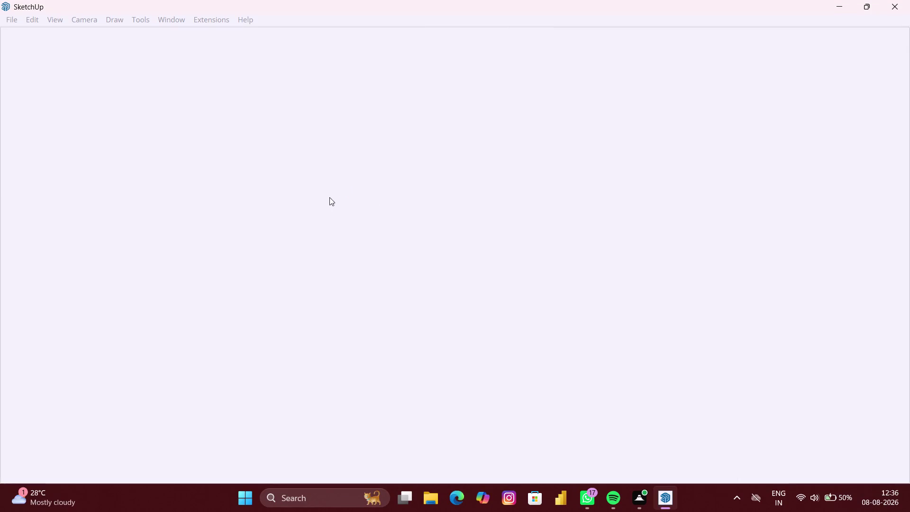
Open a blank model from the welcome screen and delete the default scale figure.
click(325, 236)
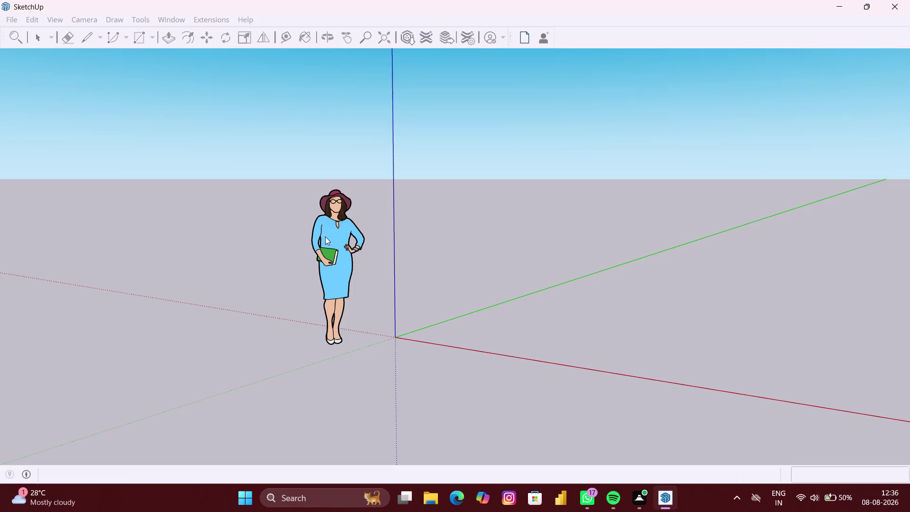
click(337, 254)
scroll(down, 3)
scroll(down, 3)
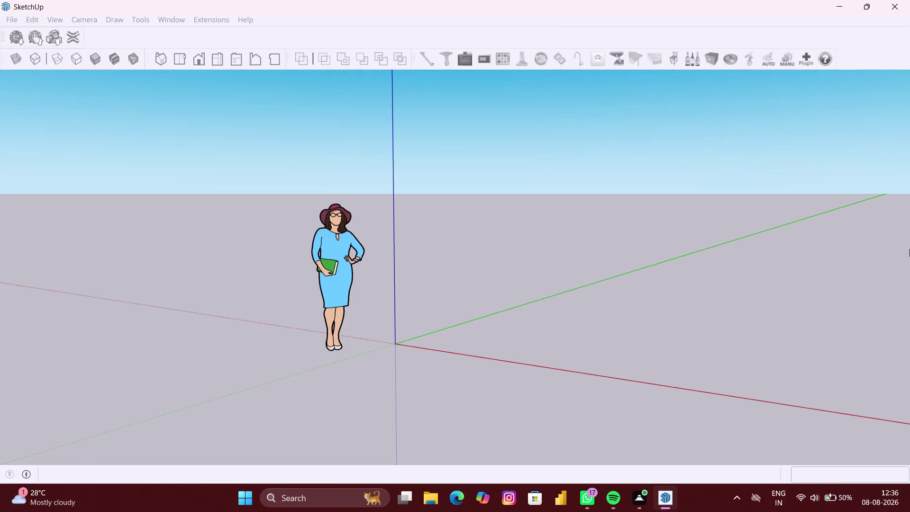
click(257, 255)
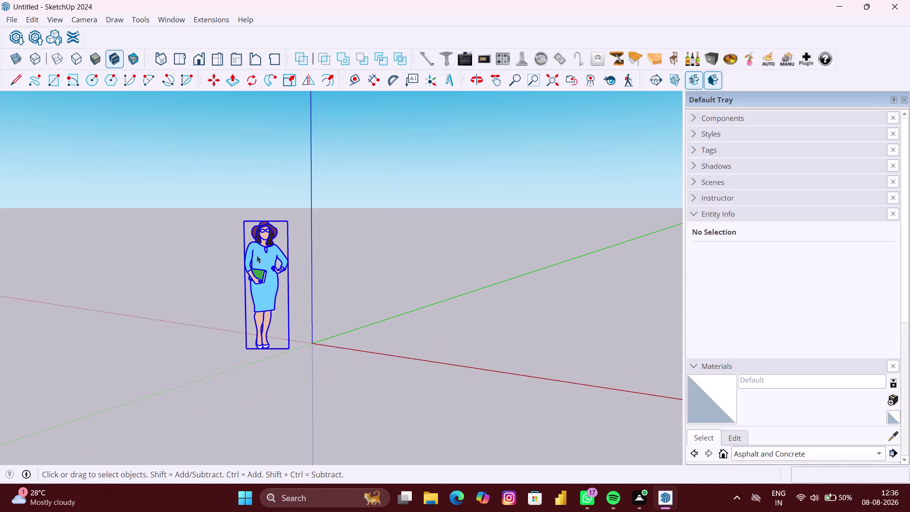
key(Delete)
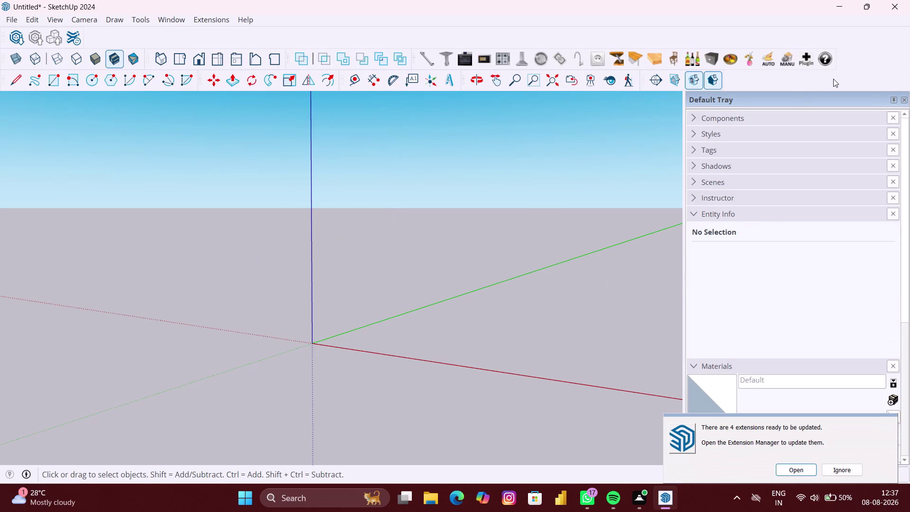
Close the Default Tray to hide the Entity Info and Materials panels.
click(904, 99)
scroll(down, 3)
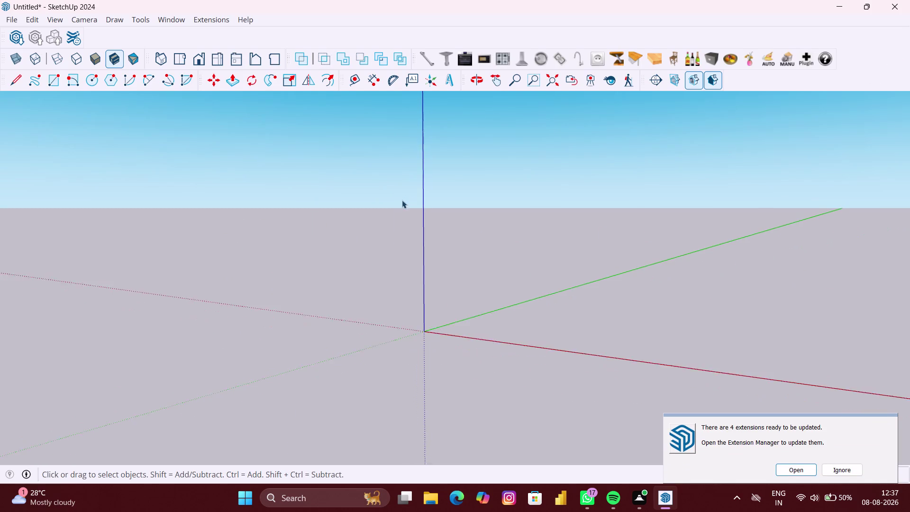
scroll(down, 3)
Orbit the view down toward the ground plane and dismiss the OneDrive backup notification.
middle_drag(469, 244, 629, 287)
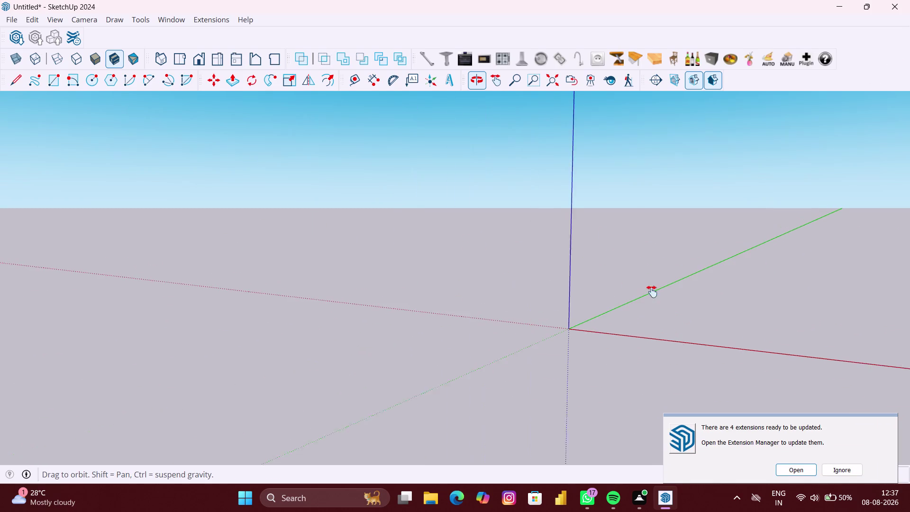
middle_drag(780, 306, 367, 284)
middle_drag(340, 280, 420, 309)
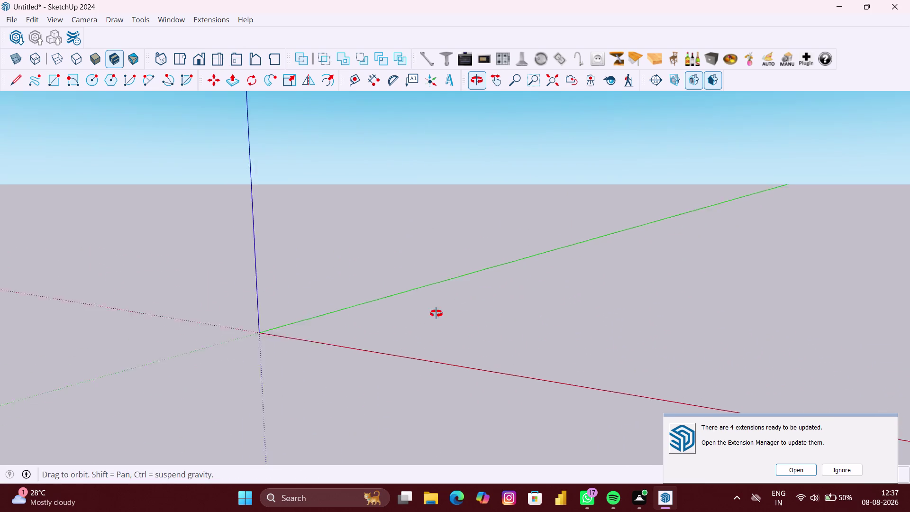
middle_drag(420, 309, 543, 325)
middle_drag(652, 309, 291, 287)
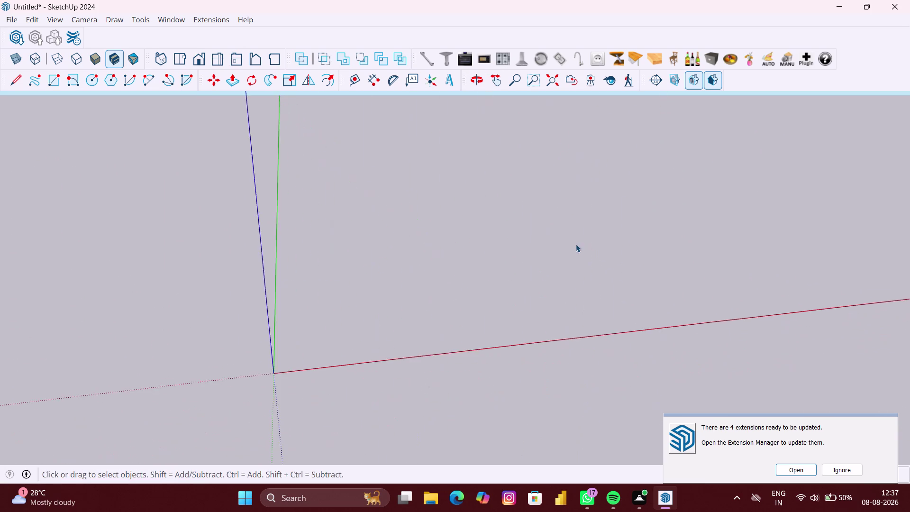
scroll(down, 3)
middle_drag(644, 248, 509, 245)
scroll(down, 3)
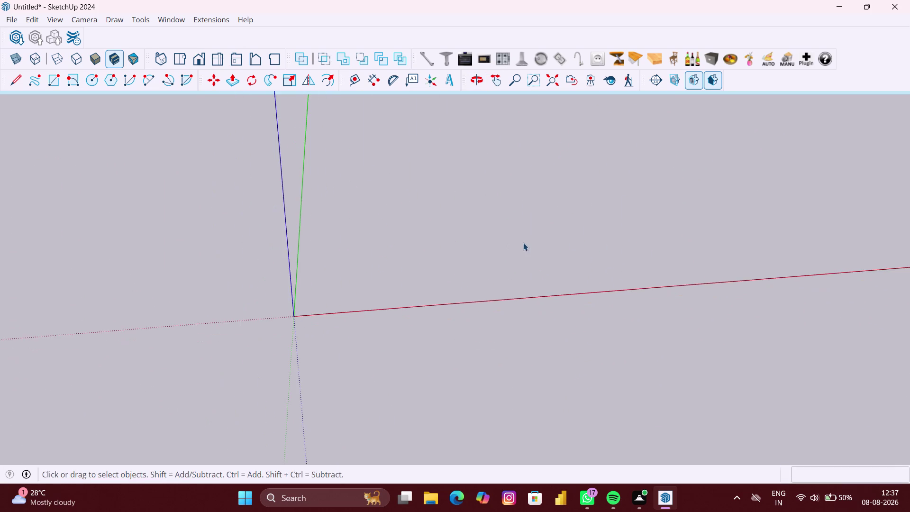
scroll(down, 3)
middle_drag(541, 241, 410, 280)
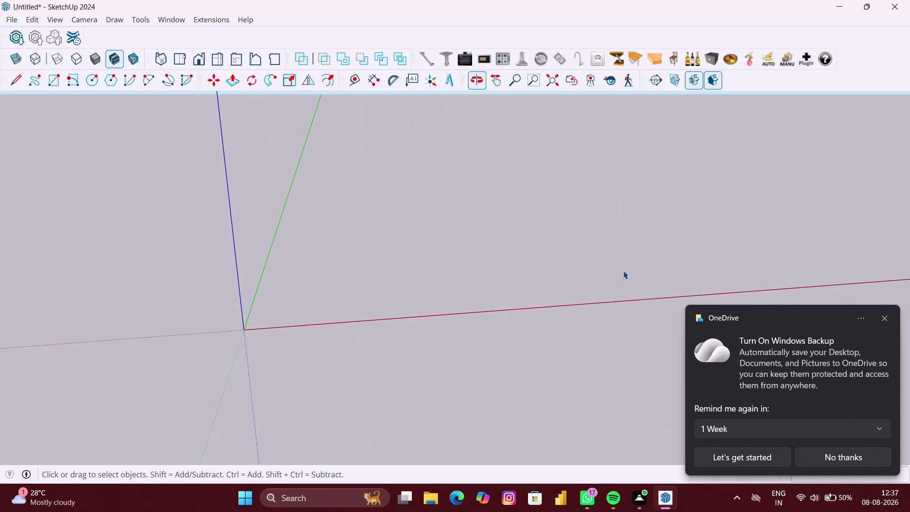
click(887, 316)
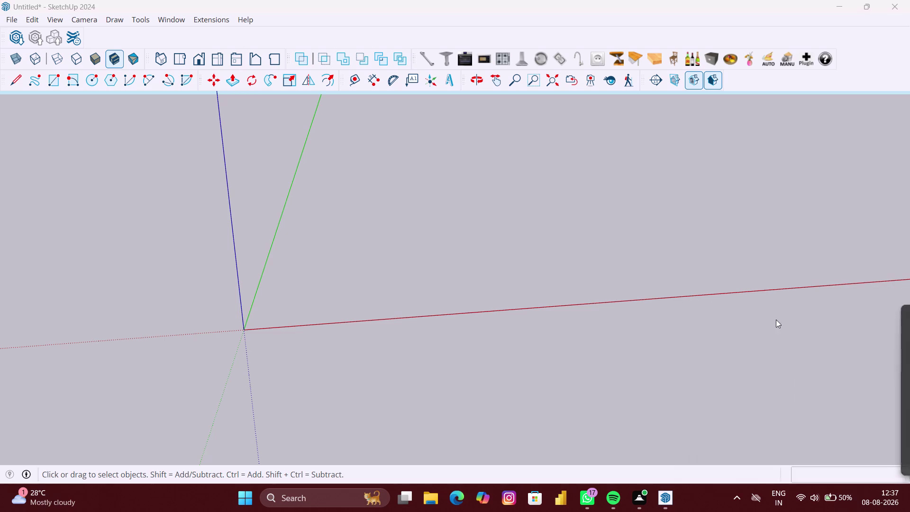
scroll(down, 3)
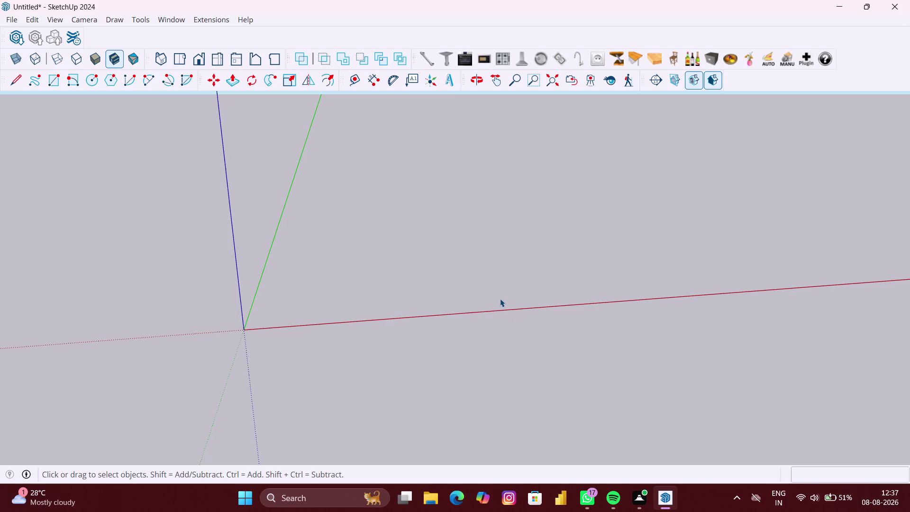
Draw a 10' x 10' rectangle on the ground with the Rectangle tool.
scroll(down, 3)
key(r)
click(423, 279)
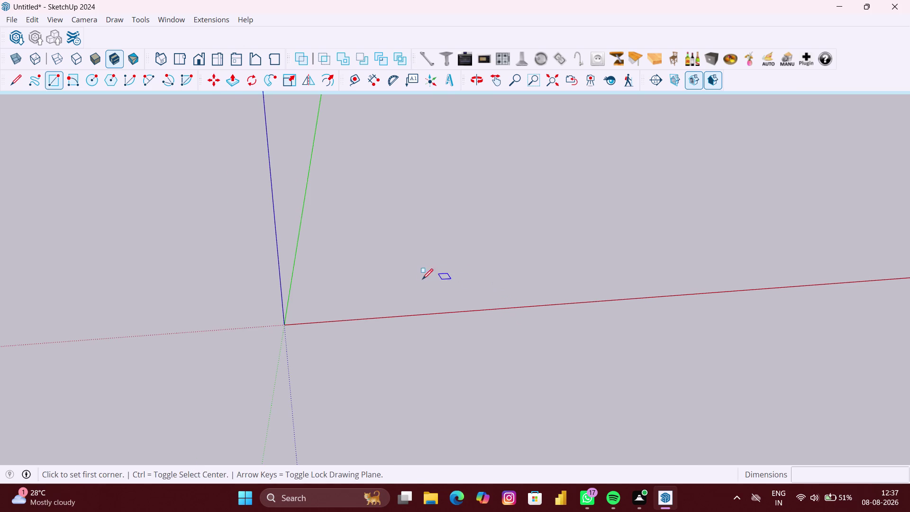
text(10)
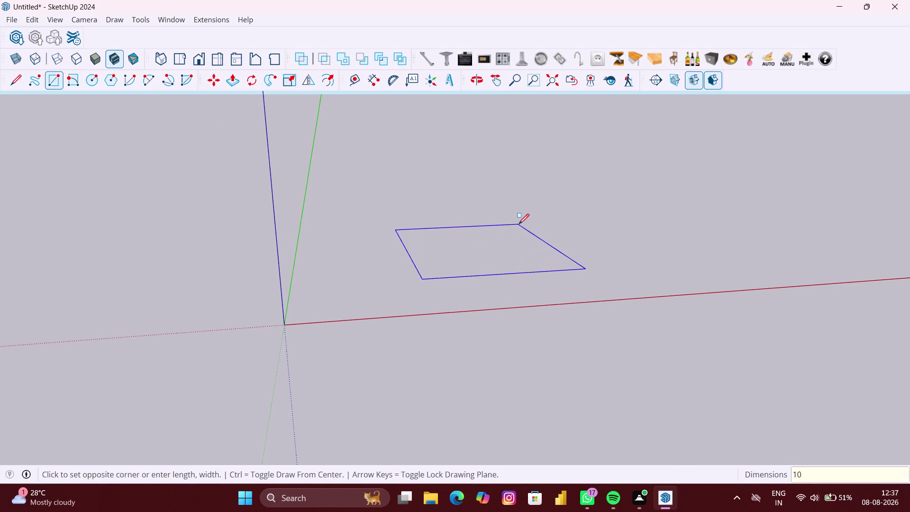
text(',1)
text(0')
key(Return)
Orbit and zoom to look down onto the new square.
scroll(up, 3)
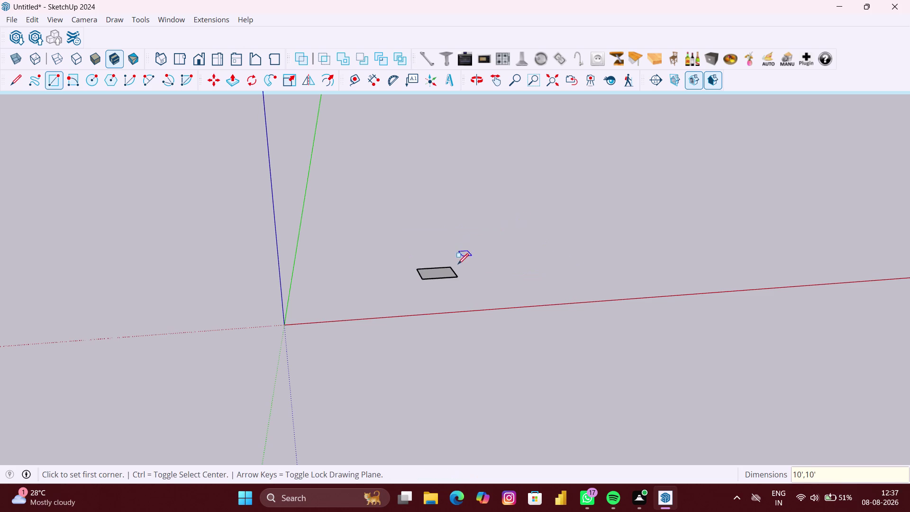
scroll(up, 3)
middle_drag(502, 286, 413, 281)
key(space)
scroll(up, 3)
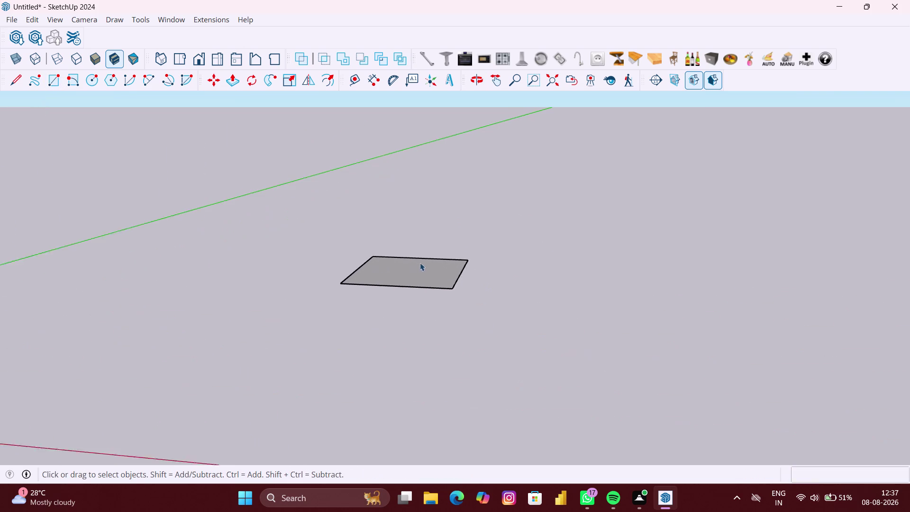
scroll(up, 3)
middle_drag(403, 261, 424, 264)
scroll(up, 3)
scroll(up, 3)
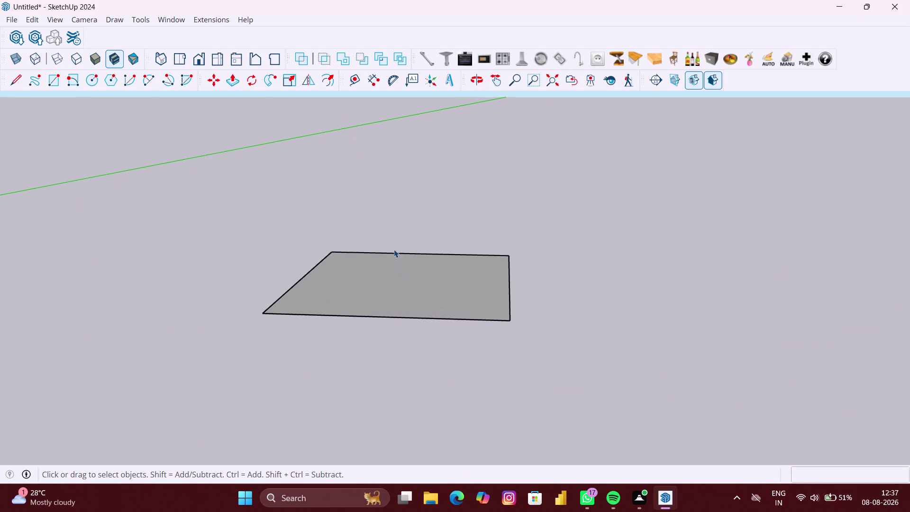
click(356, 80)
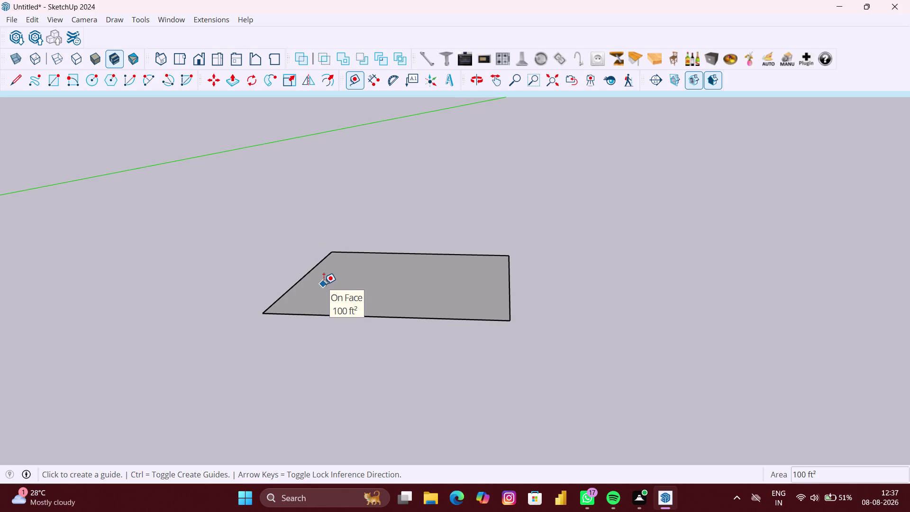
Place a guide line 9 inches in from the square's back edge.
click(325, 258)
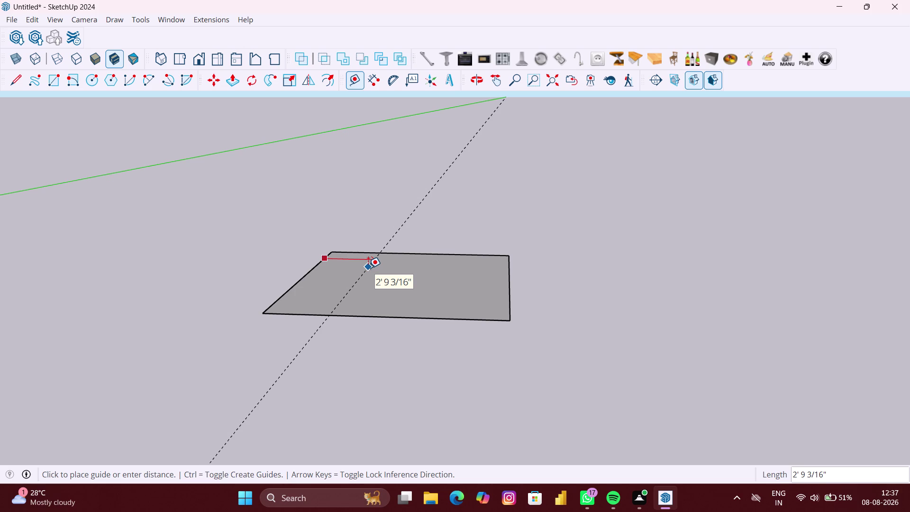
key(space)
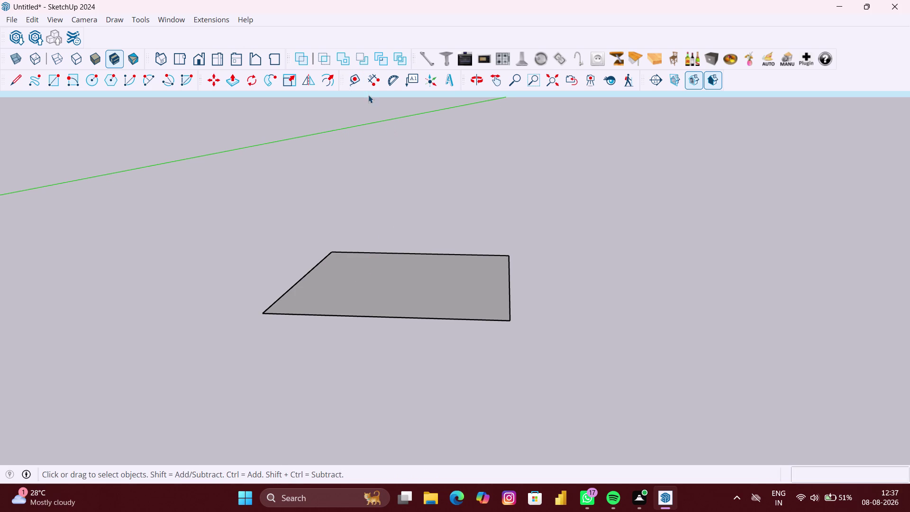
click(360, 85)
scroll(up, 3)
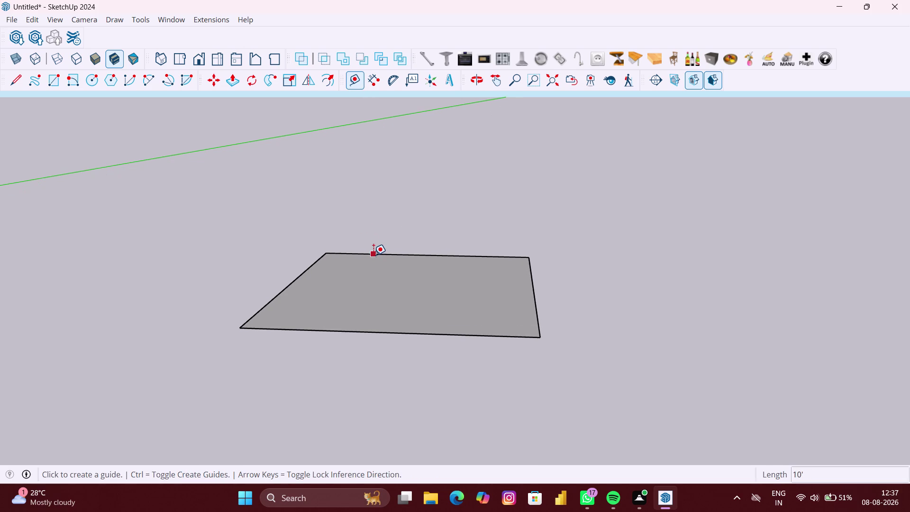
click(373, 255)
text(9)
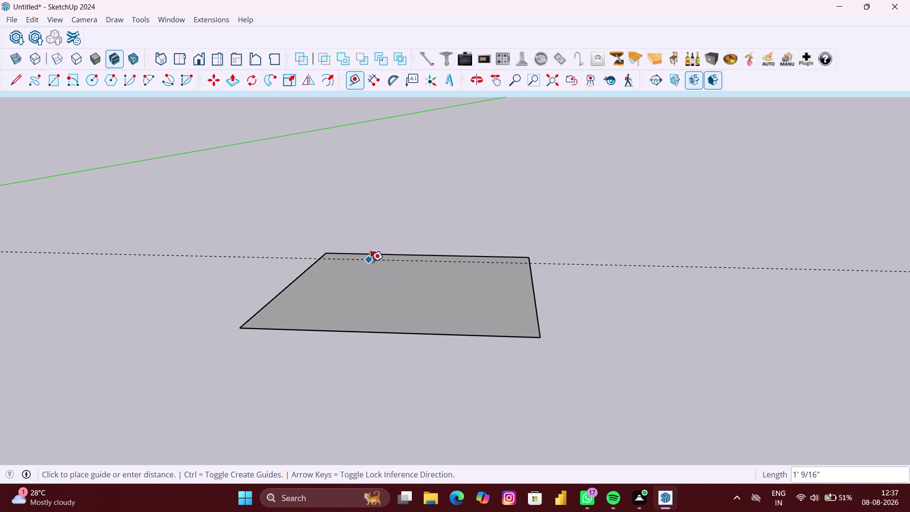
text(")
key(Return)
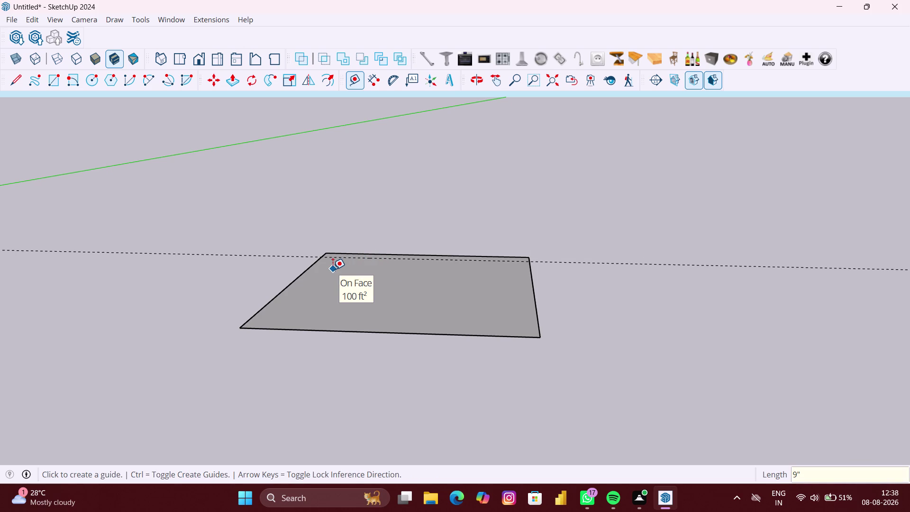
key(space)
Reverse the square face so its other side faces up.
scroll(up, 3)
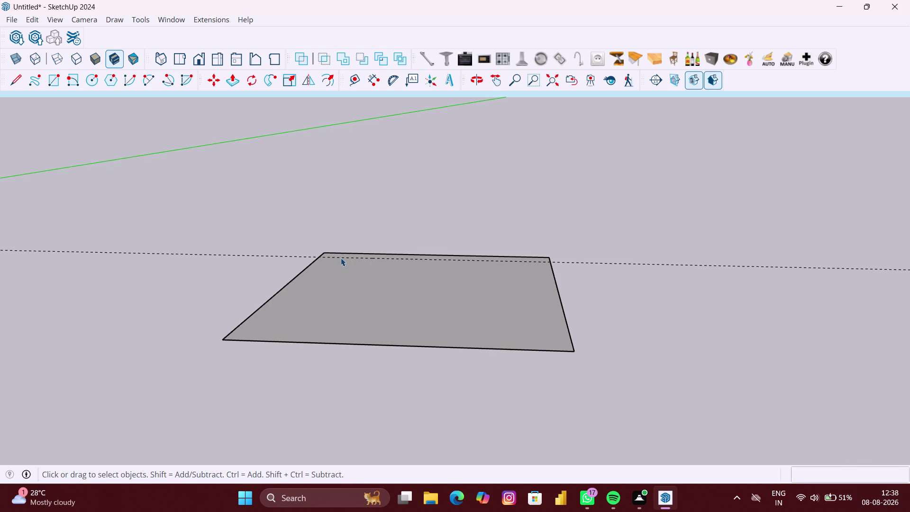
middle_drag(341, 258, 354, 298)
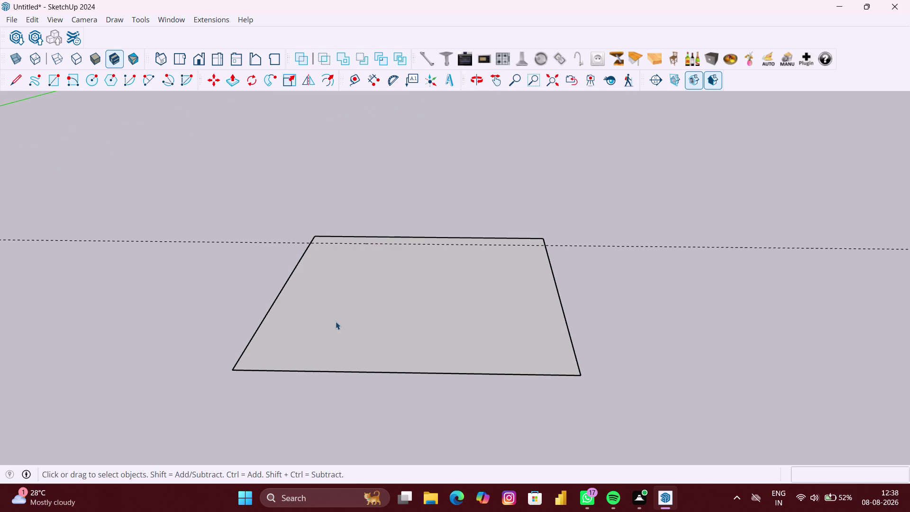
scroll(up, 3)
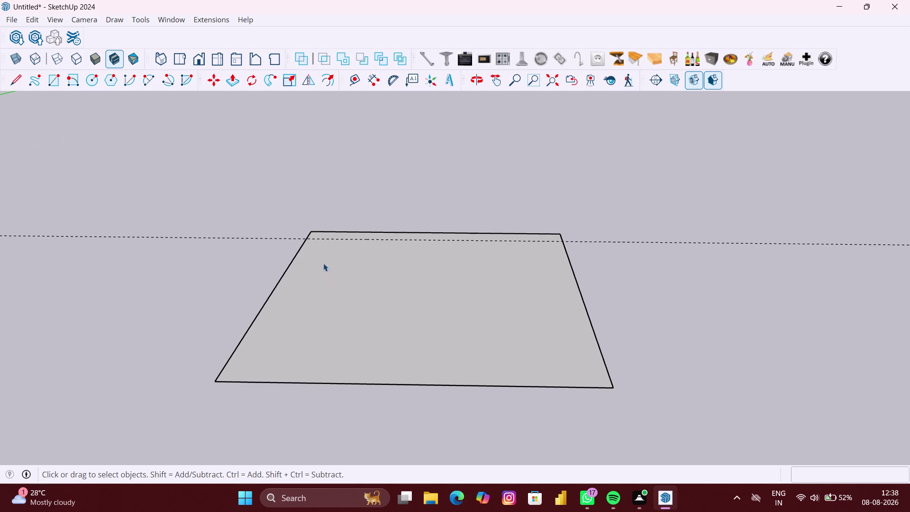
right_click(647, 229)
click(669, 270)
Start a strip rectangle at the back corner, then cancel it.
key(r)
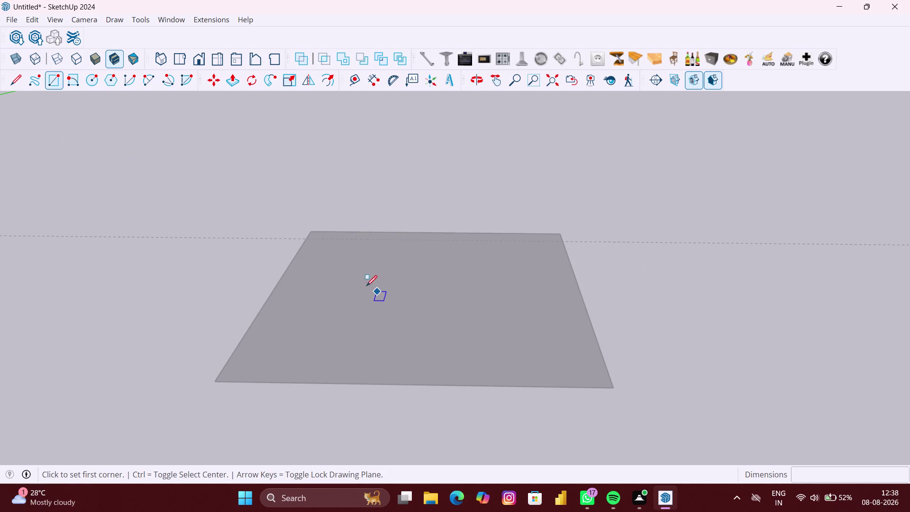
middle_drag(311, 231, 326, 296)
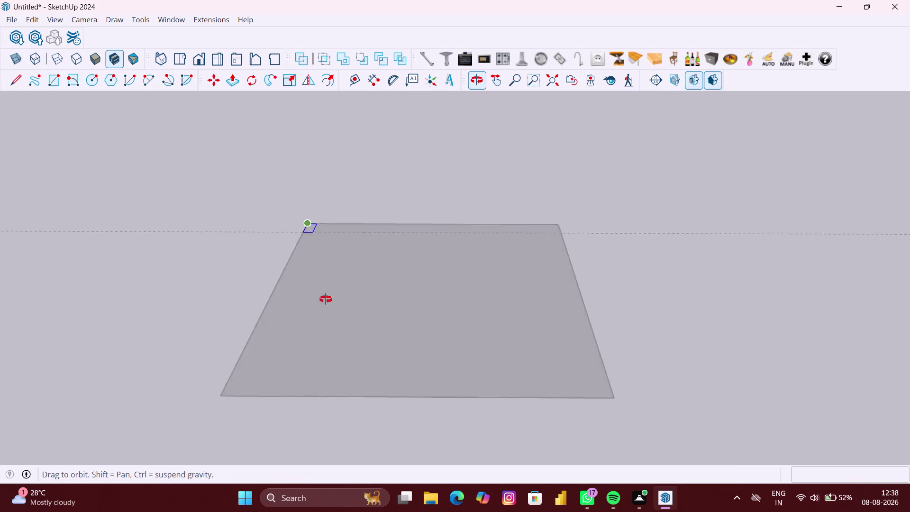
middle_drag(325, 297, 327, 307)
click(299, 203)
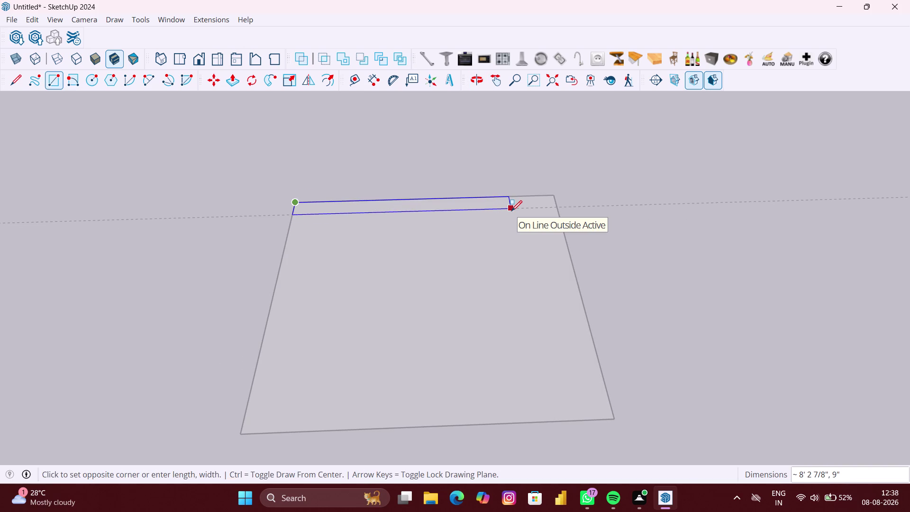
key(space)
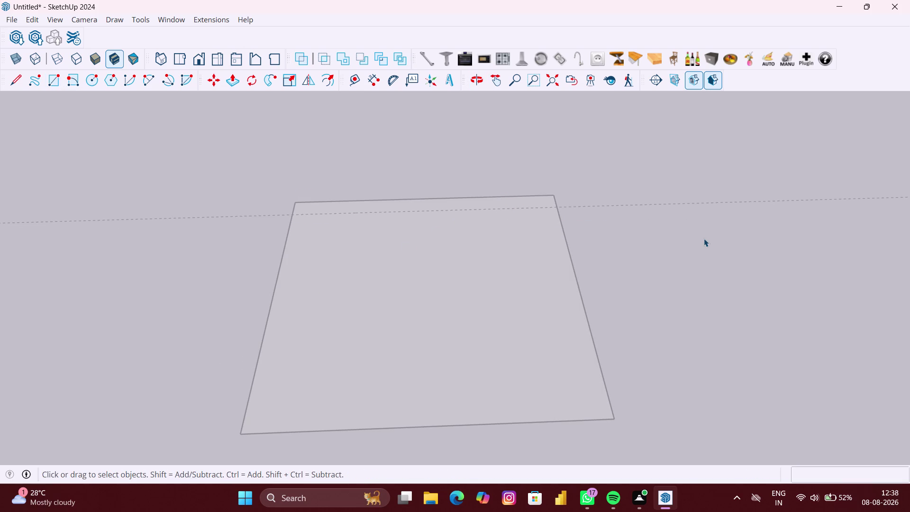
key(space)
click(704, 238)
scroll(down, 3)
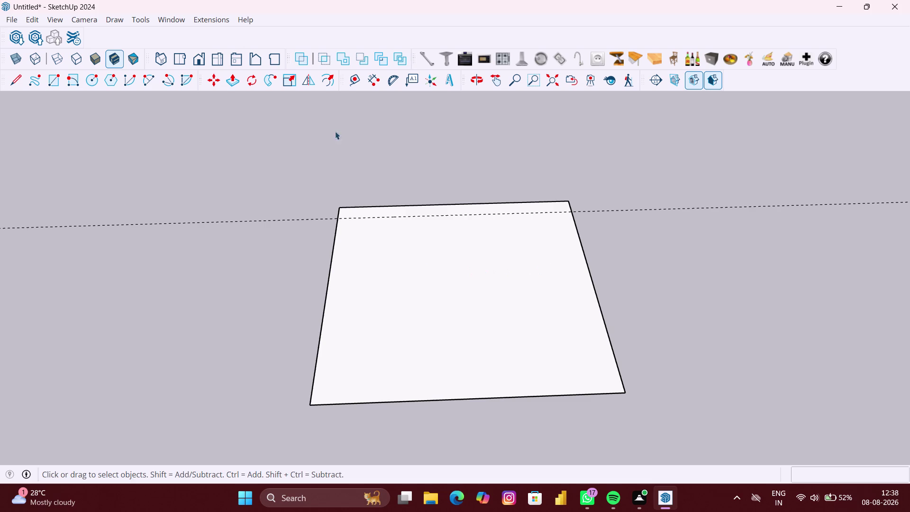
click(356, 79)
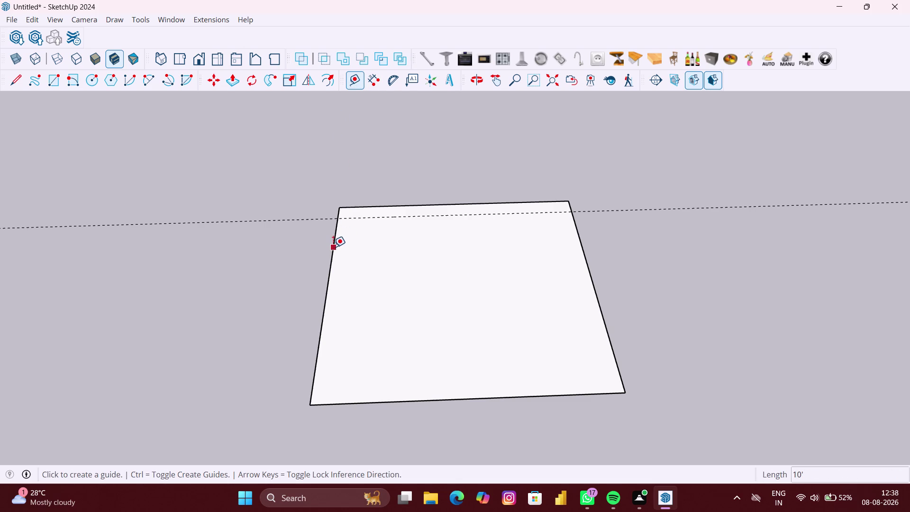
Place a vertical guide 31.41 inches from the square's left edge.
click(333, 247)
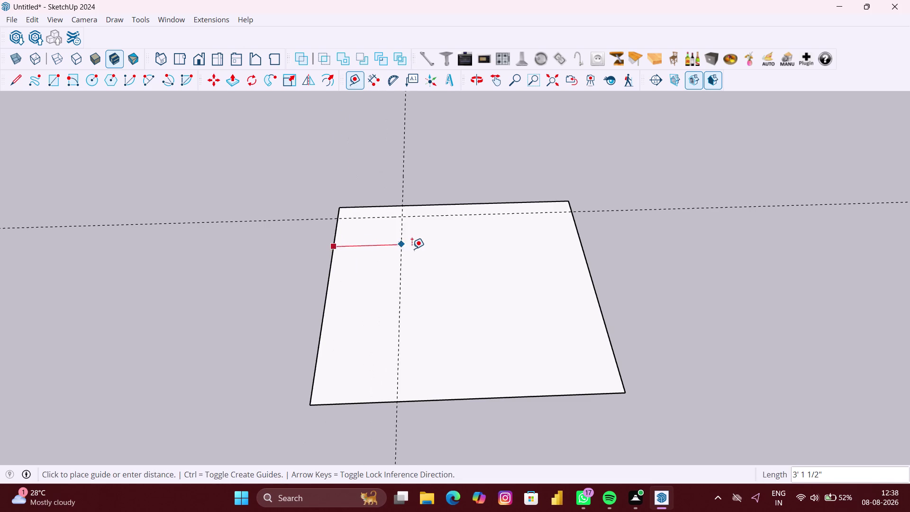
text(31)
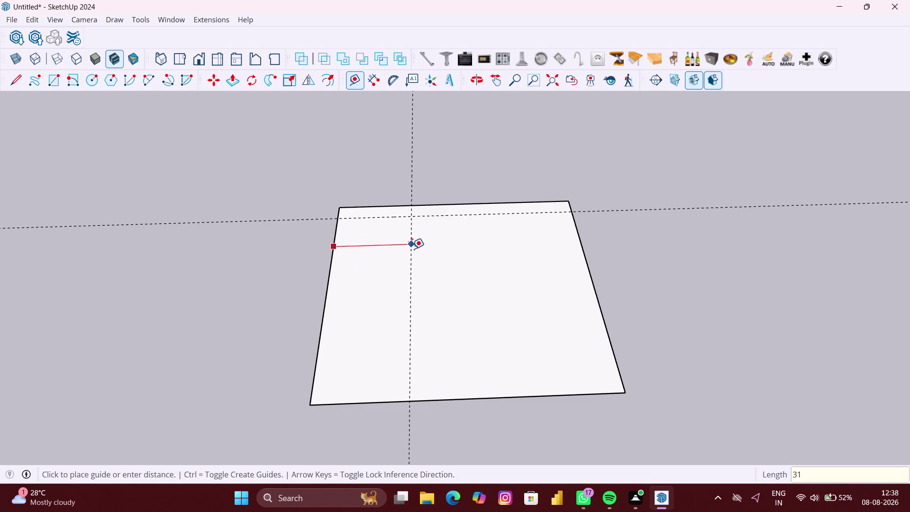
text(.)
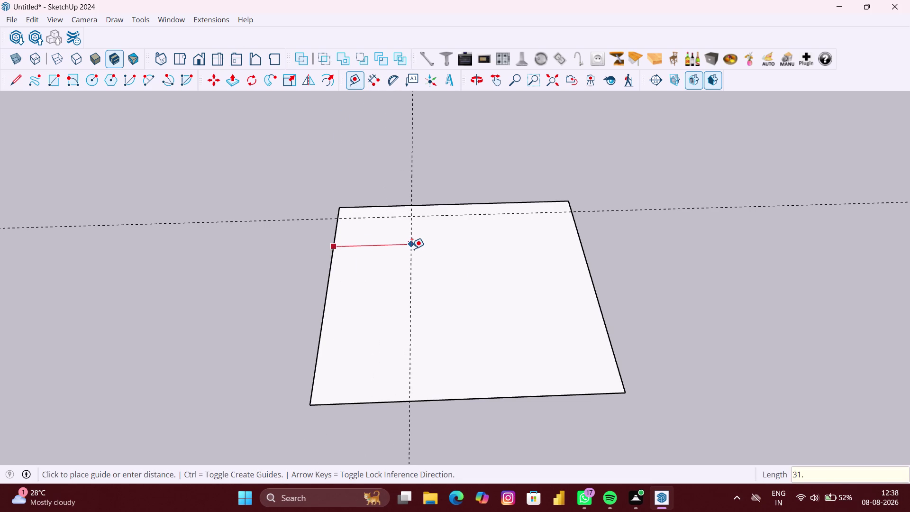
text(41)
key(shift+quotedbl)
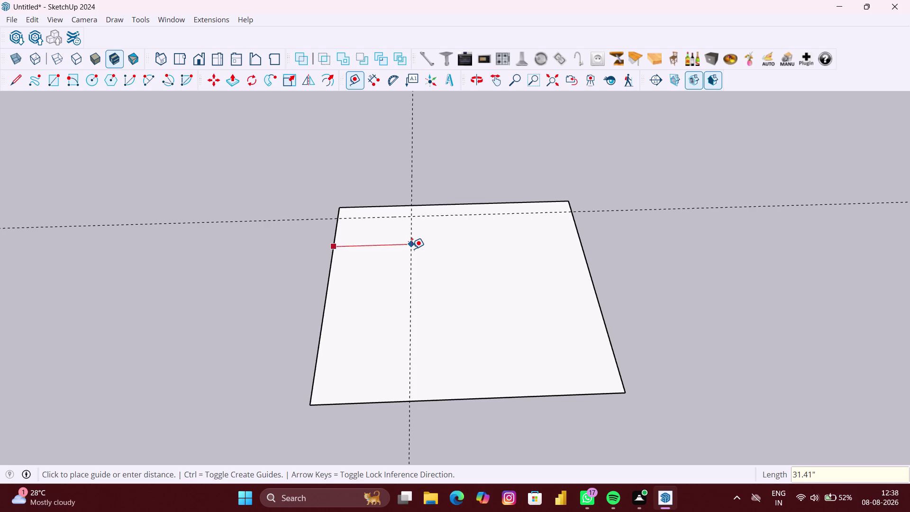
key(Return)
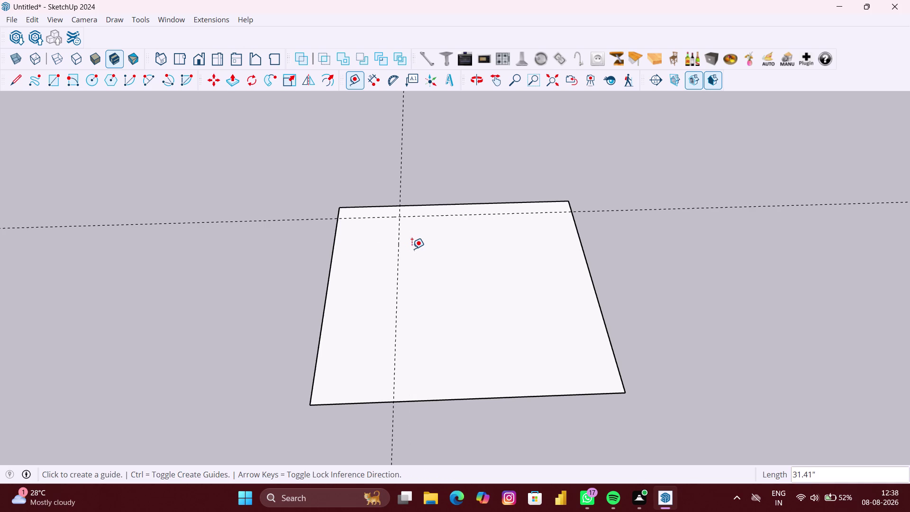
Add a second guide 3 inches beyond the first, then choose from the context menu.
click(398, 241)
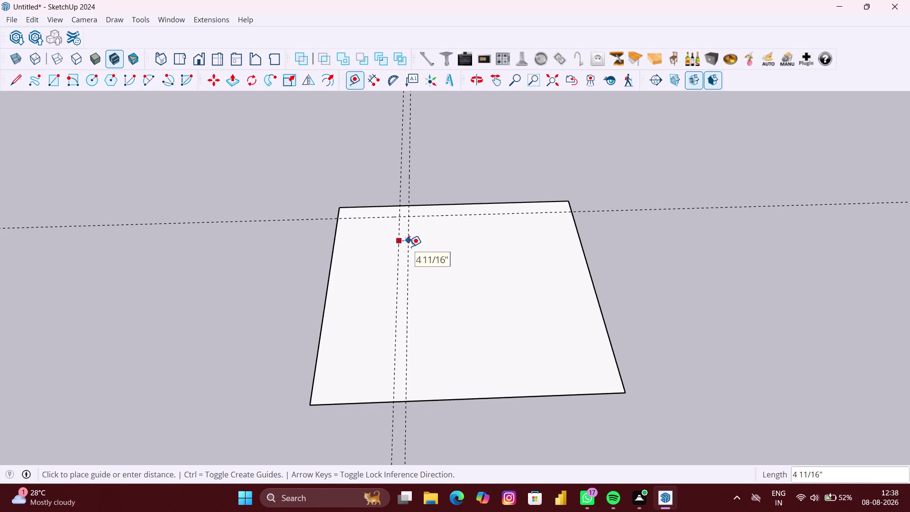
key(3)
key(shift+quotedbl)
key(Return)
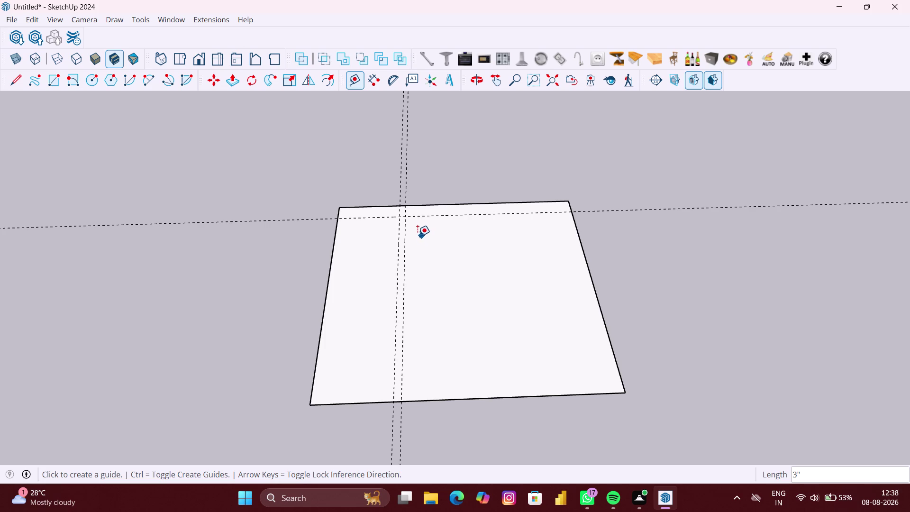
right_click(275, 230)
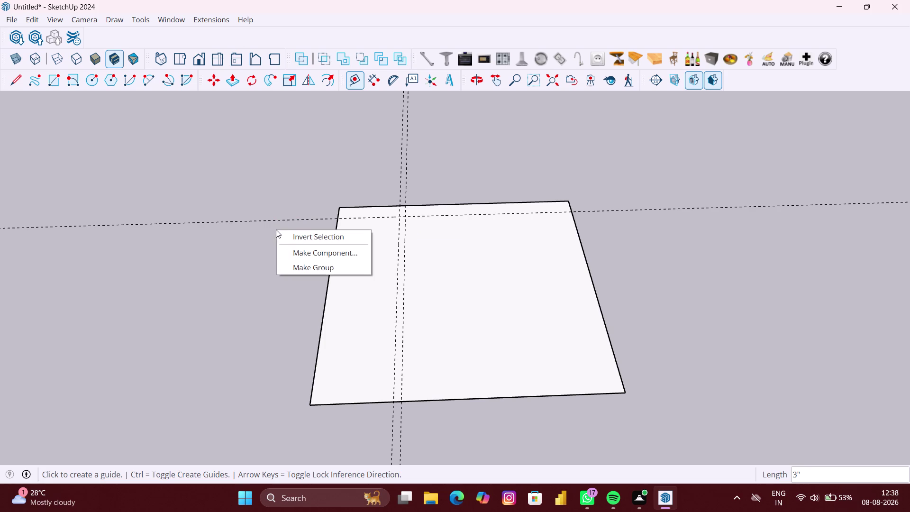
click(302, 268)
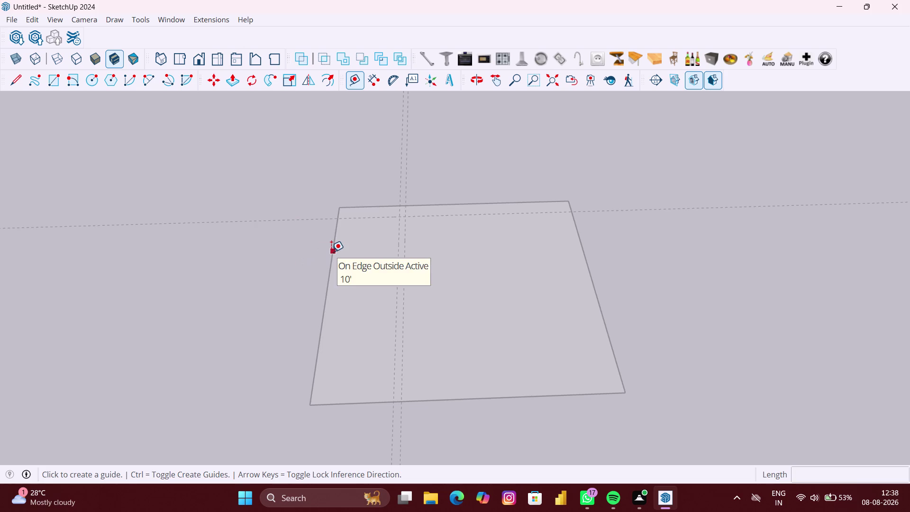
Draw the 9-inch strip from the top-left corner to the first guide.
key(r)
scroll(up, 3)
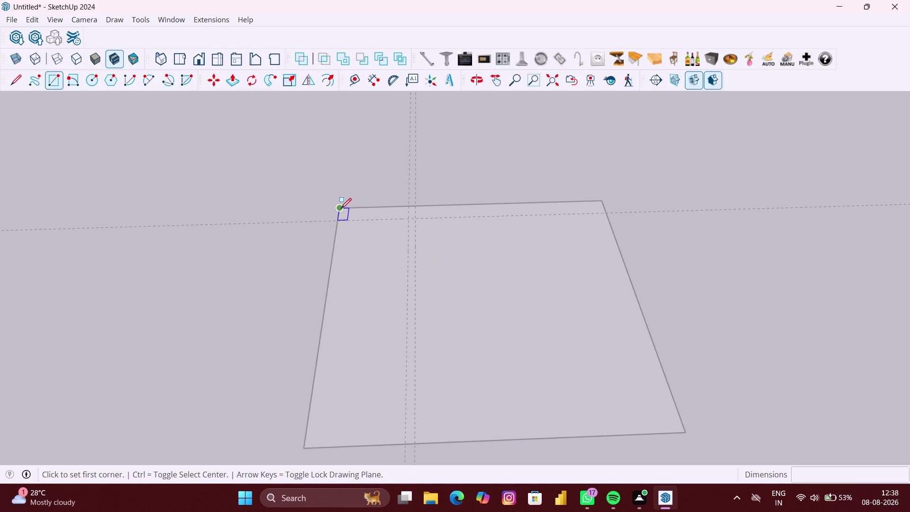
click(341, 209)
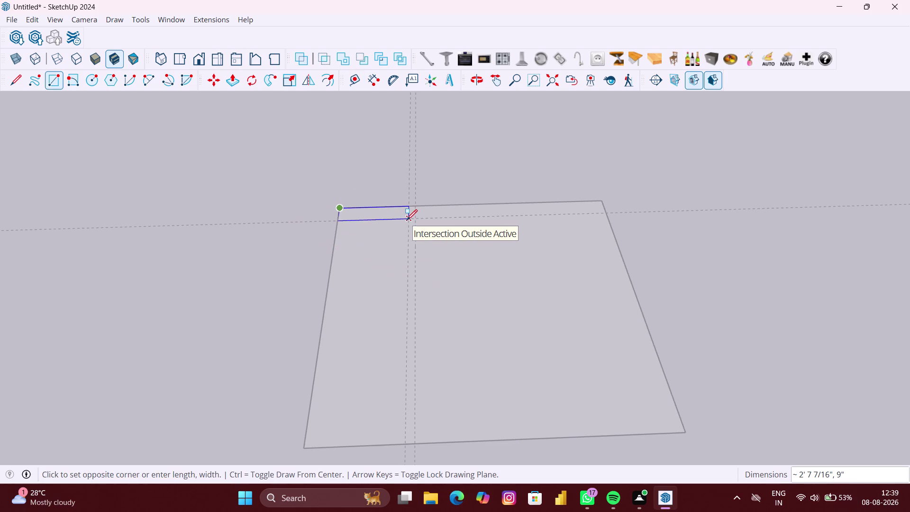
click(407, 220)
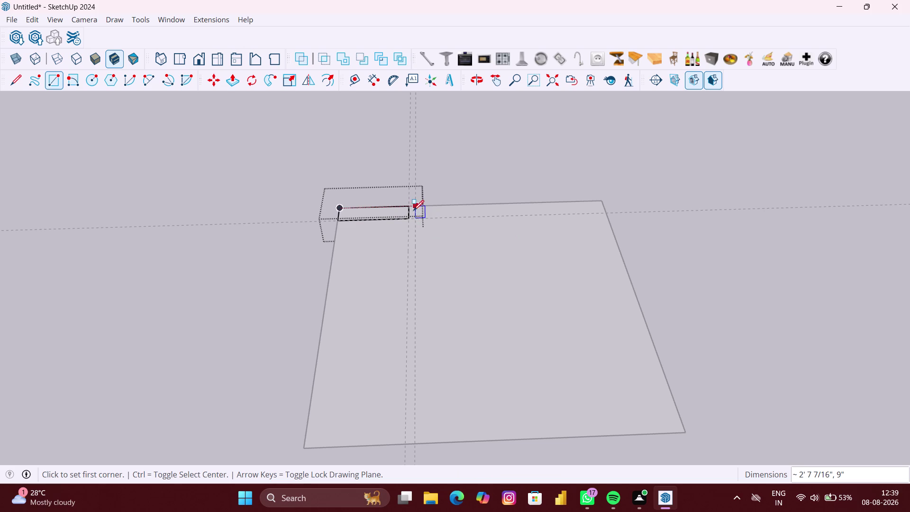
scroll(up, 3)
scroll(up, 3)
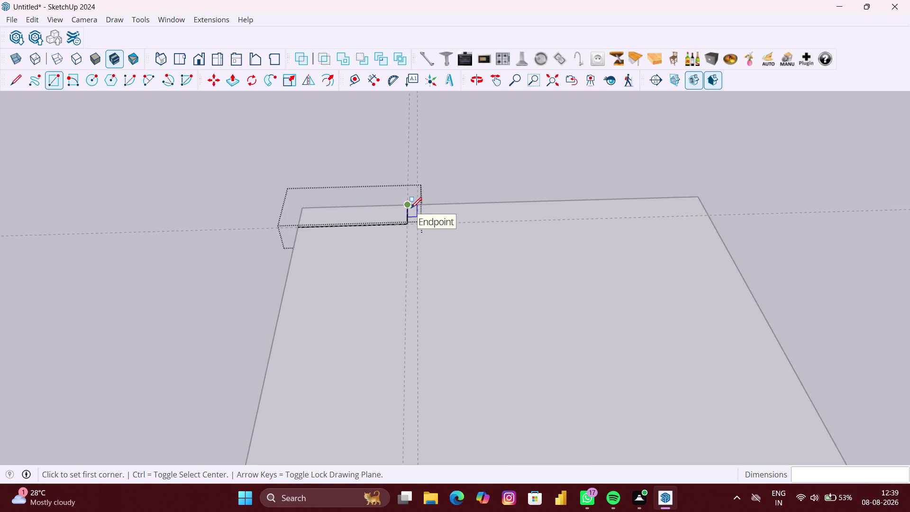
scroll(up, 3)
Draw a small rectangle at the strip's end, then undo it.
click(404, 201)
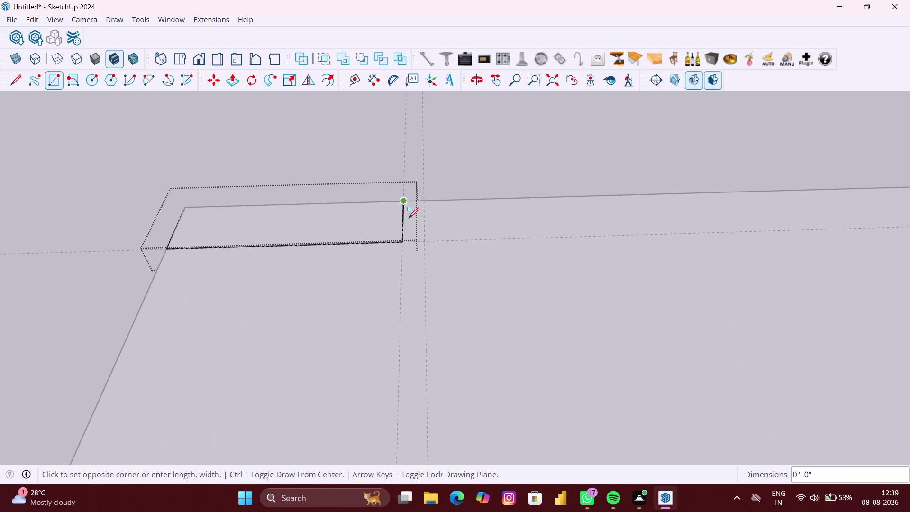
scroll(up, 3)
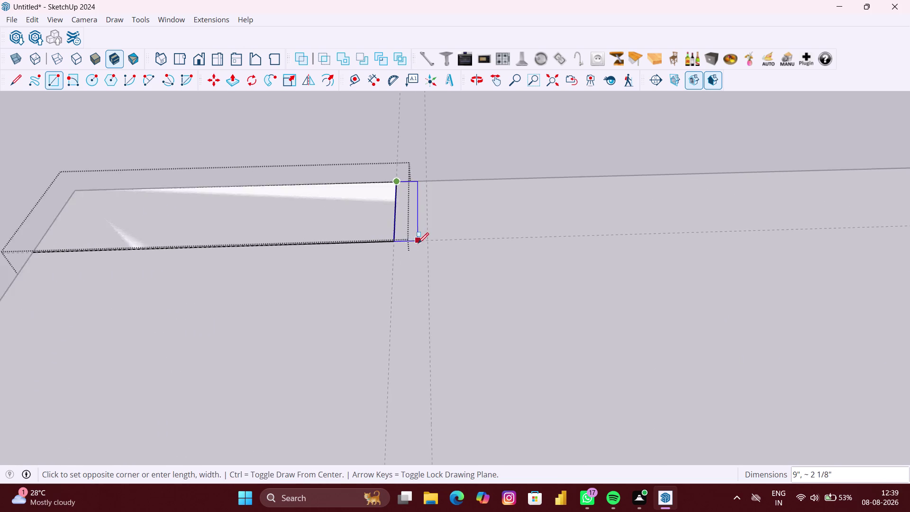
scroll(up, 3)
click(398, 241)
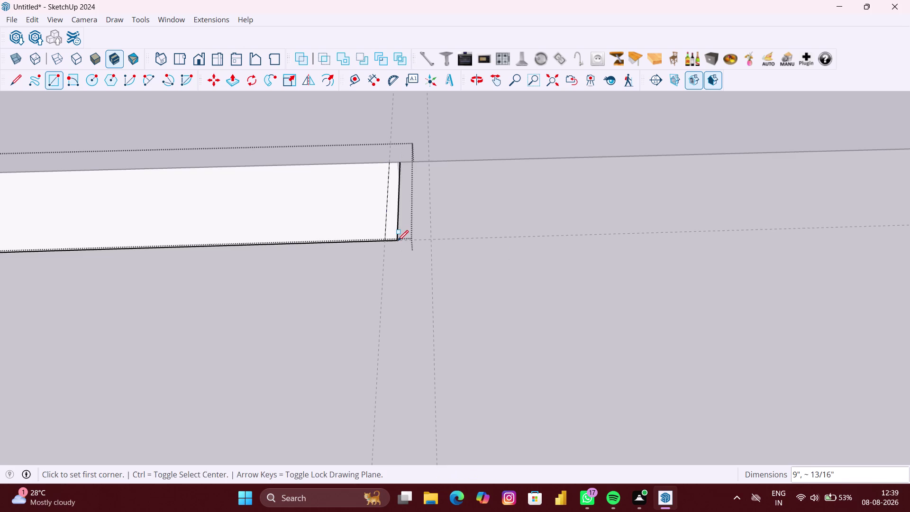
scroll(down, 3)
key(ctrl+z)
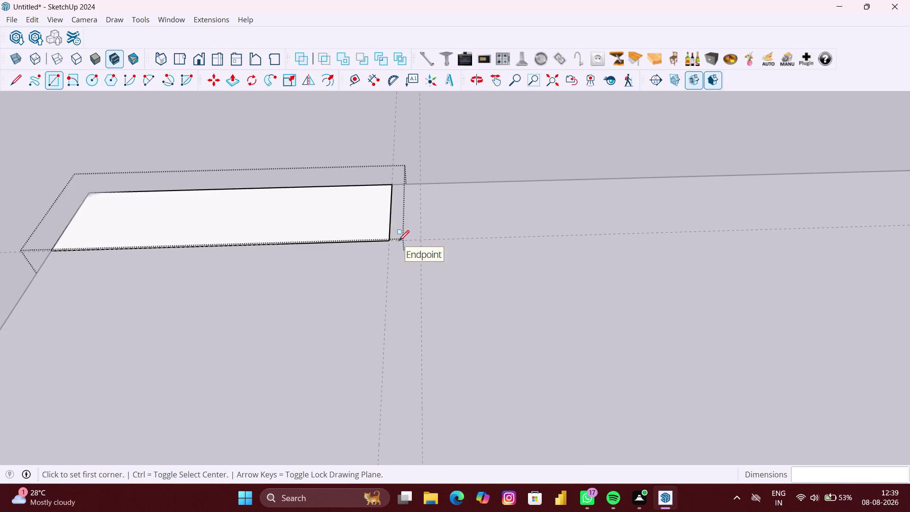
scroll(up, 3)
Select the strip and make it a group.
key(space)
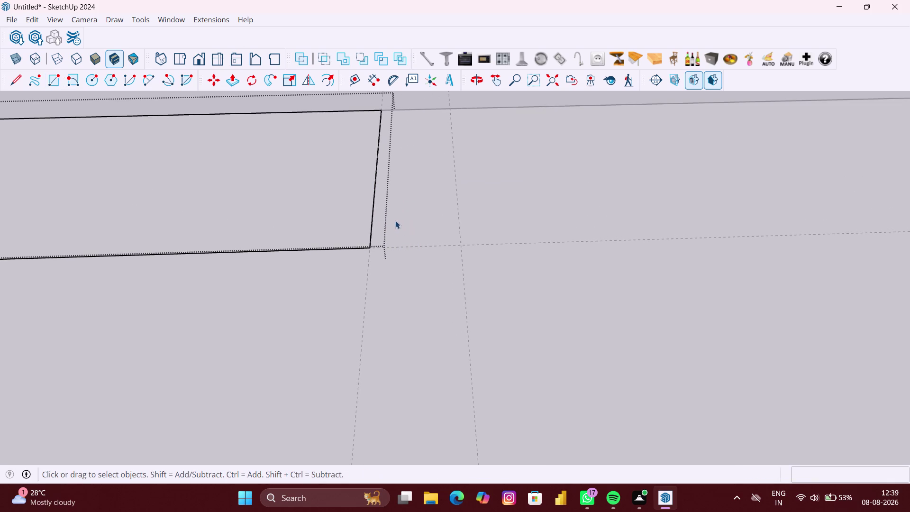
click(396, 213)
scroll(down, 3)
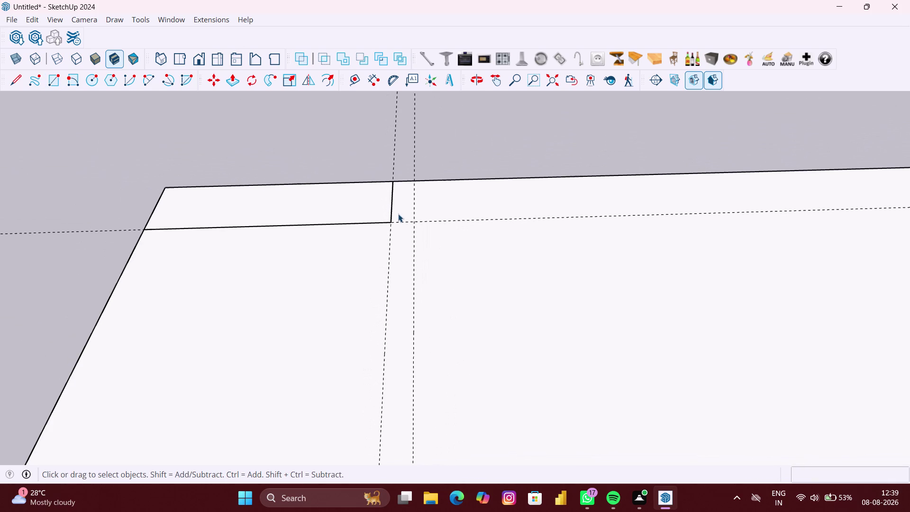
right_click(486, 155)
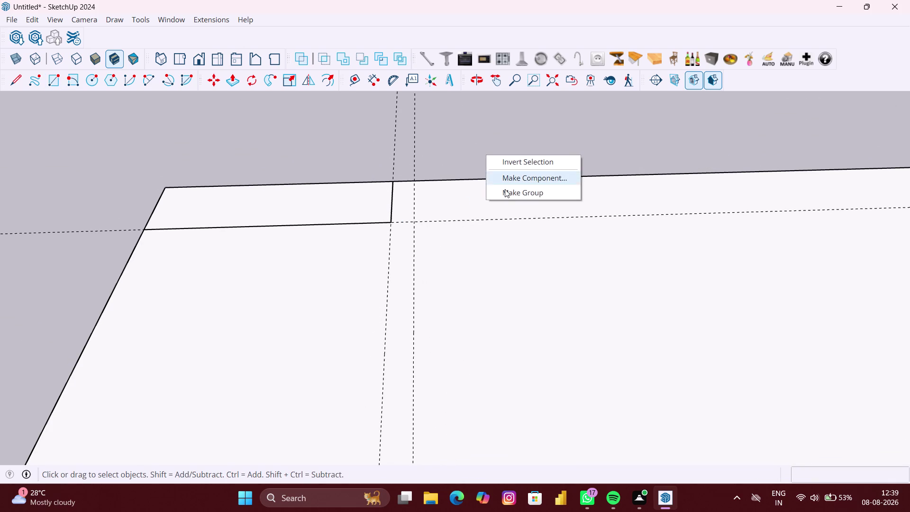
click(507, 193)
scroll(up, 3)
scroll(up, 3)
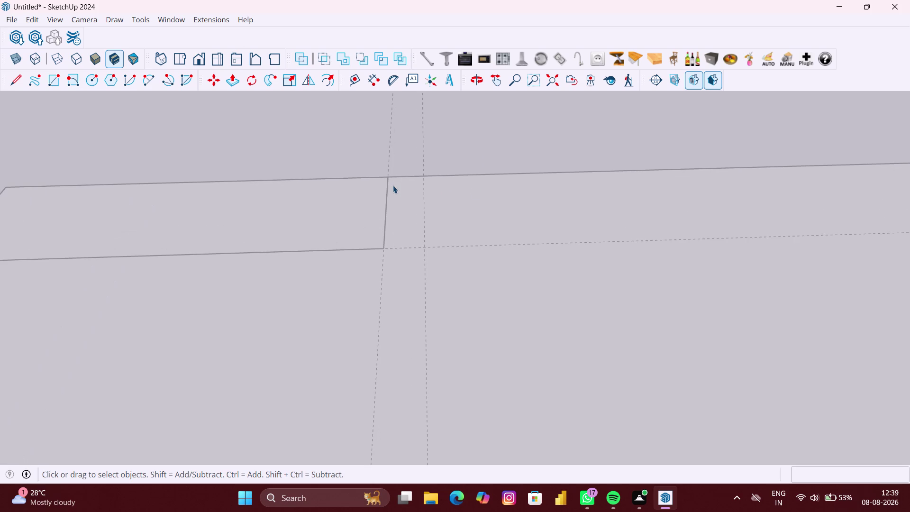
Draw the 3 x 9 inch rectangle between the two close guides.
key(r)
click(390, 176)
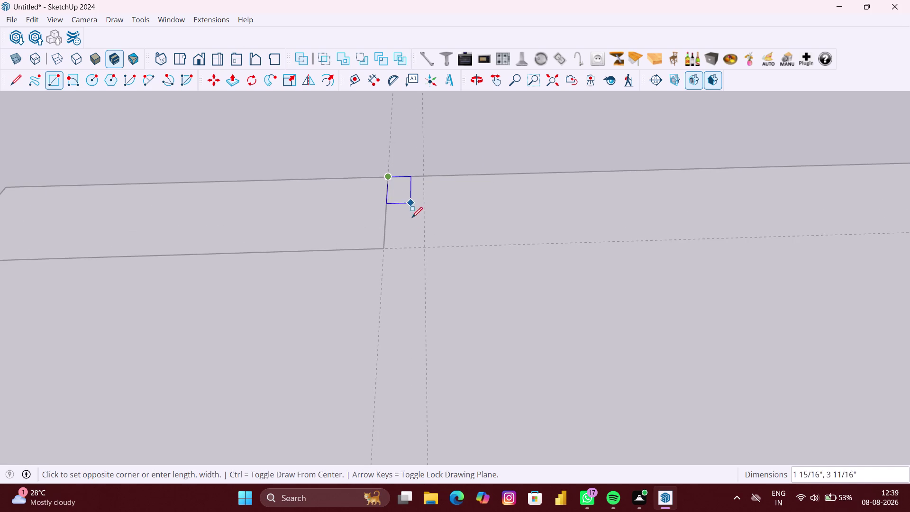
click(423, 249)
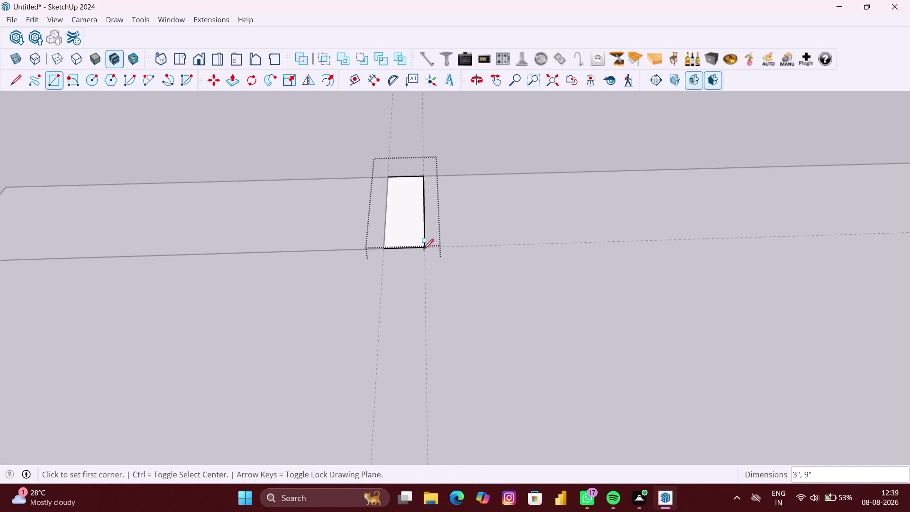
scroll(down, 3)
Return to the whole model and orbit around the floor rectangle.
key(v)
key(space)
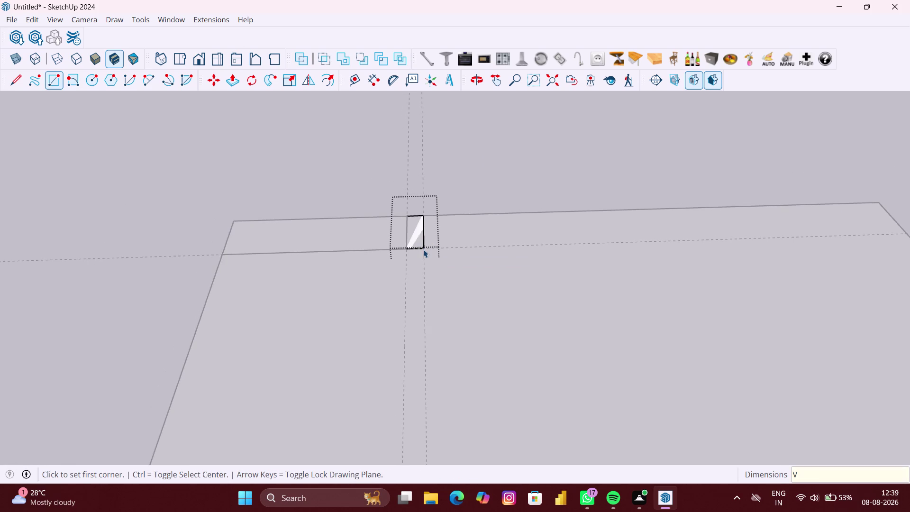
click(290, 248)
scroll(down, 3)
click(202, 253)
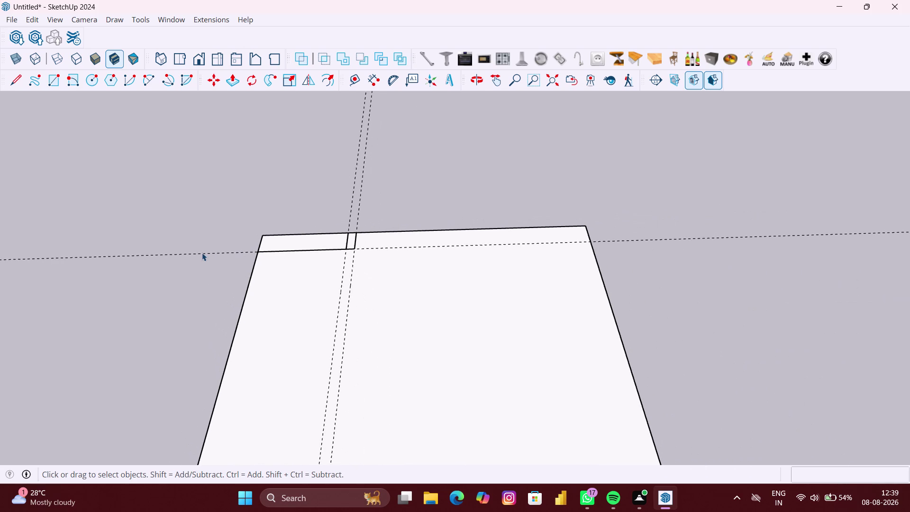
scroll(up, 3)
middle_drag(278, 260, 343, 281)
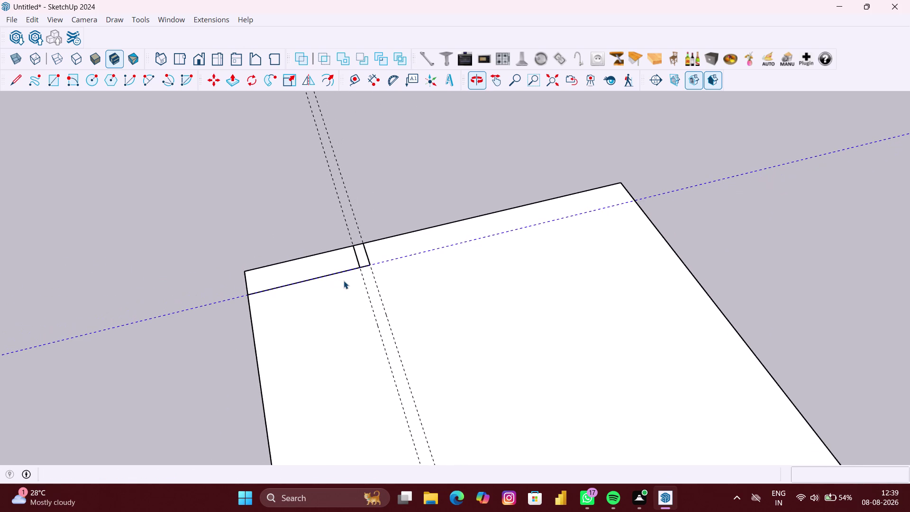
Undo back to remove the thin corner strip and clear the selection.
scroll(down, 3)
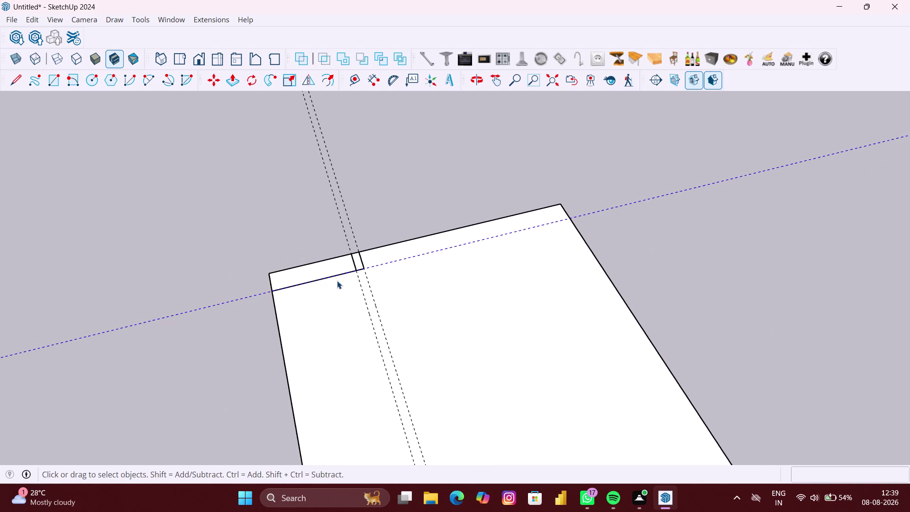
scroll(up, 3)
key(ctrl+z)
key(ctrl+z)
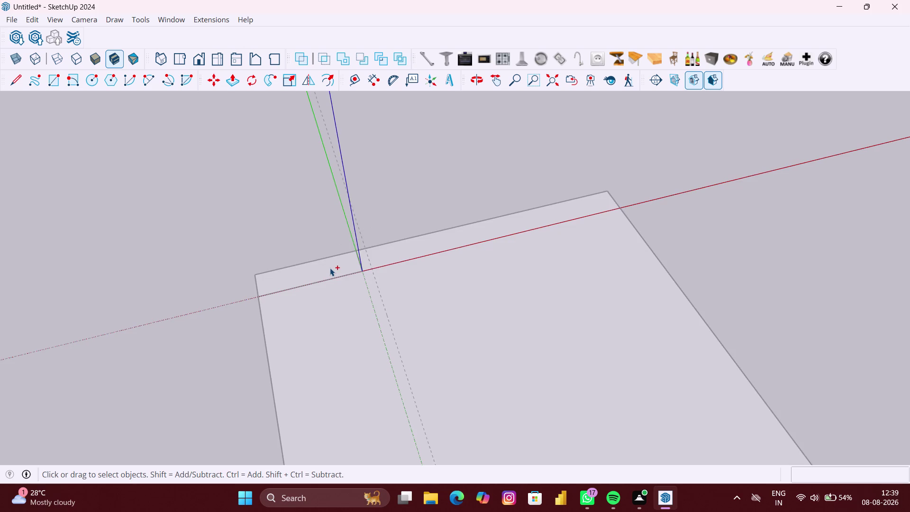
key(ctrl+z)
key(ctrl+z)
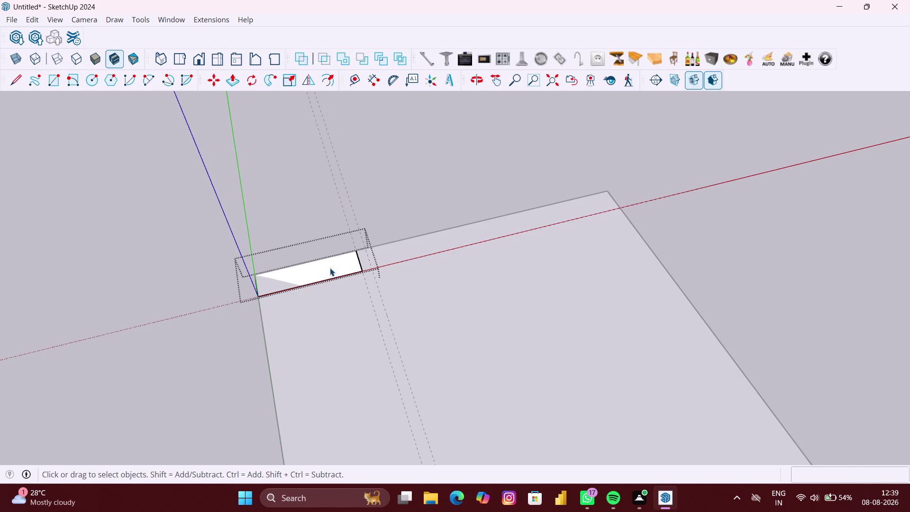
scroll(up, 3)
scroll(up, 3)
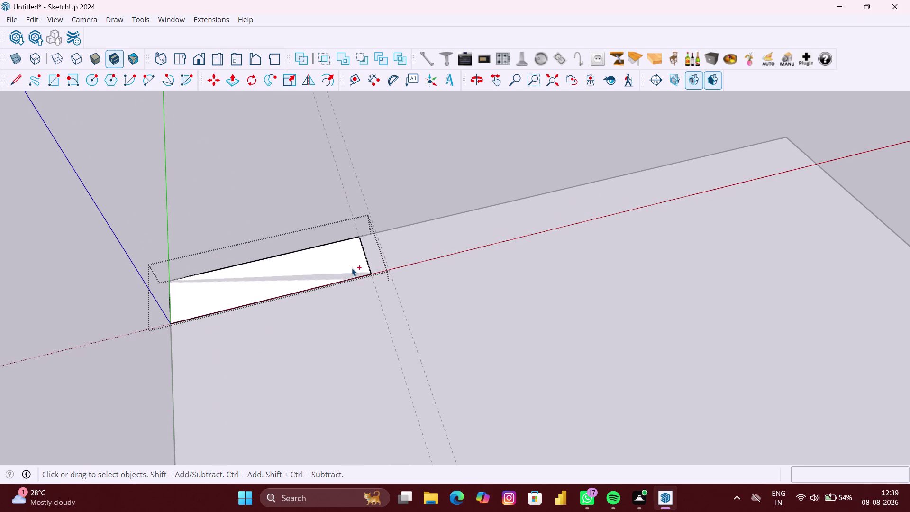
key(ctrl+z)
scroll(down, 3)
click(243, 286)
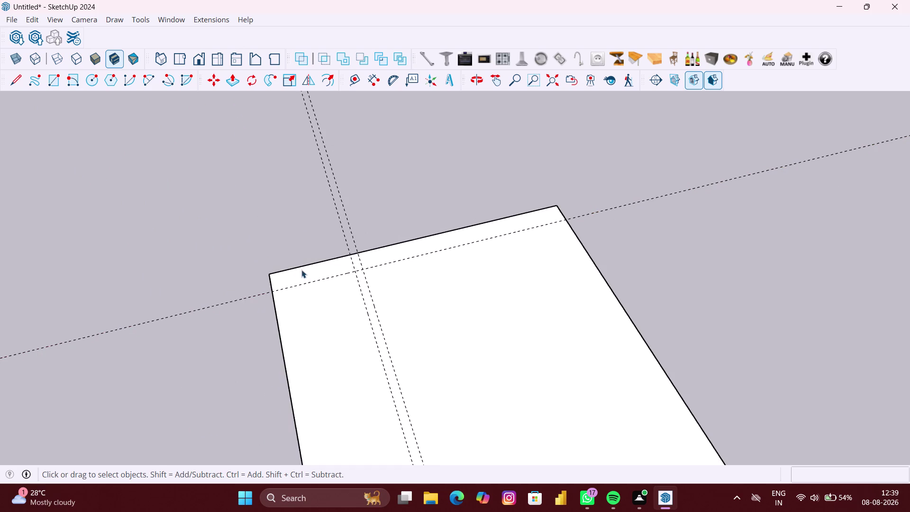
Box-select and delete the two vertical guide lines.
scroll(up, 3)
middle_drag(311, 269, 295, 276)
scroll(down, 3)
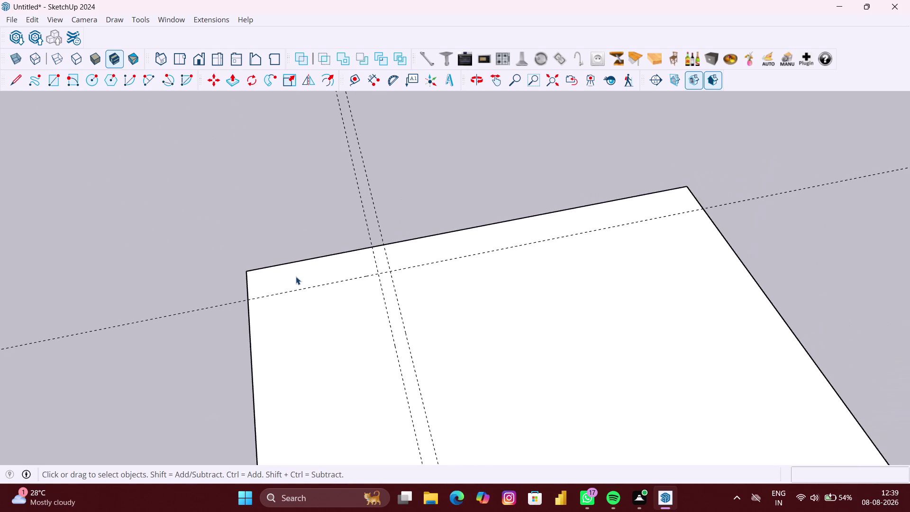
scroll(down, 3)
scroll(down, 3)
scroll(up, 3)
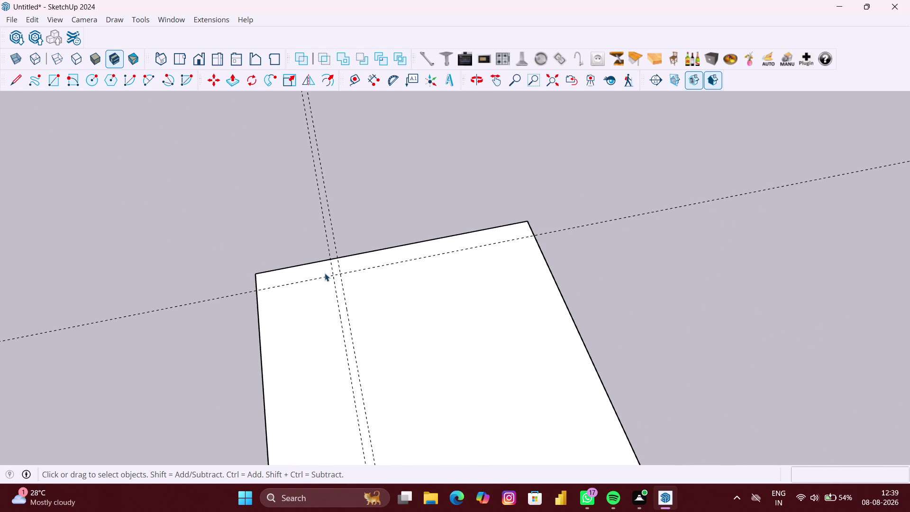
drag(349, 234, 319, 227)
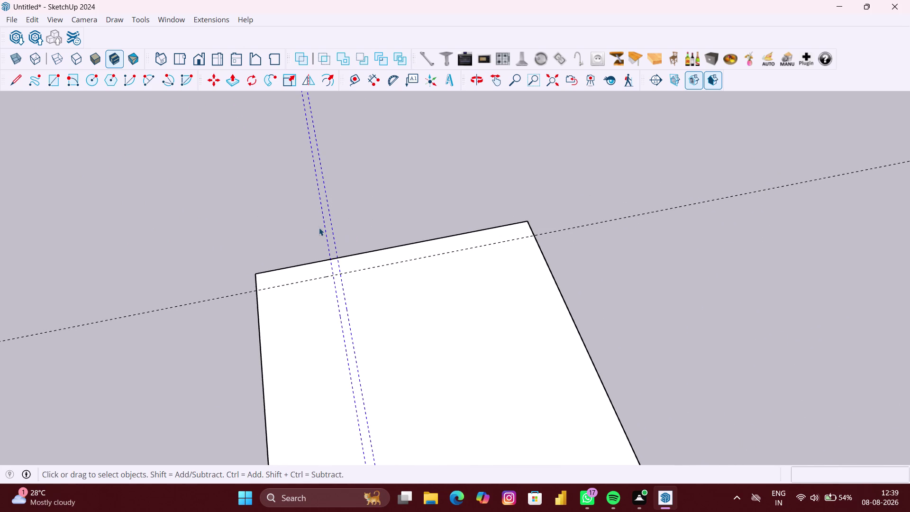
key(Delete)
Select and delete the horizontal guide line along the back edge.
drag(225, 295, 211, 296)
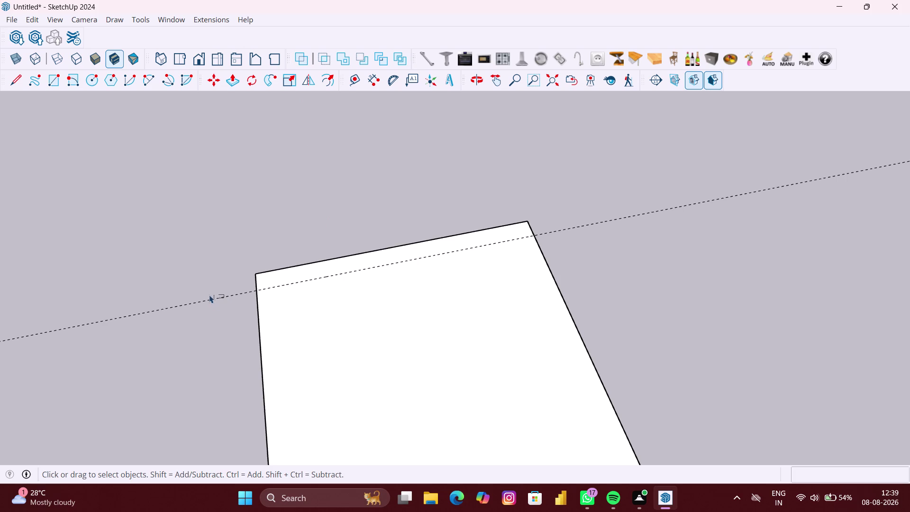
drag(211, 297, 209, 294)
drag(216, 320, 196, 294)
drag(215, 302, 193, 286)
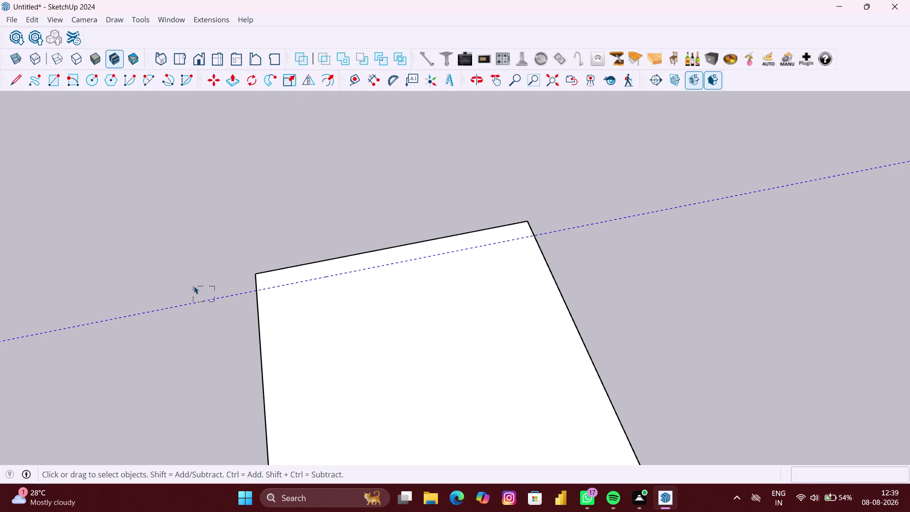
drag(194, 286, 194, 286)
key(Delete)
scroll(up, 3)
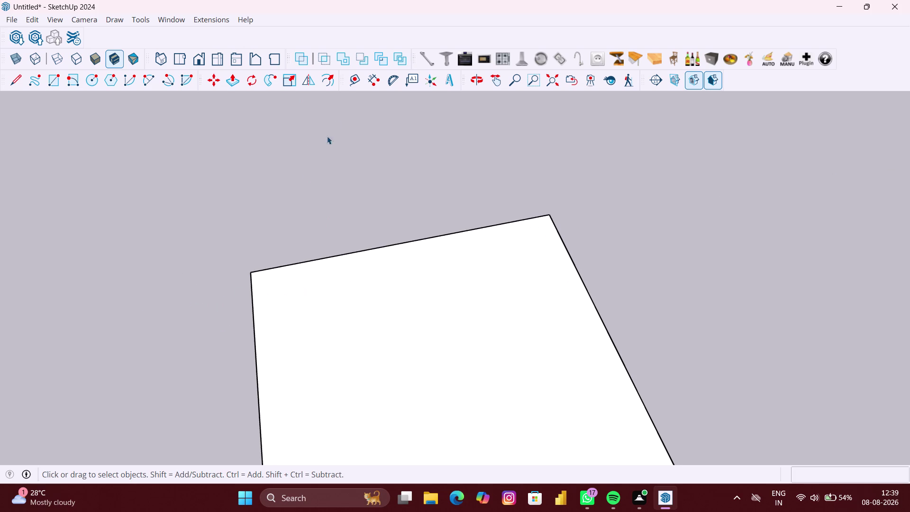
click(350, 81)
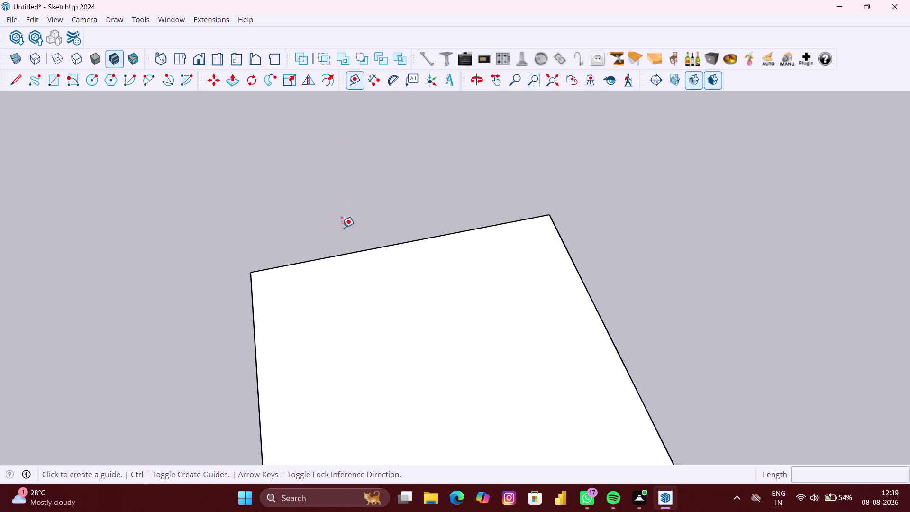
Add a guide 9" in from the face's top edge.
click(344, 254)
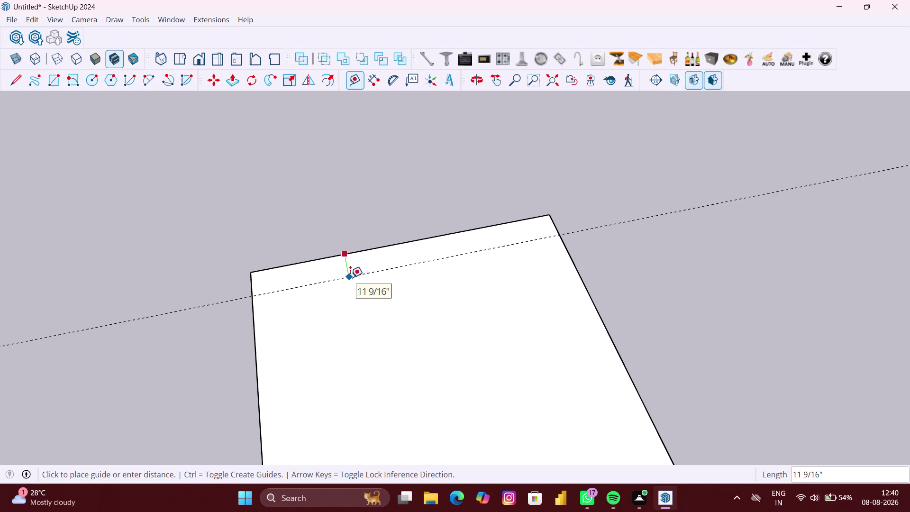
key(9)
key(shift+quotedbl)
key(Return)
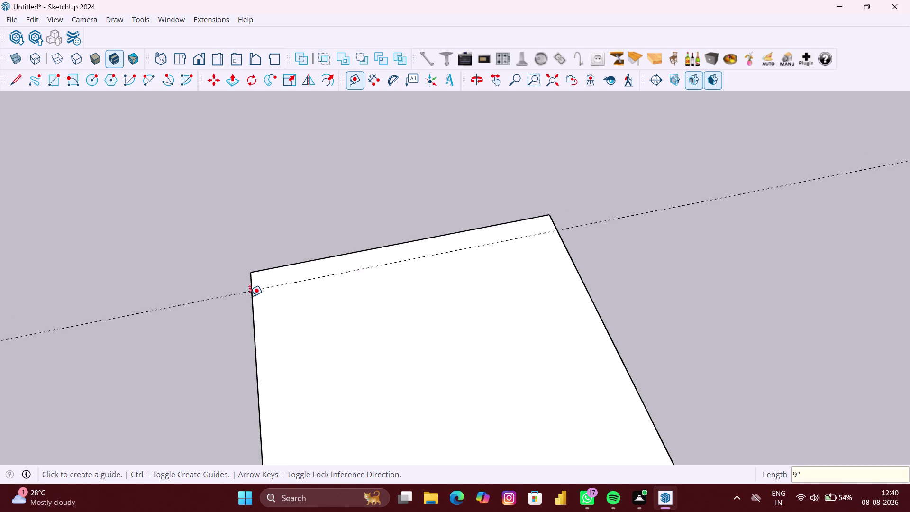
Add a guide 31.41" from the left edge and another 3" beyond it.
click(251, 311)
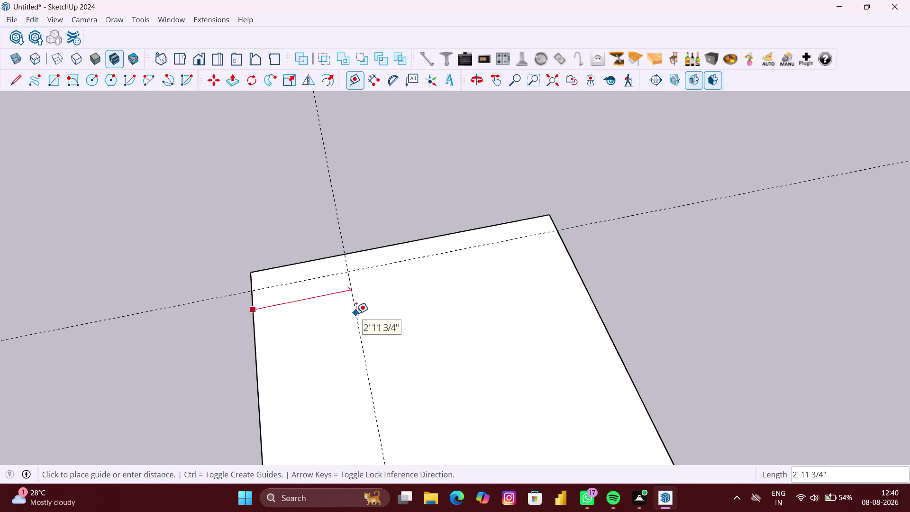
text(31)
key(period)
text(41)
key(shift+quotedbl)
key(Return)
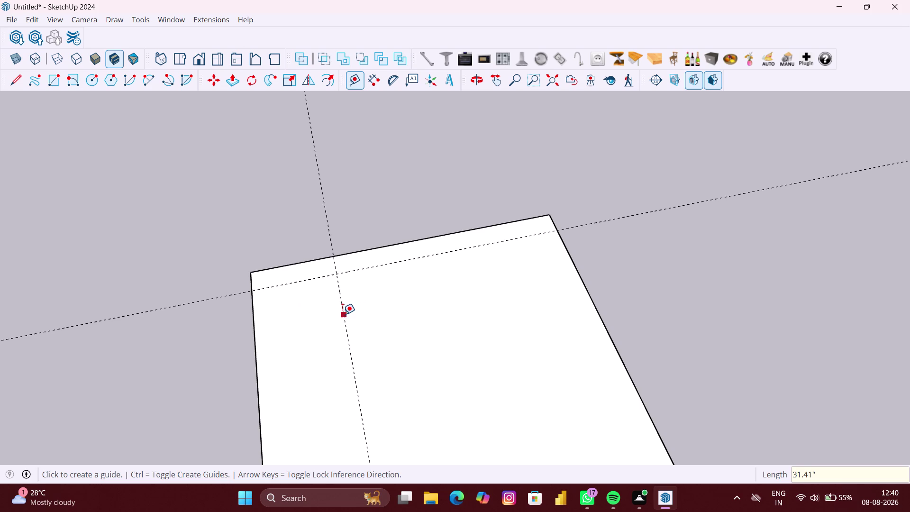
click(343, 314)
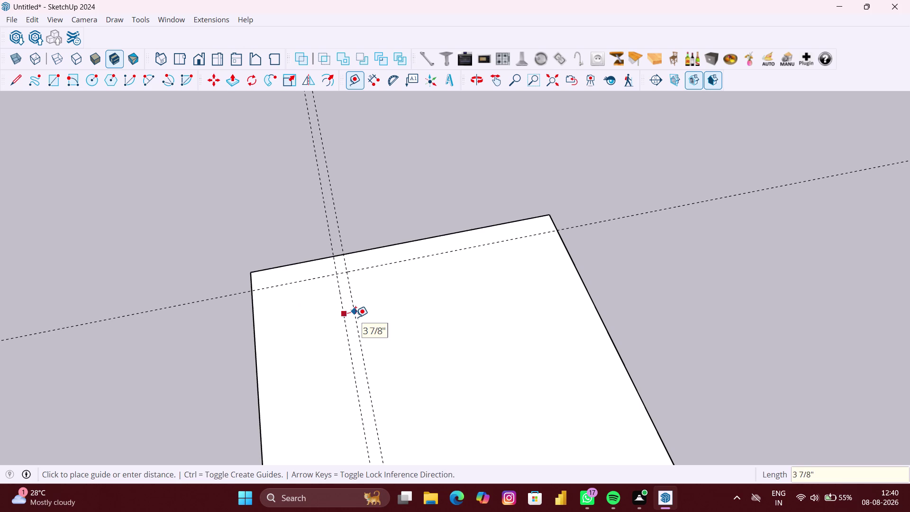
text(3")
key(Return)
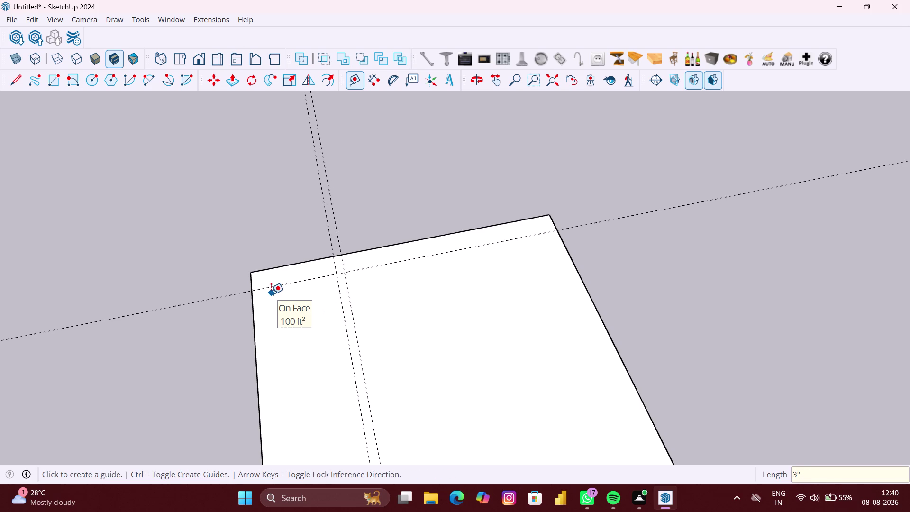
key(r)
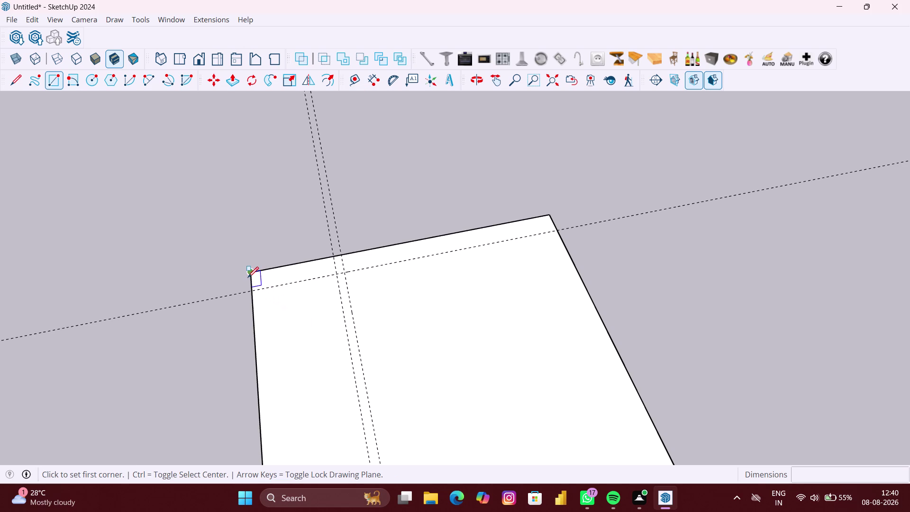
click(251, 274)
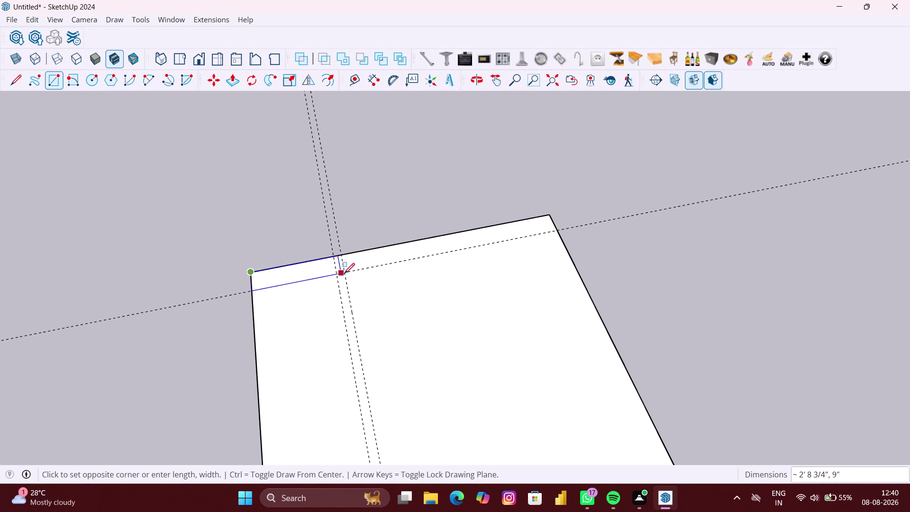
click(344, 273)
key(space)
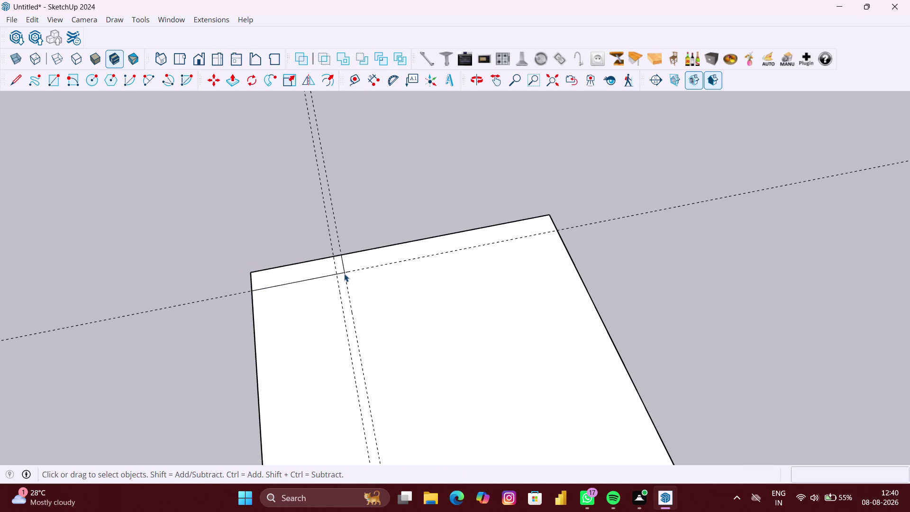
scroll(down, 3)
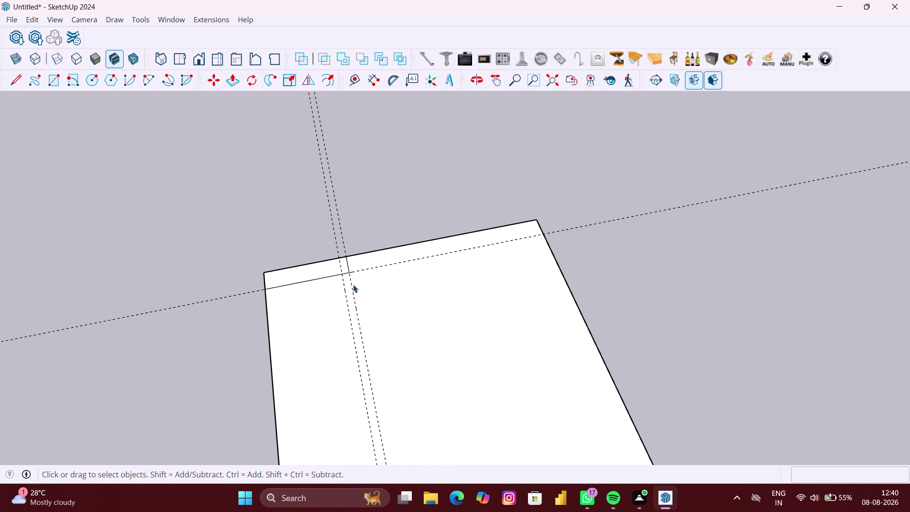
middle_drag(348, 285, 321, 287)
scroll(up, 3)
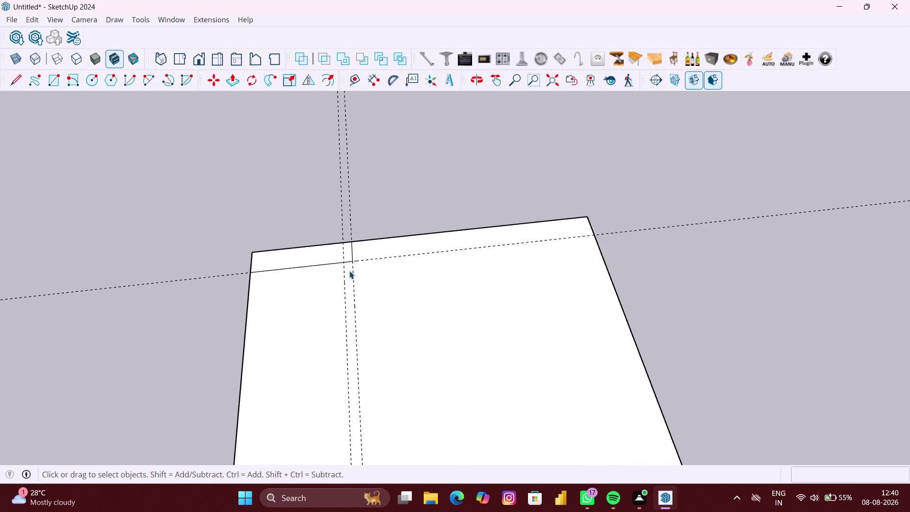
scroll(up, 3)
scroll(up, 3)
scroll(up, 3)
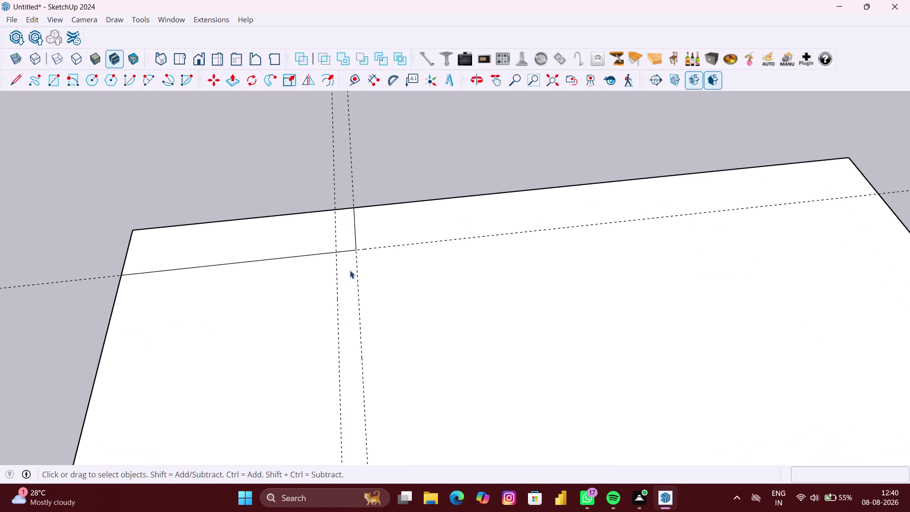
key(r)
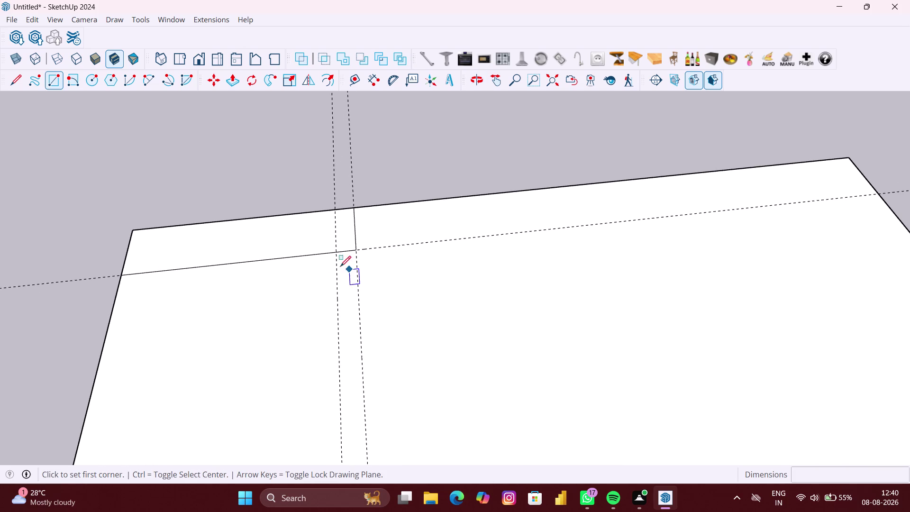
click(339, 255)
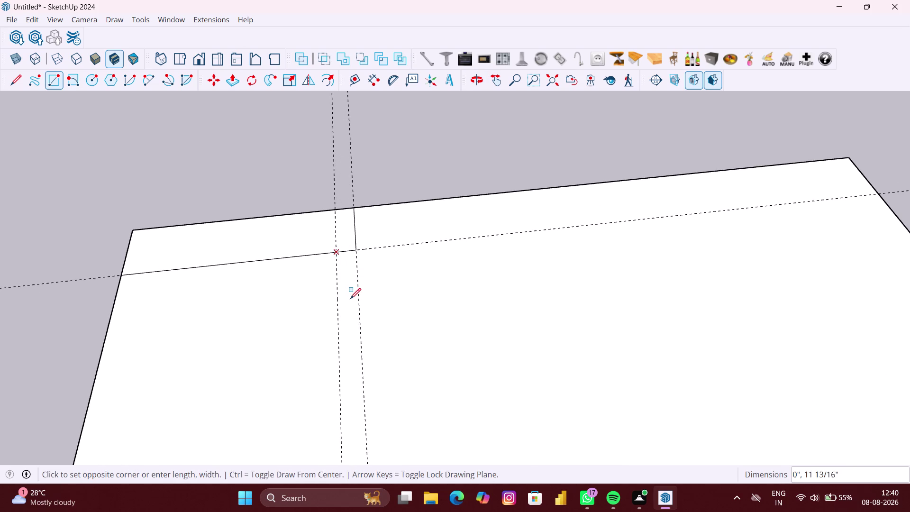
scroll(down, 3)
scroll(down, 3)
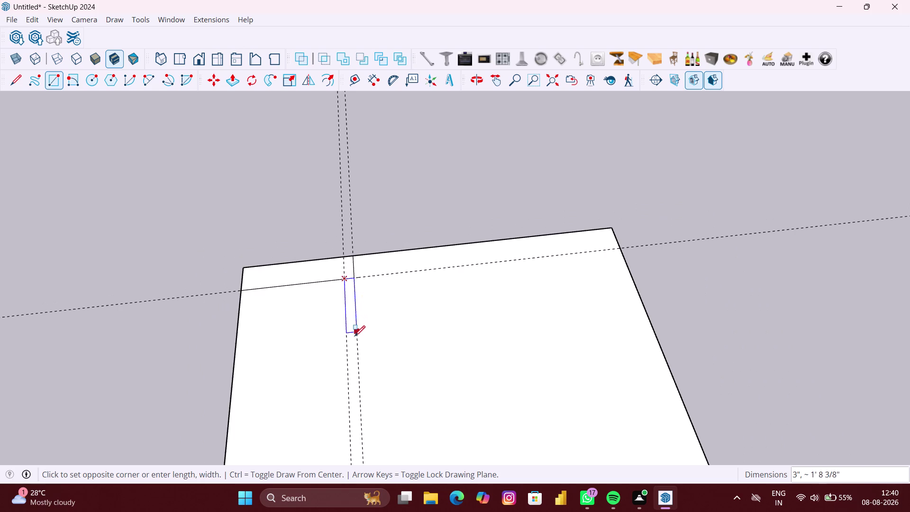
key(ctrl+z)
key(ctrl+z)
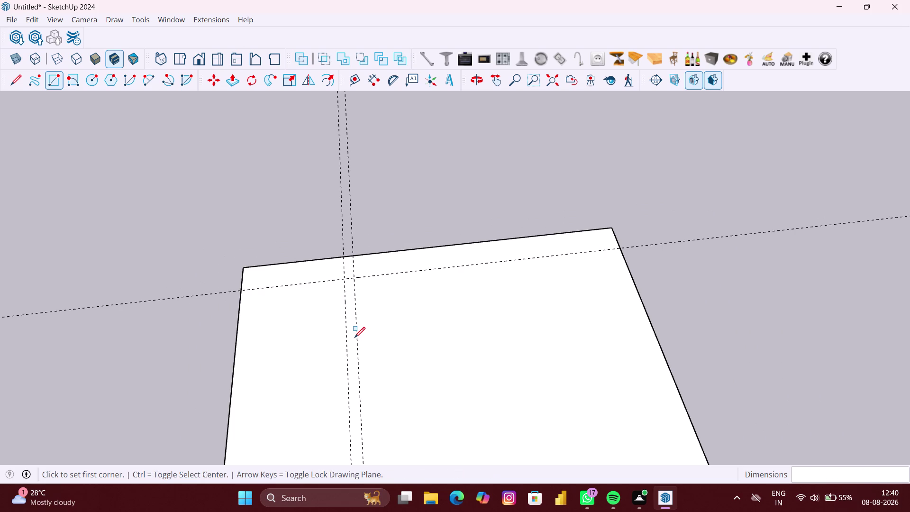
key(v)
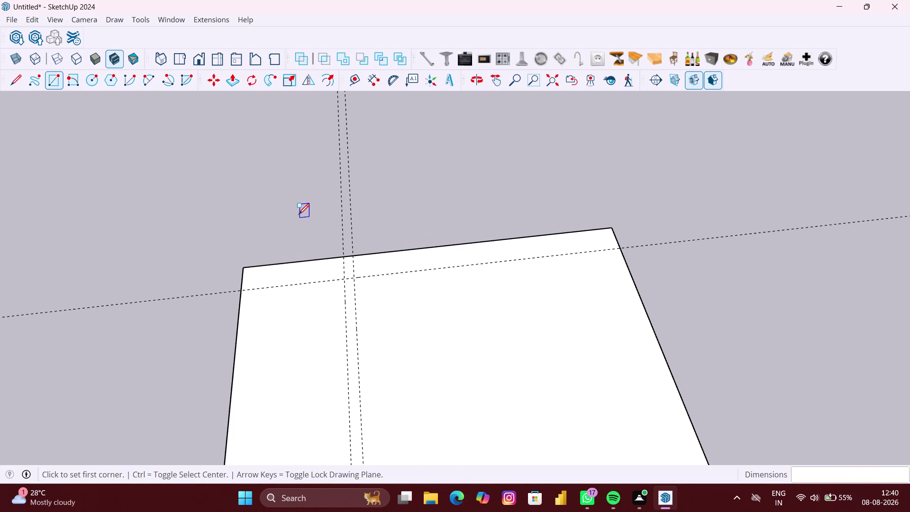
key(space)
right_click(298, 214)
click(319, 247)
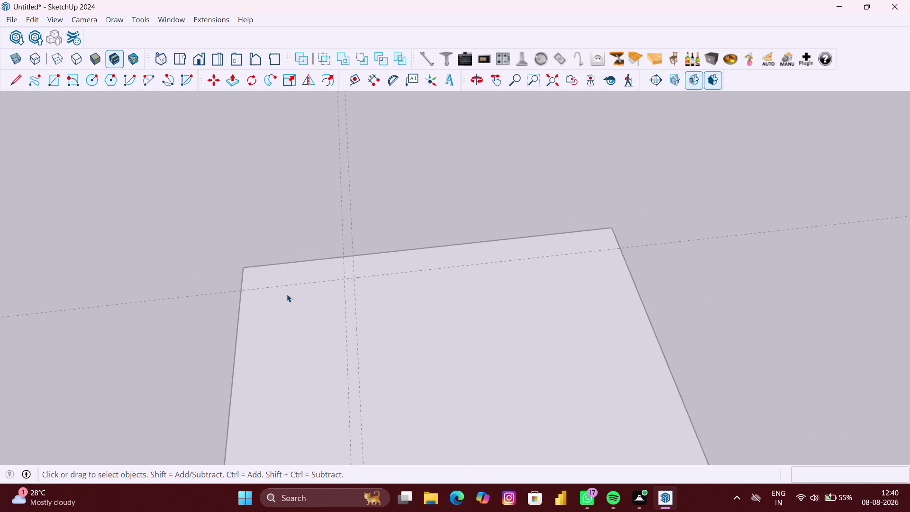
key(r)
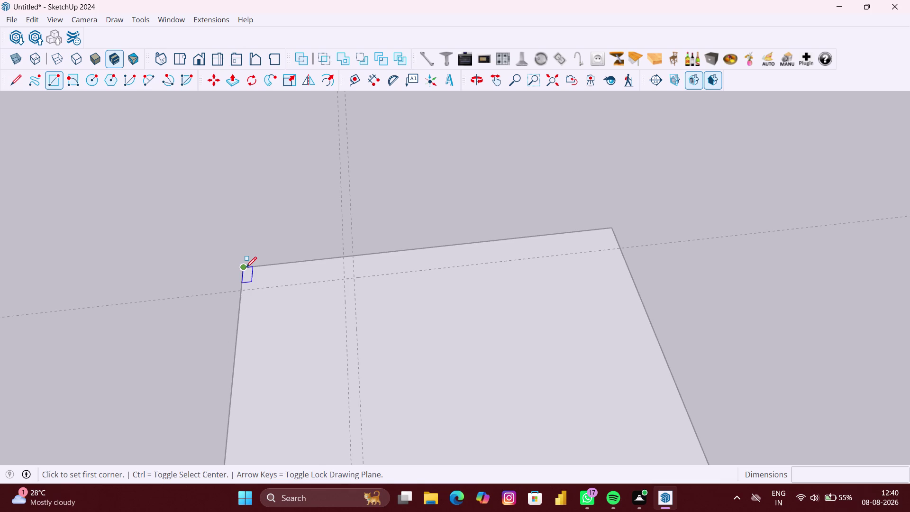
click(246, 268)
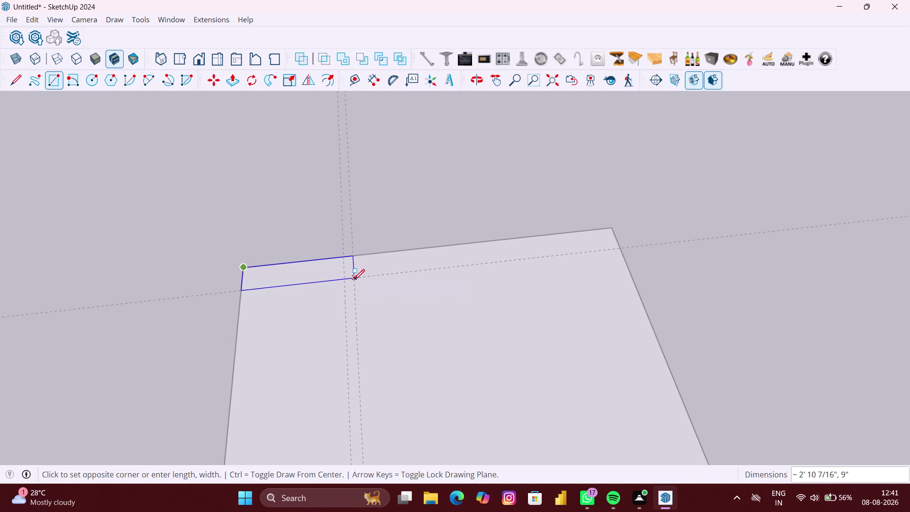
click(354, 280)
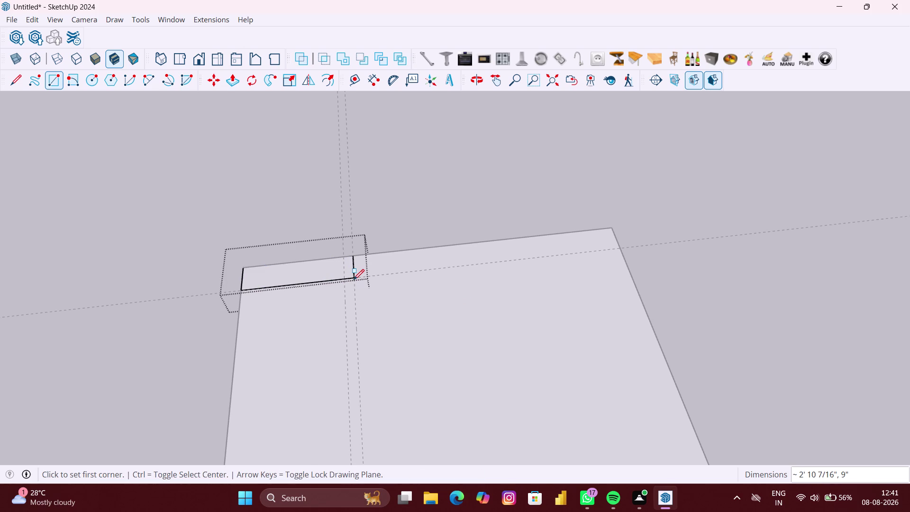
key(space)
click(182, 275)
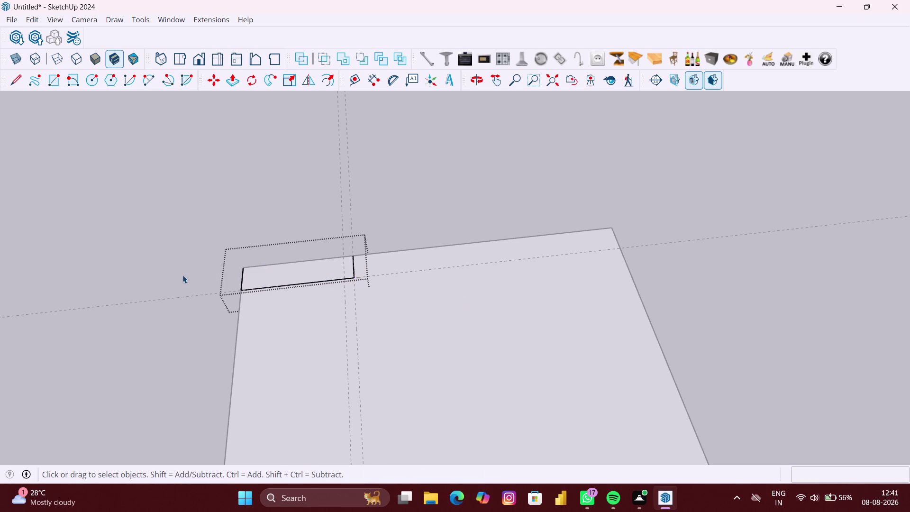
scroll(down, 3)
middle_drag(204, 281, 261, 239)
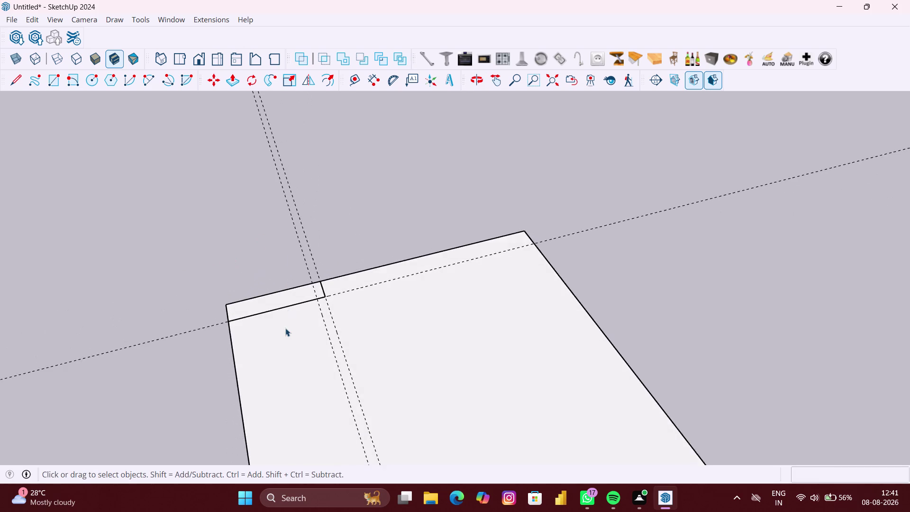
scroll(down, 3)
middle_drag(286, 330, 270, 324)
scroll(down, 3)
middle_drag(267, 324, 233, 326)
scroll(up, 3)
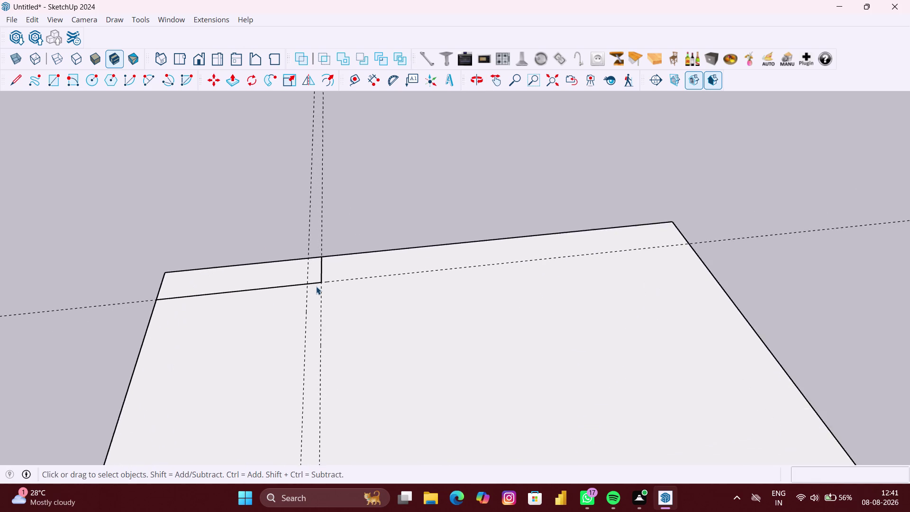
scroll(up, 3)
middle_click(323, 287)
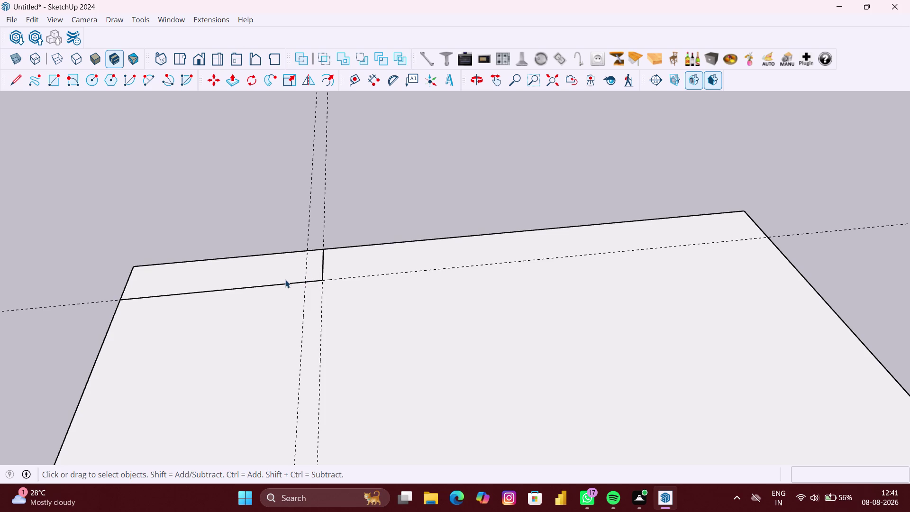
key(r)
Place a Tape Measure guide 15" in front of the back strip's inner edge.
scroll(up, 3)
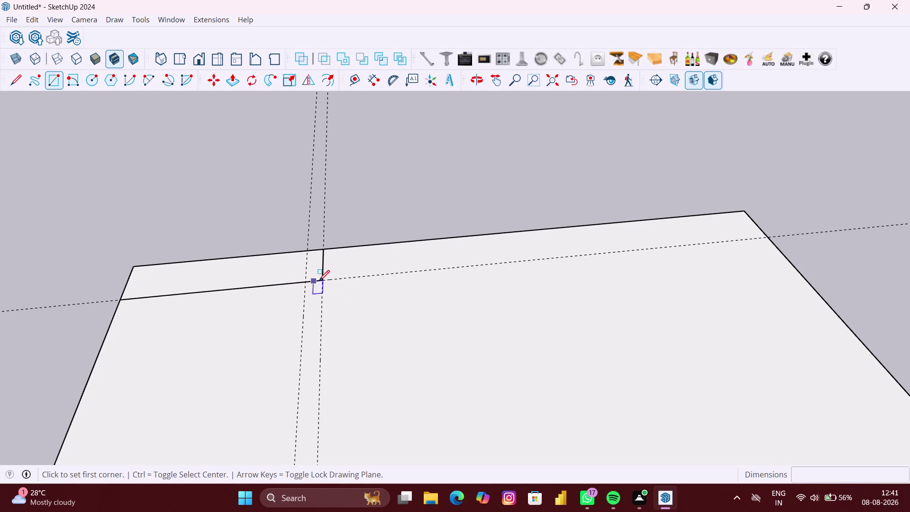
scroll(up, 3)
key(space)
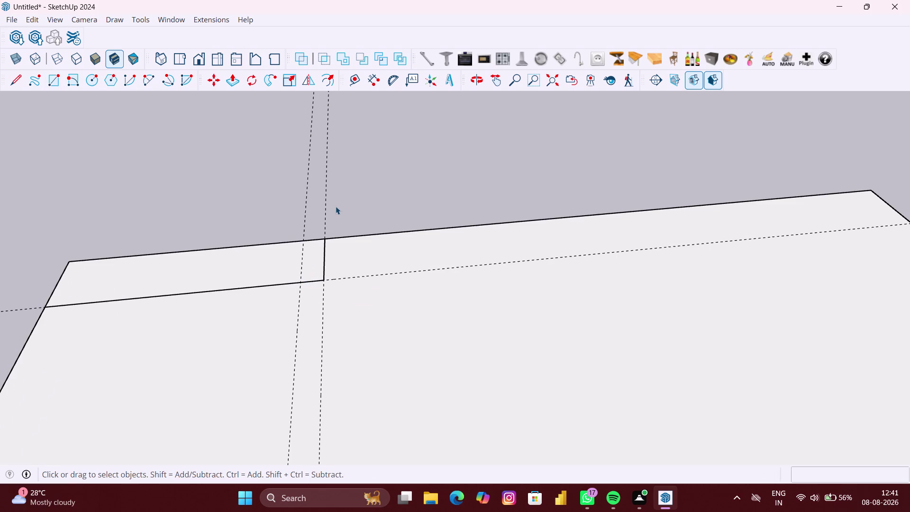
scroll(down, 3)
click(357, 81)
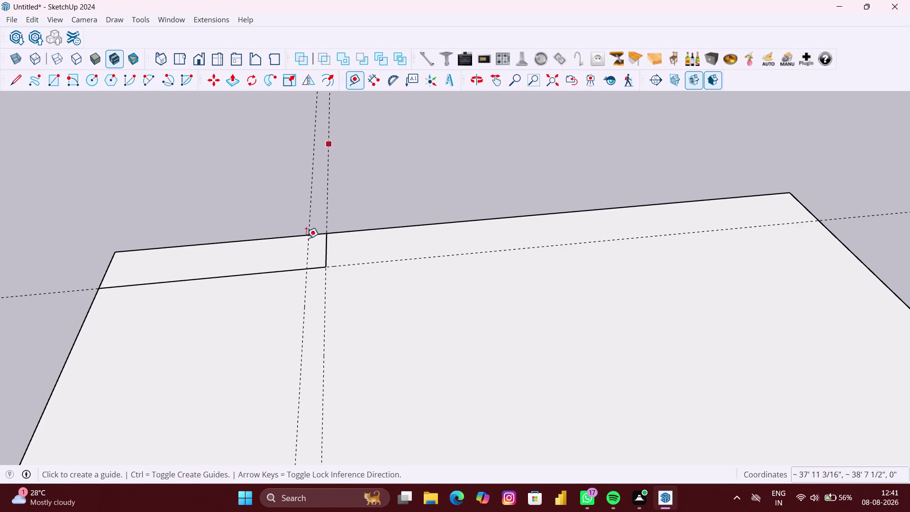
click(286, 271)
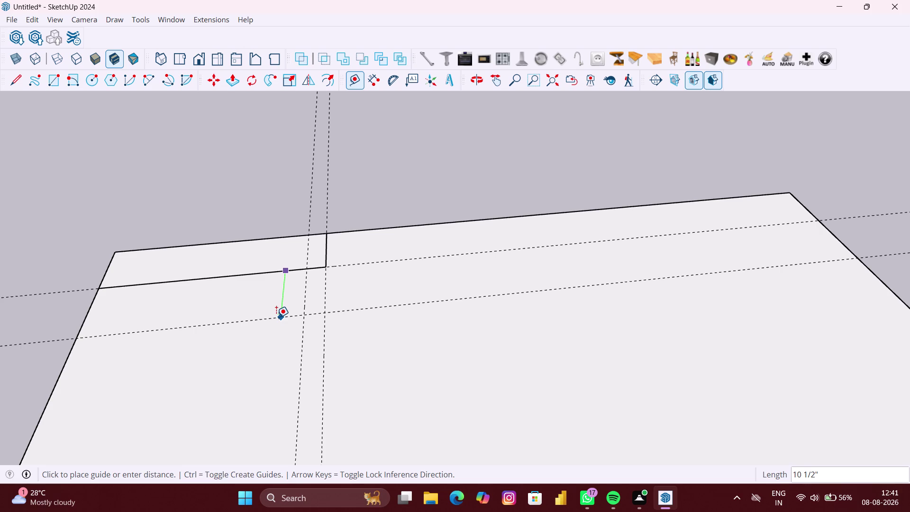
key(1)
key(5)
key(shift+quotedbl)
key(Return)
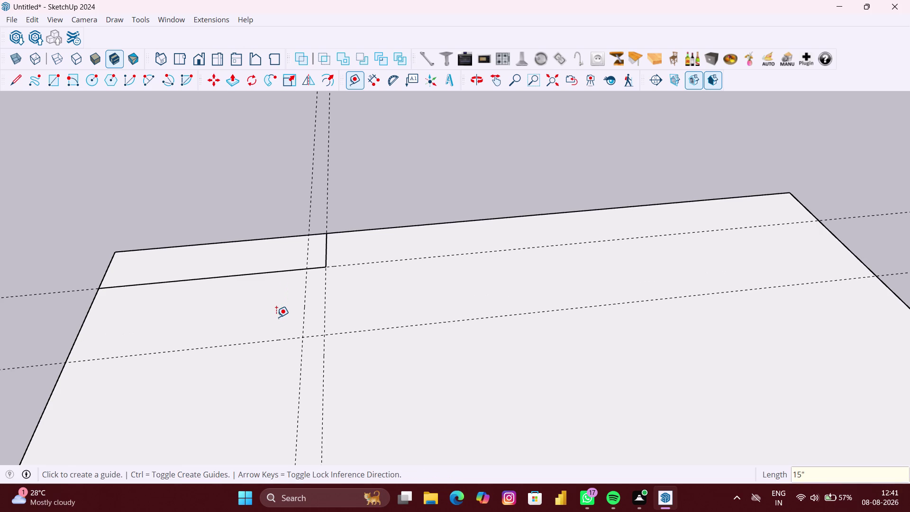
key(space)
scroll(down, 3)
scroll(down, 3)
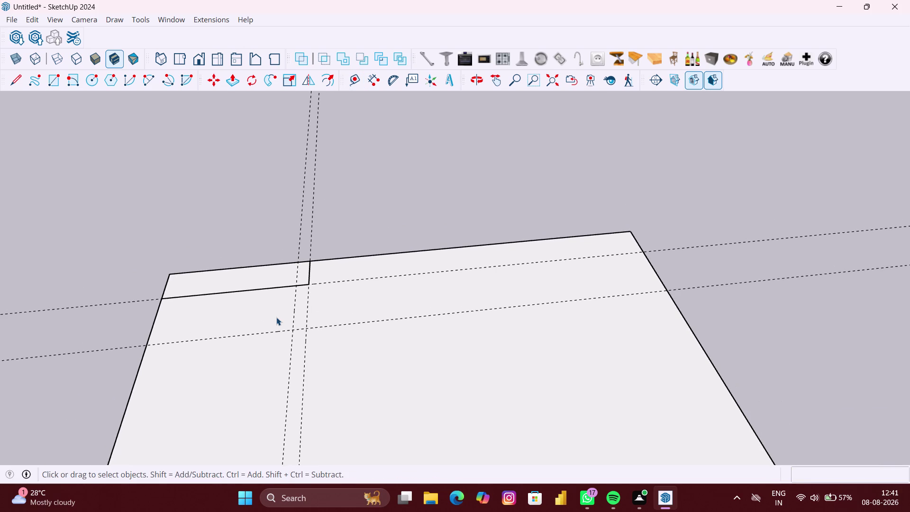
middle_drag(285, 319, 285, 320)
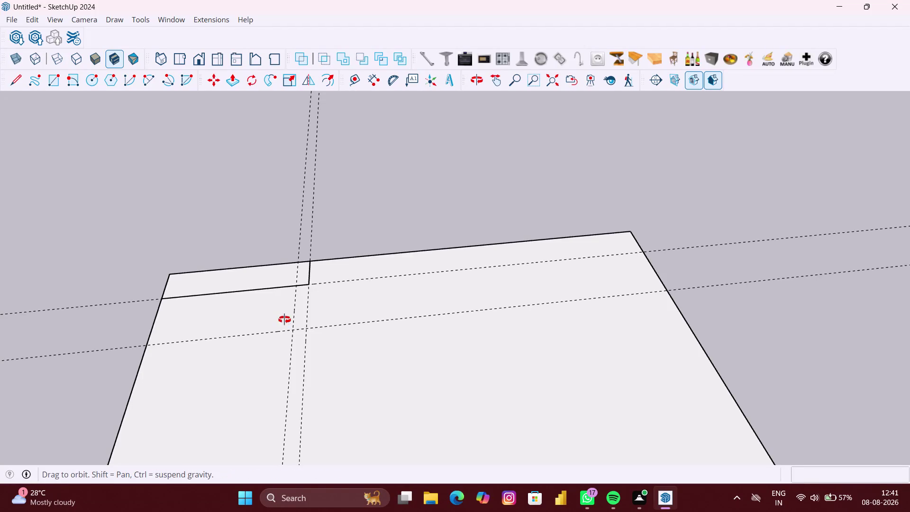
middle_drag(285, 320, 264, 323)
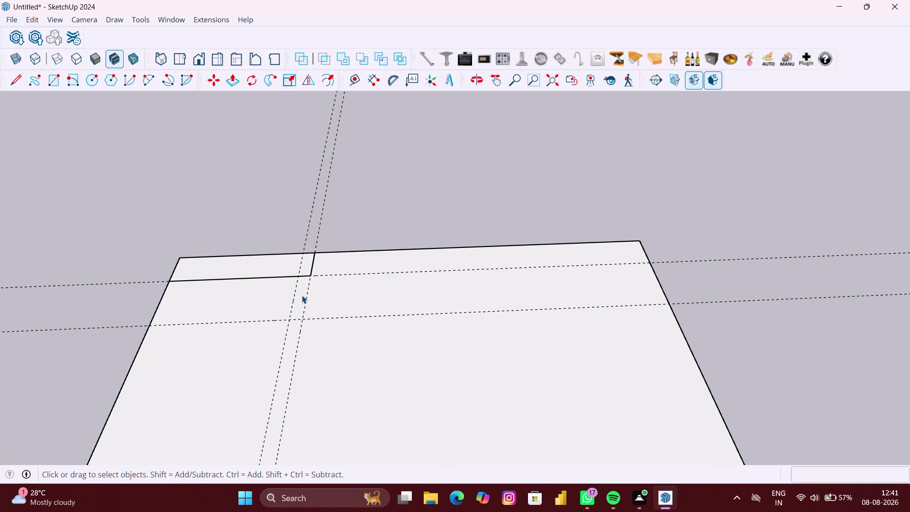
scroll(up, 3)
scroll(up, 3)
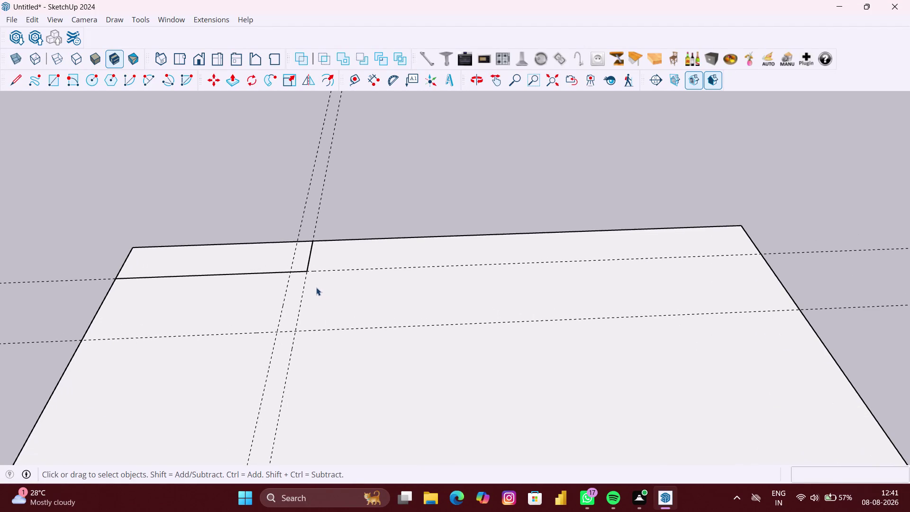
Draw a 3" by 15" rectangle from the strip's inner corner to the new guide.
key(r)
click(289, 274)
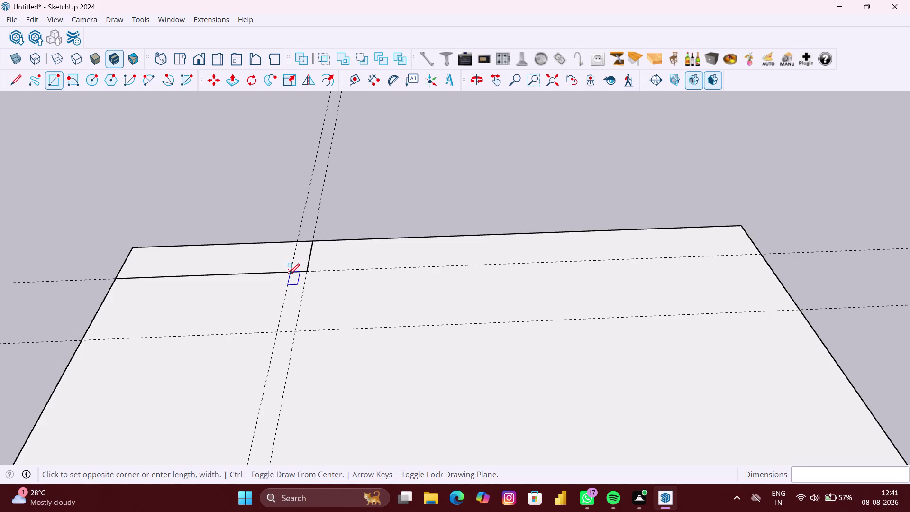
click(295, 333)
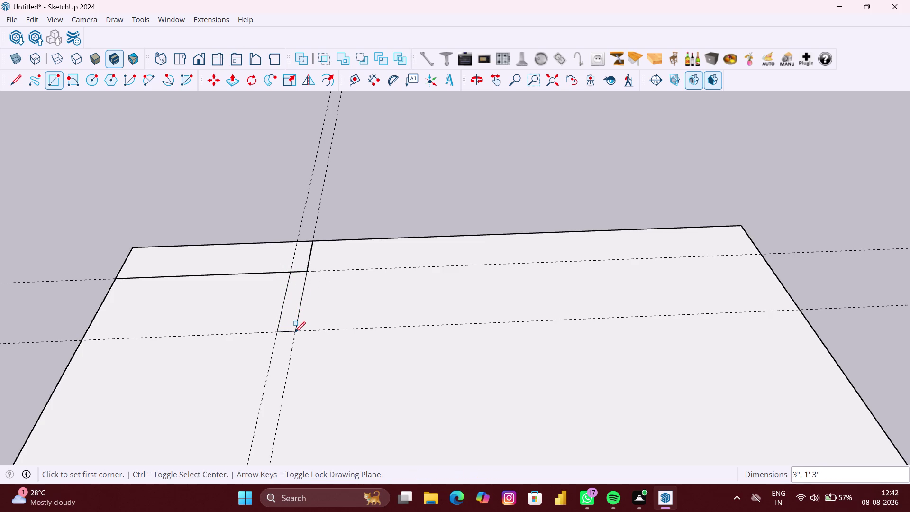
key(space)
scroll(down, 3)
middle_drag(225, 336, 288, 316)
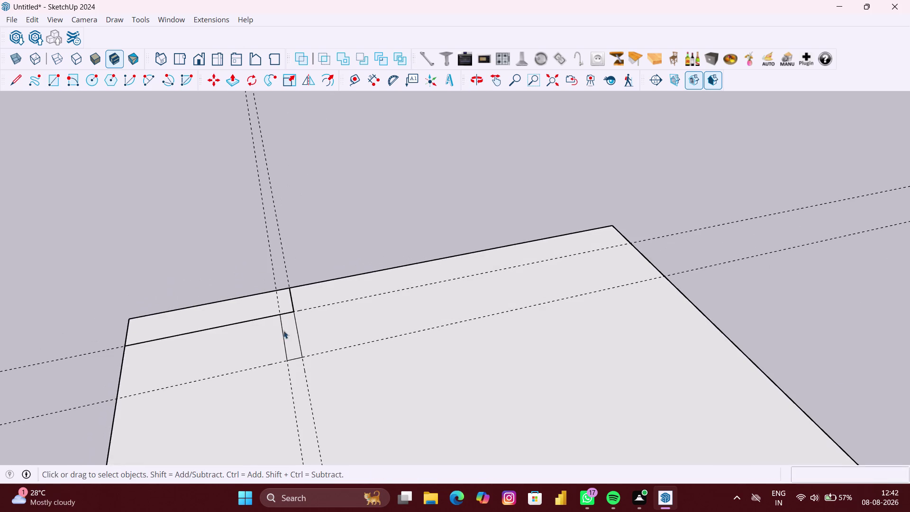
scroll(up, 3)
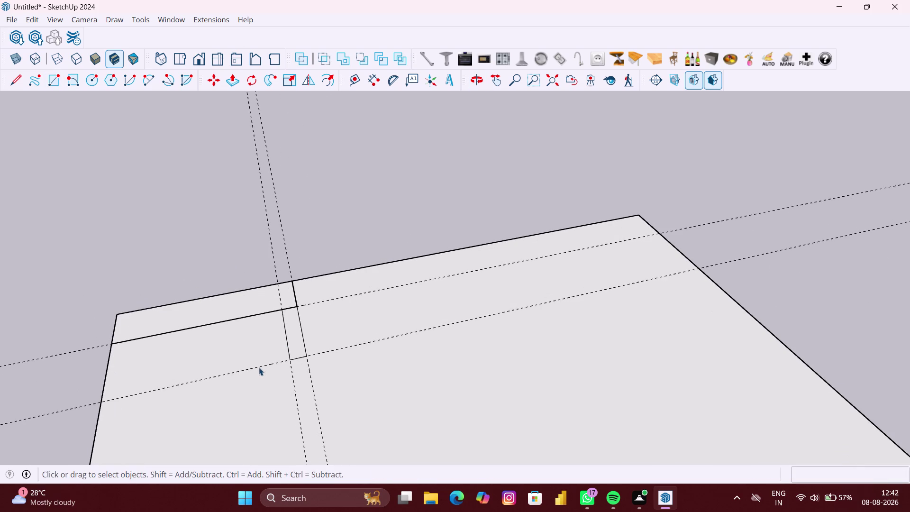
Select and delete the large slab face, leaving its edges.
key(space)
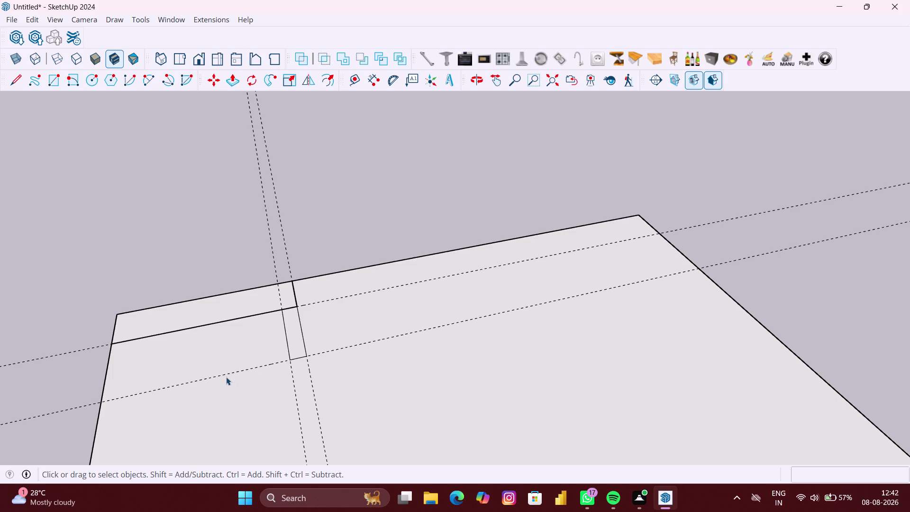
middle_click(226, 377)
scroll(down, 3)
middle_drag(221, 372, 211, 347)
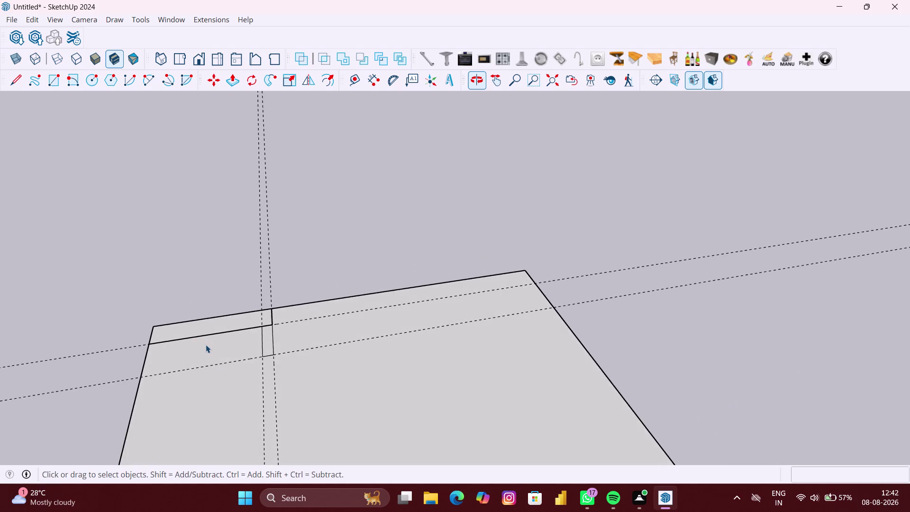
scroll(up, 3)
scroll(down, 3)
scroll(down, 3)
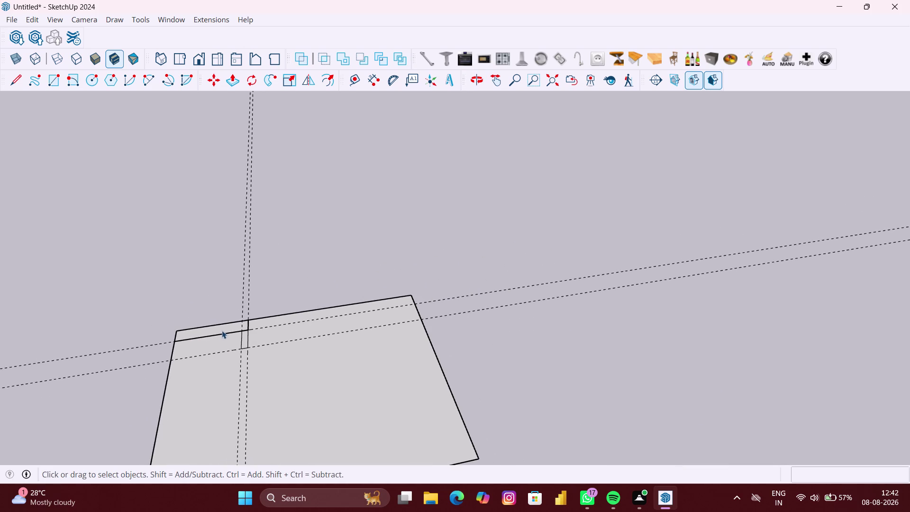
click(123, 329)
click(293, 335)
click(333, 368)
scroll(up, 3)
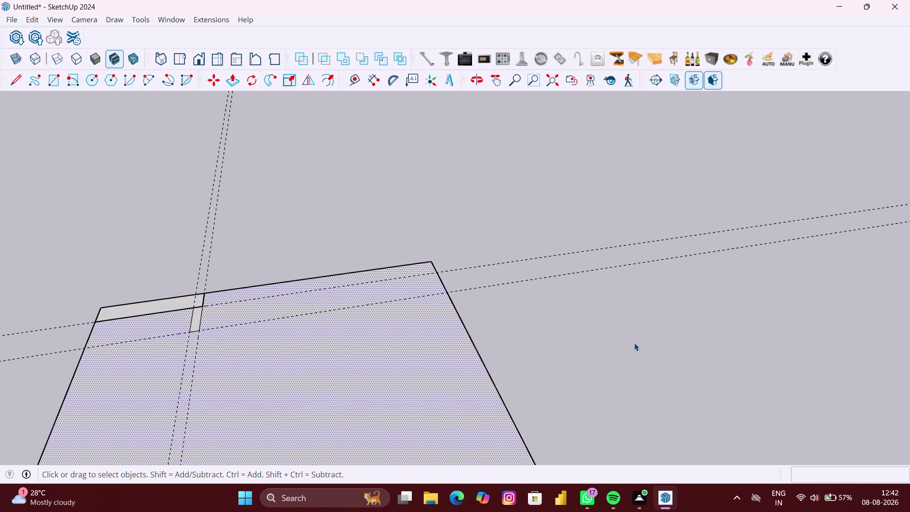
click(635, 343)
scroll(up, 3)
click(212, 331)
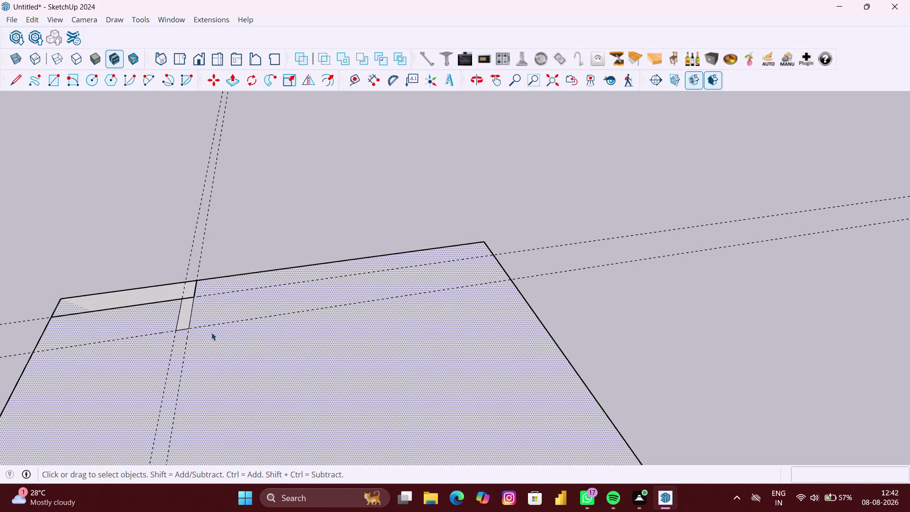
key(Delete)
scroll(down, 3)
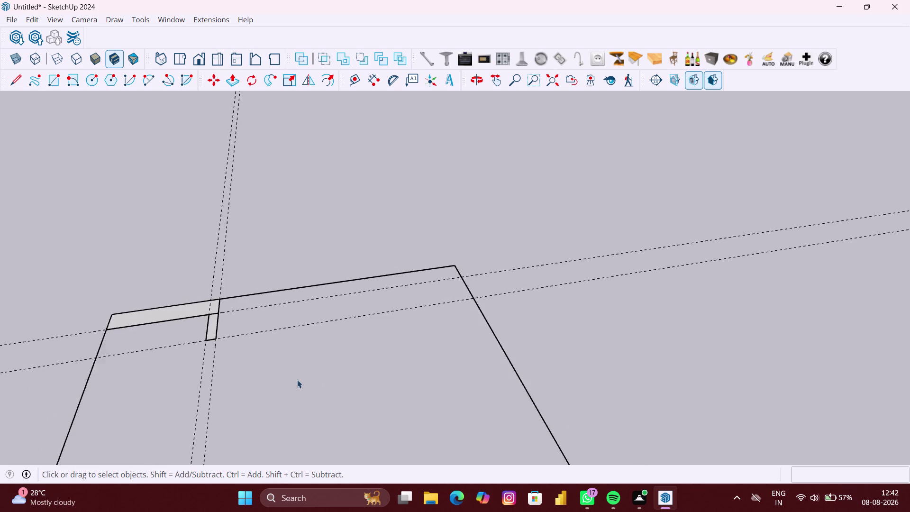
scroll(down, 3)
drag(259, 401, 206, 401)
Delete the vertical guides and the slab's leftover edges and stray lines.
drag(491, 390, 415, 391)
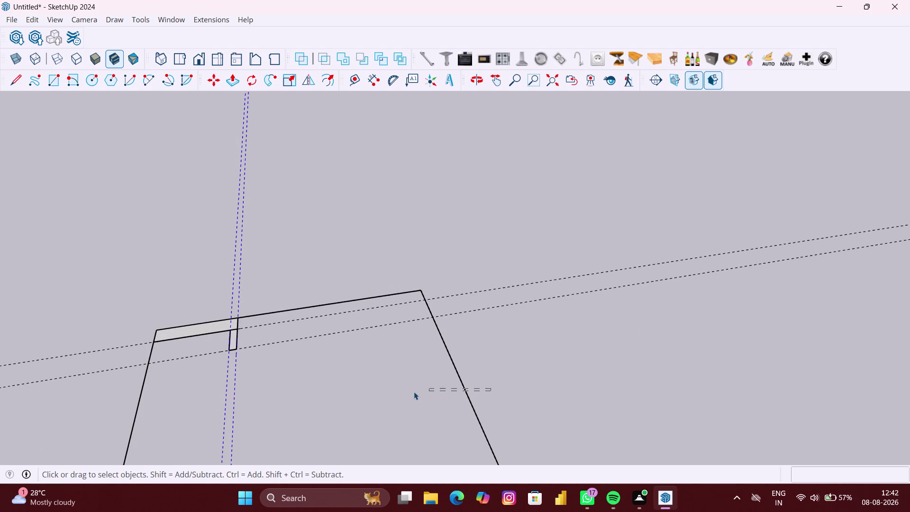
drag(414, 392, 413, 392)
key(Delete)
drag(412, 392, 364, 290)
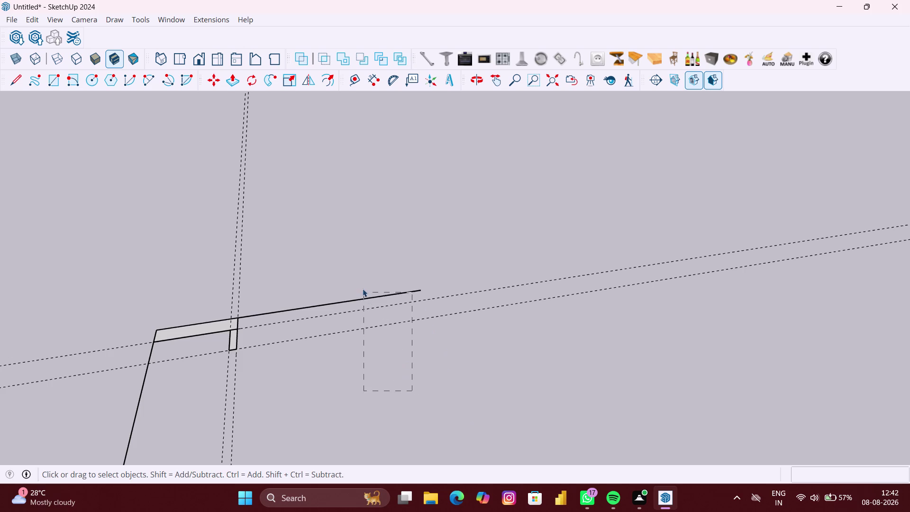
drag(364, 291, 362, 287)
key(Delete)
drag(239, 423, 97, 406)
key(Delete)
Delete the remaining stray long edge and view the L-shaped outline.
scroll(down, 3)
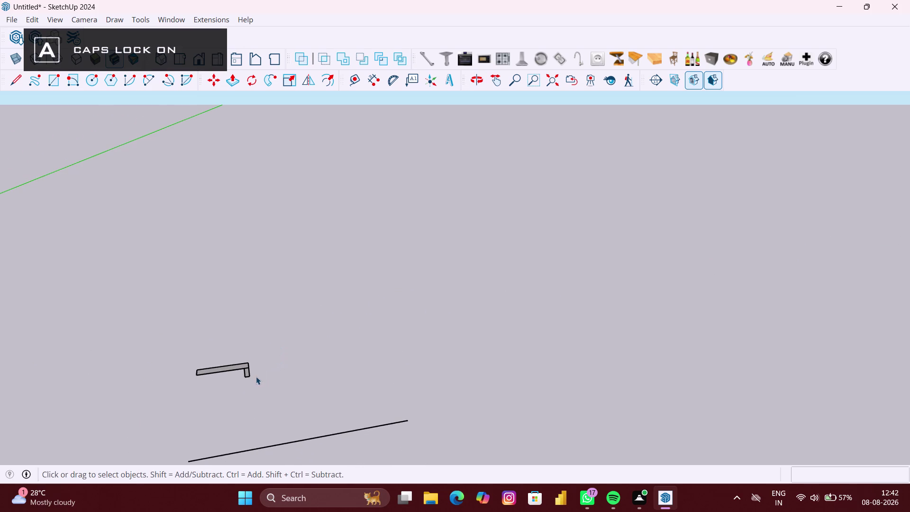
middle_drag(254, 376, 277, 329)
scroll(up, 3)
drag(304, 404, 292, 397)
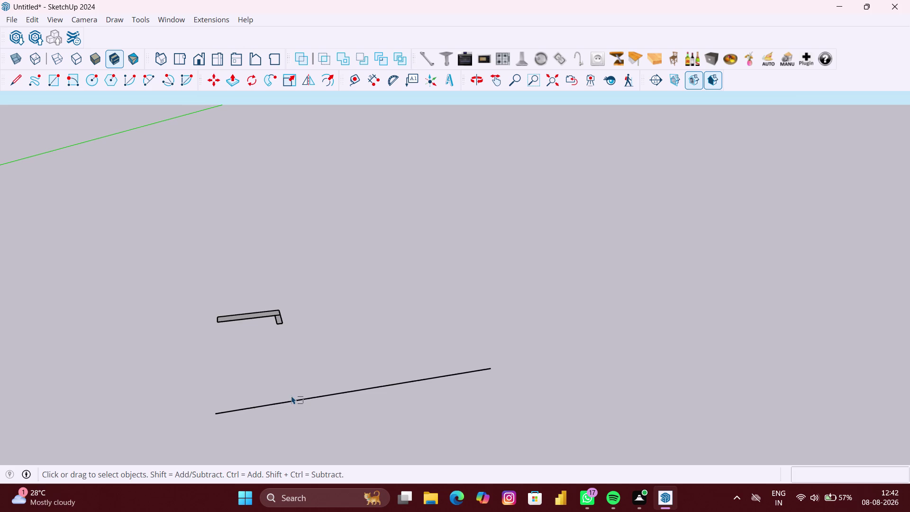
drag(292, 397, 291, 396)
key(Delete)
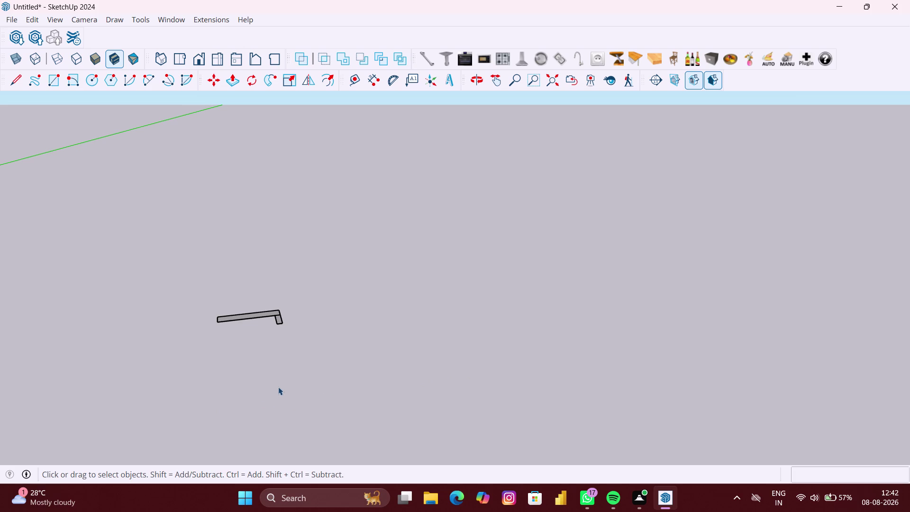
key(shift+z)
scroll(down, 3)
middle_drag(379, 347, 311, 352)
scroll(down, 3)
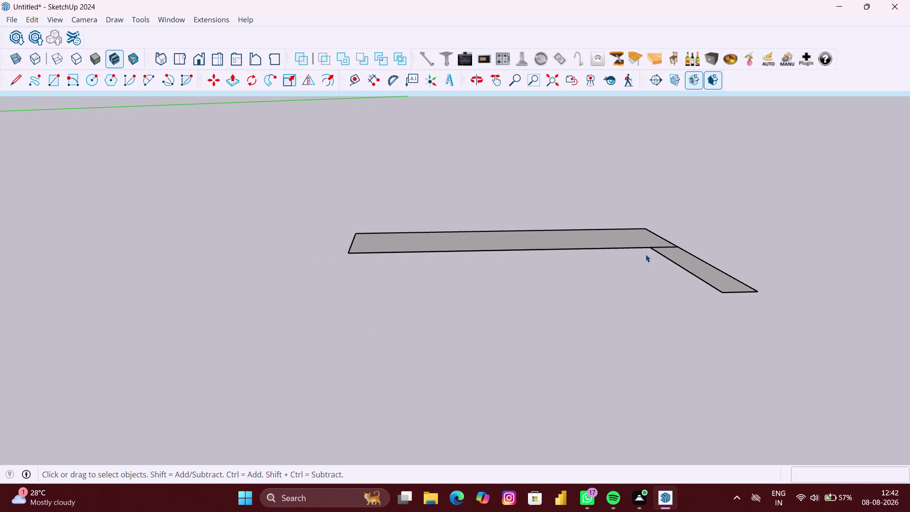
Push/Pull the long back strip's face up 10' into a wall panel.
scroll(down, 3)
scroll(up, 3)
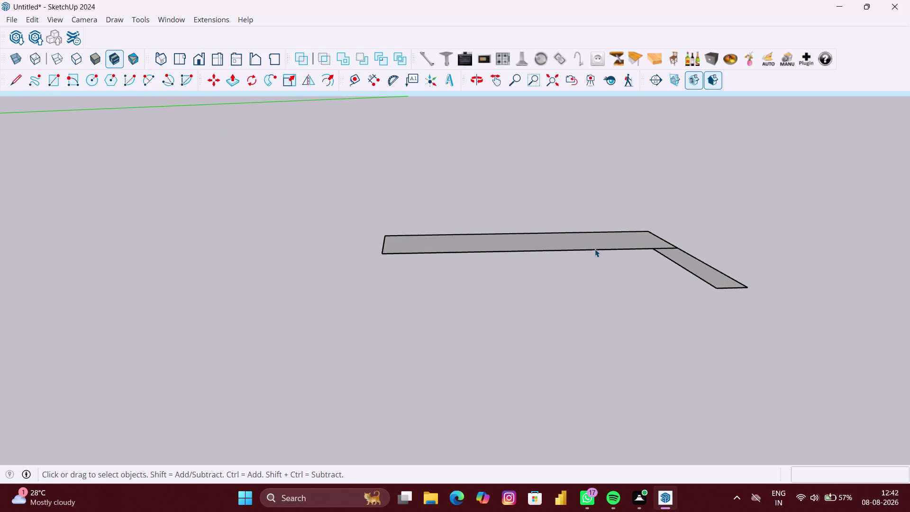
click(592, 241)
scroll(up, 3)
double_click(591, 241)
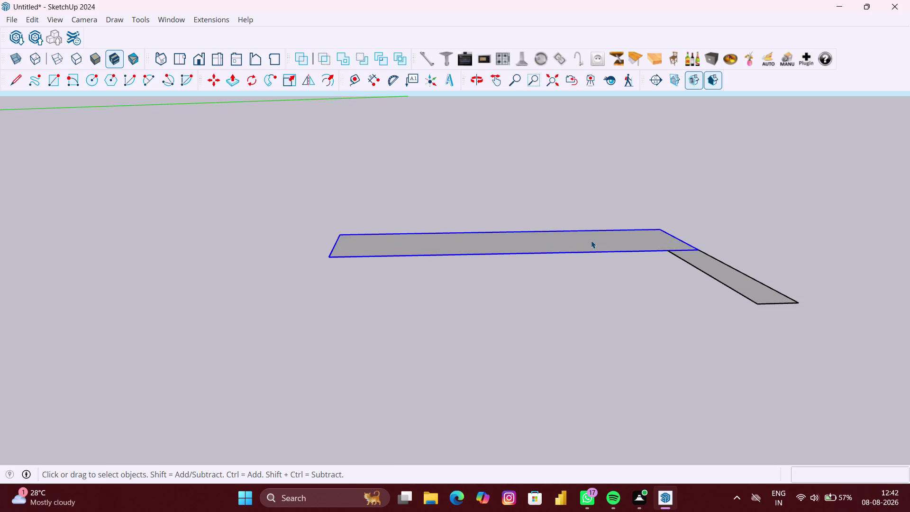
key(p)
click(594, 236)
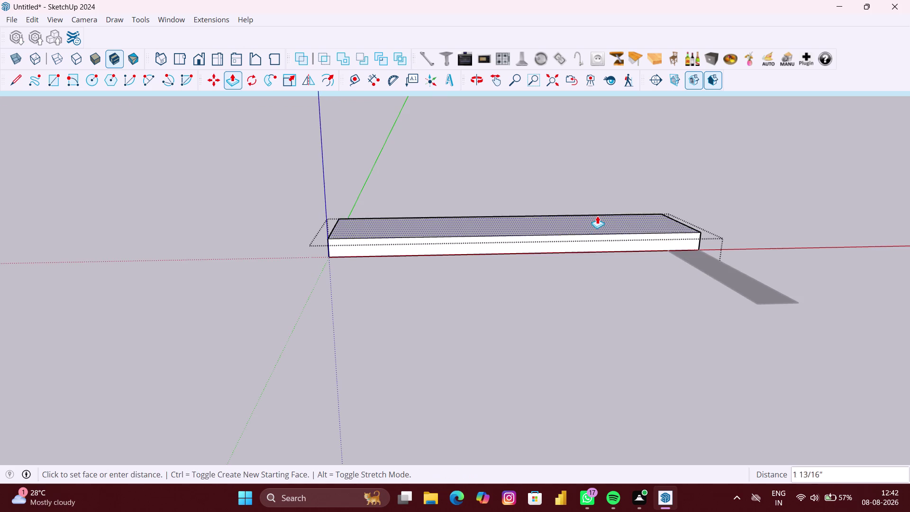
text(10')
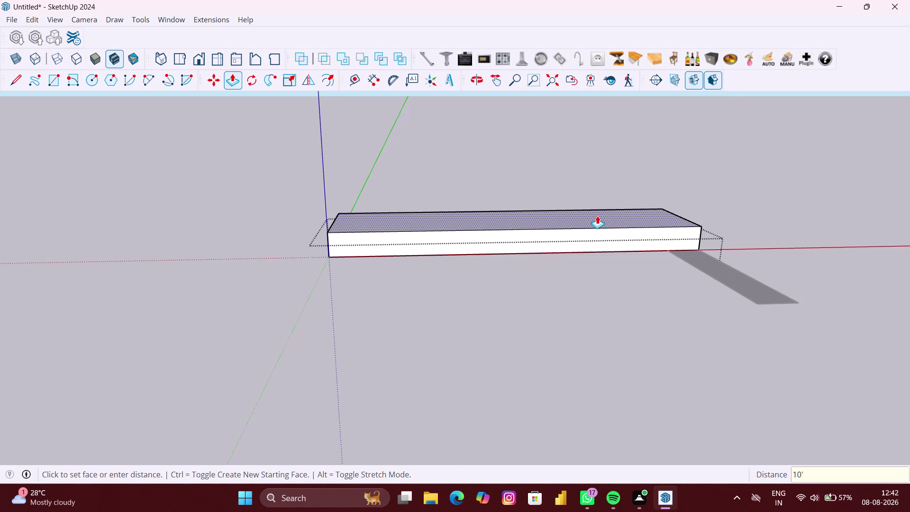
key(Return)
Orbit to inspect the raised wall panel and deselect it.
scroll(down, 3)
scroll(down, 3)
scroll(down, 3)
scroll(down, 3)
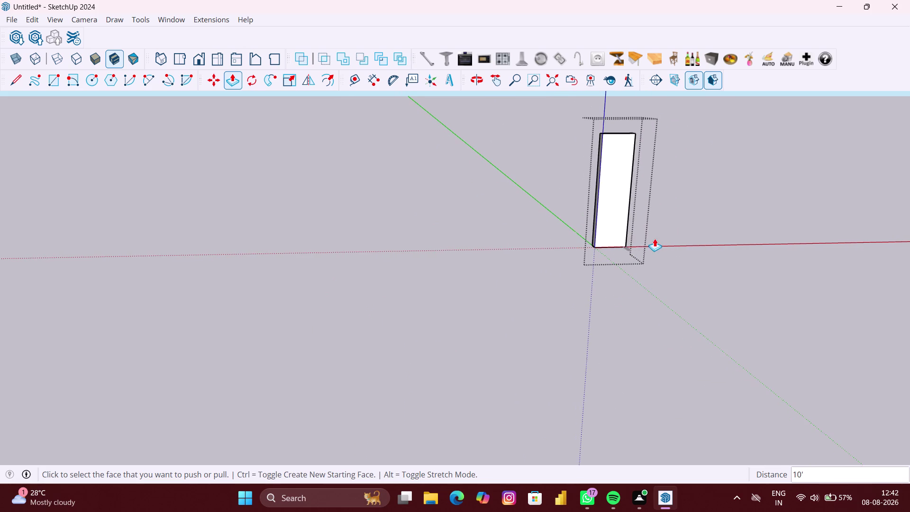
middle_drag(651, 239, 603, 248)
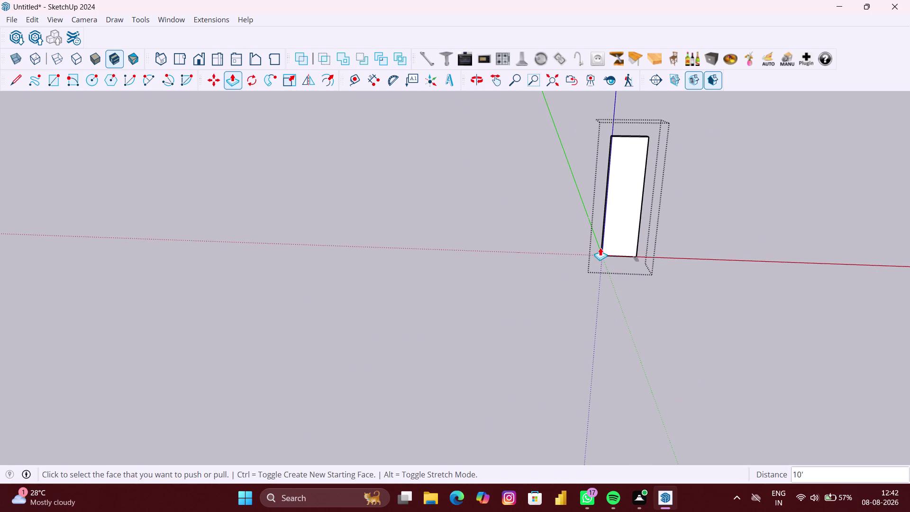
key(space)
scroll(up, 3)
click(652, 309)
scroll(up, 3)
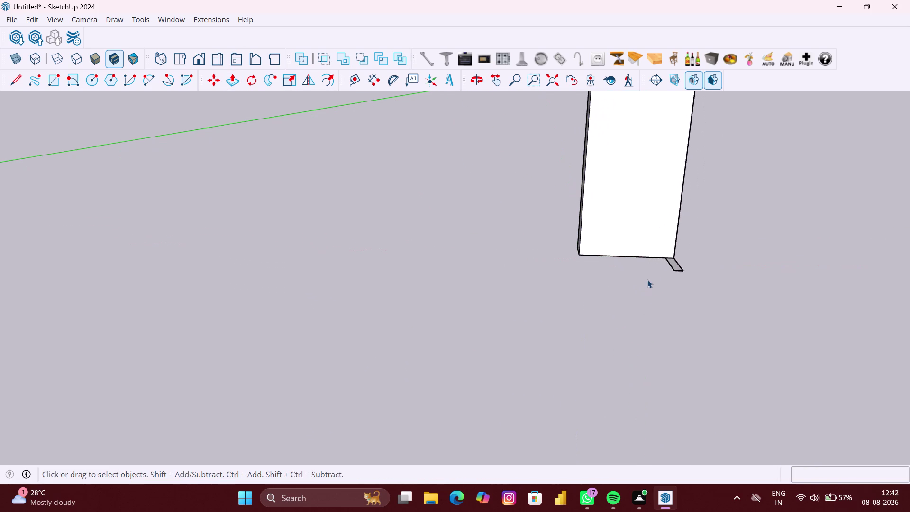
Cancel a first rectangle attempt and enter the base piece's group for editing.
middle_drag(655, 277, 621, 290)
scroll(up, 3)
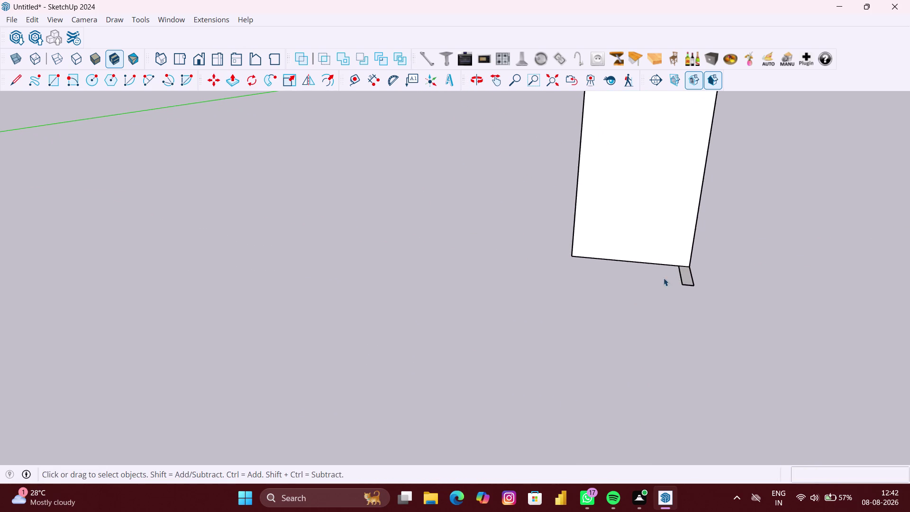
middle_drag(635, 270, 631, 277)
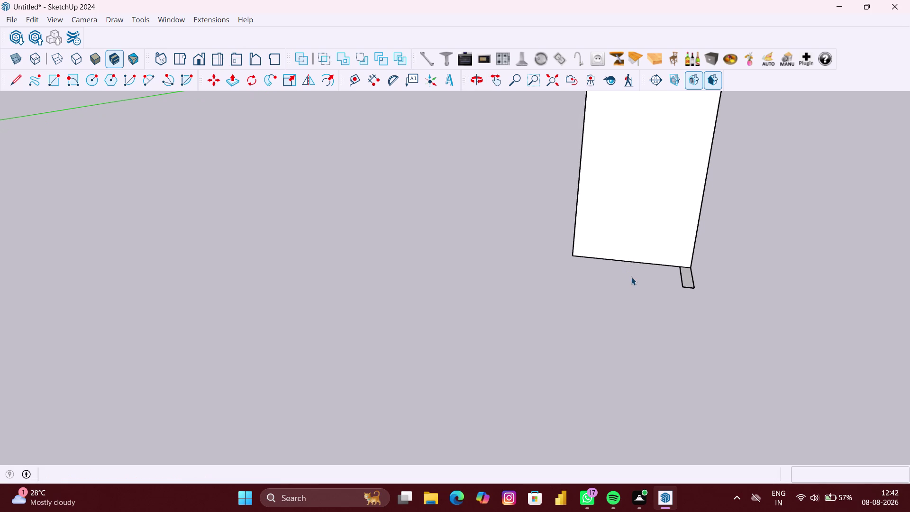
key(r)
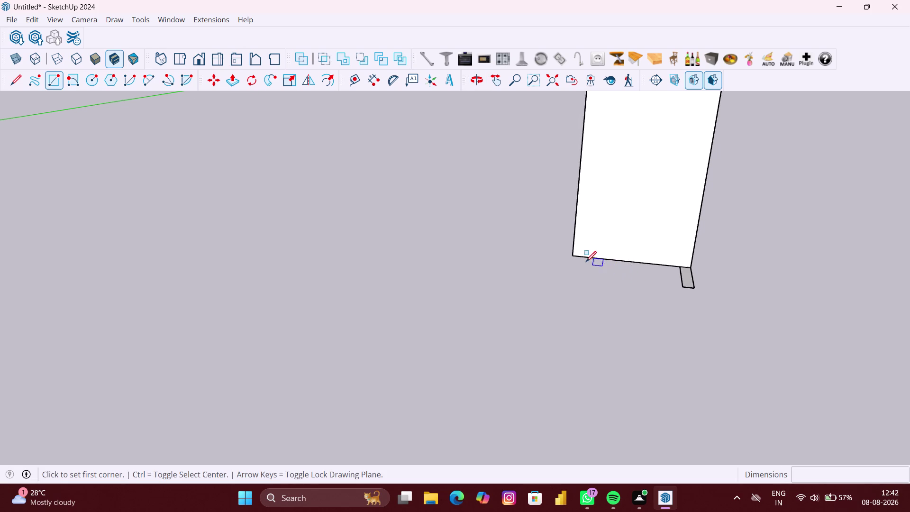
click(571, 257)
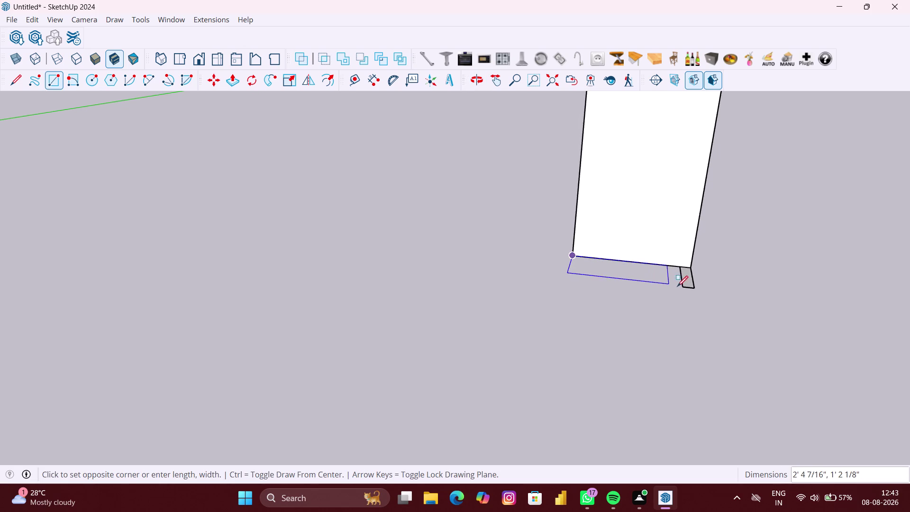
key(space)
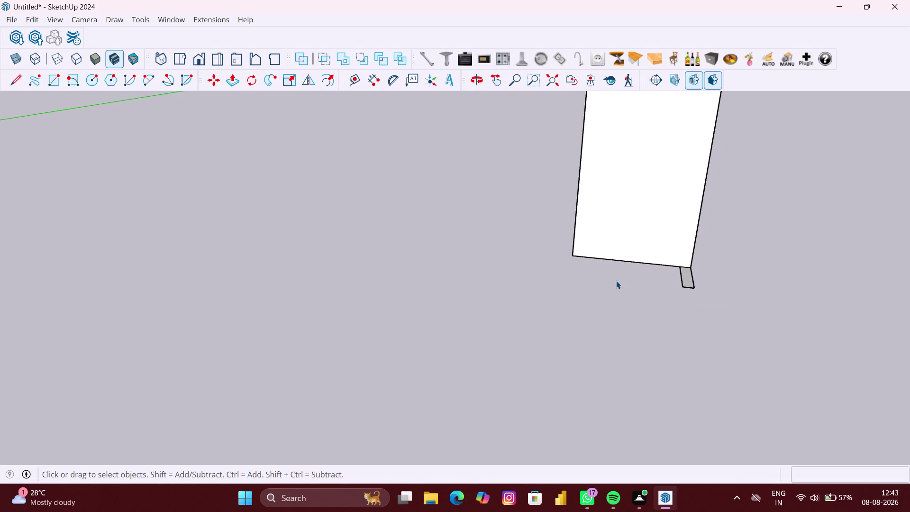
right_click(614, 282)
click(652, 316)
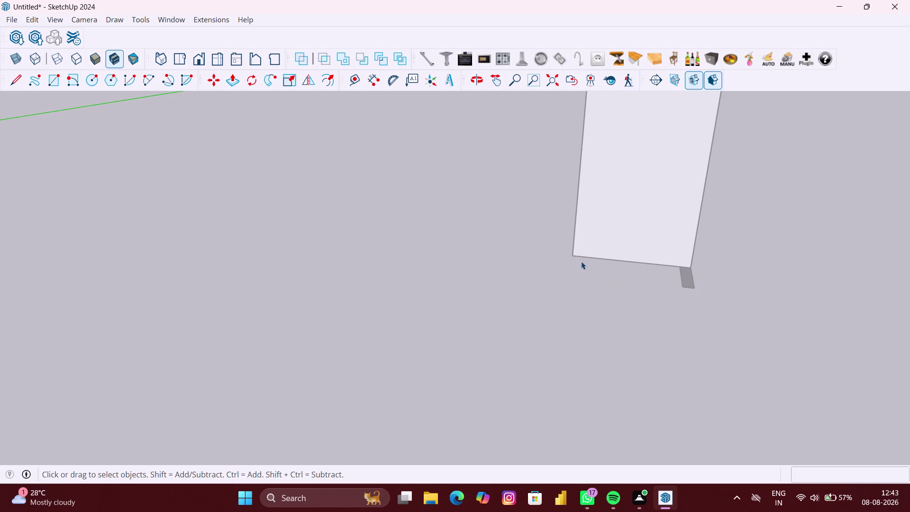
Draw a 2'7" by 1'3" footprint from the wall's bottom corner to the base piece's corner.
key(r)
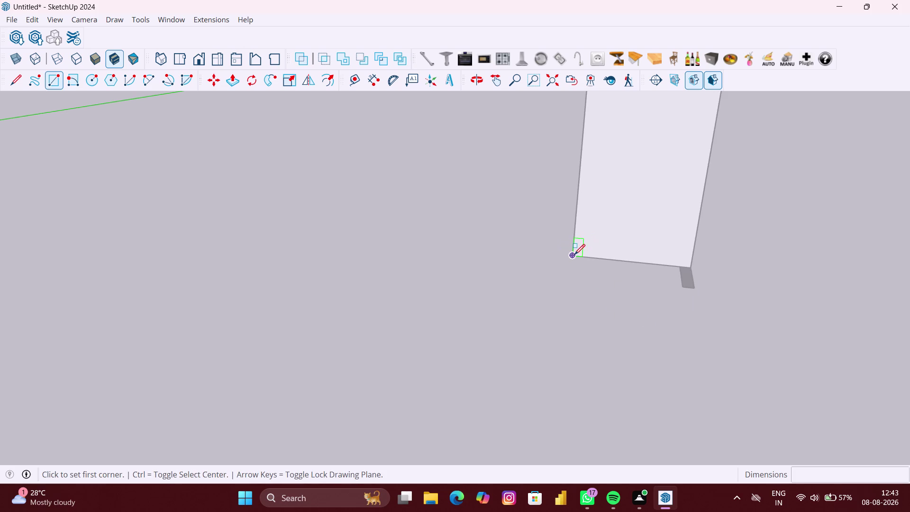
click(574, 256)
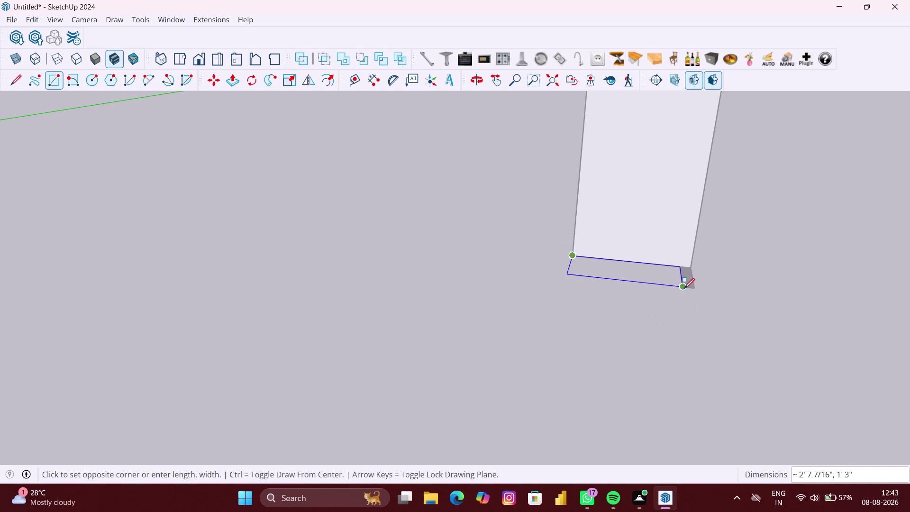
click(684, 289)
scroll(down, 3)
key(space)
scroll(up, 3)
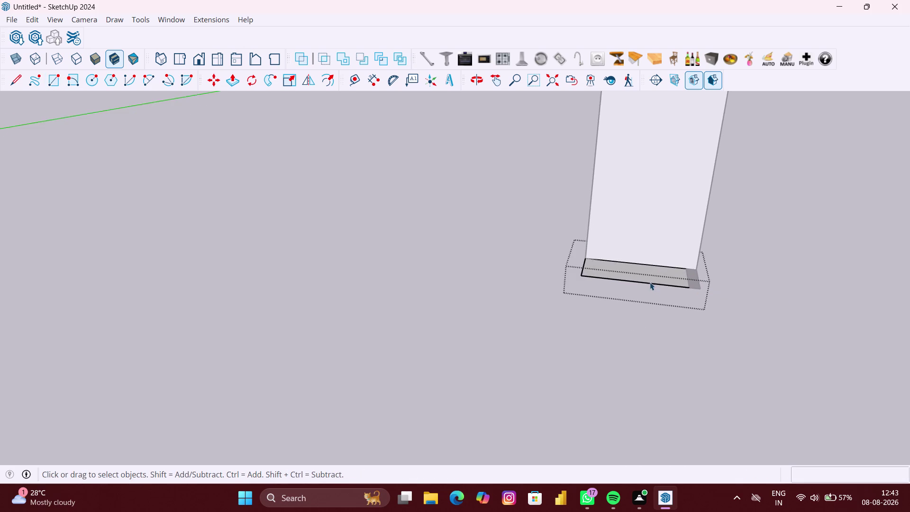
scroll(up, 3)
click(650, 272)
scroll(down, 3)
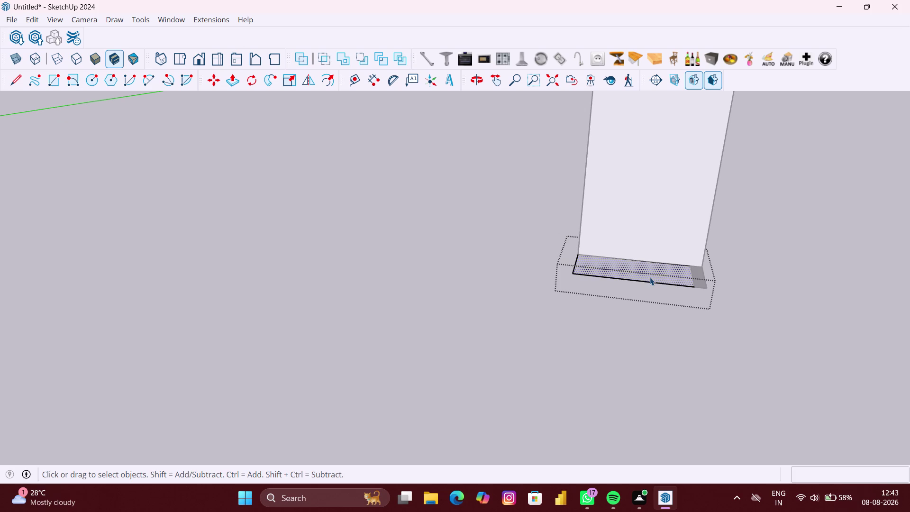
Pull the footprint up 4" to form the plinth.
scroll(up, 3)
key(p)
scroll(up, 3)
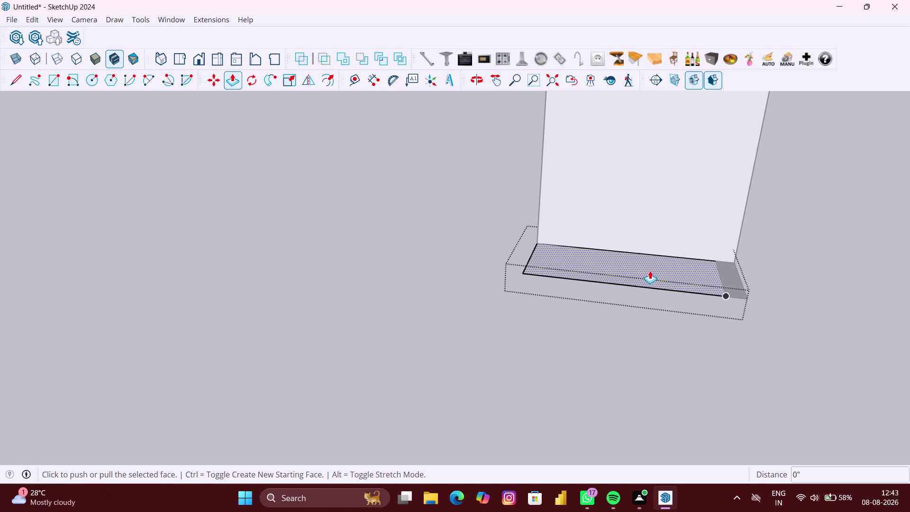
click(650, 271)
text(4)
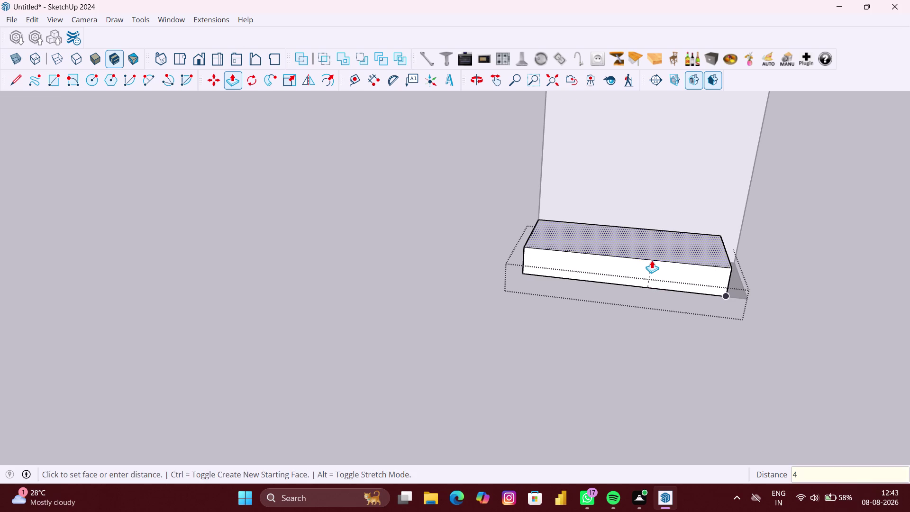
text(")
key(Return)
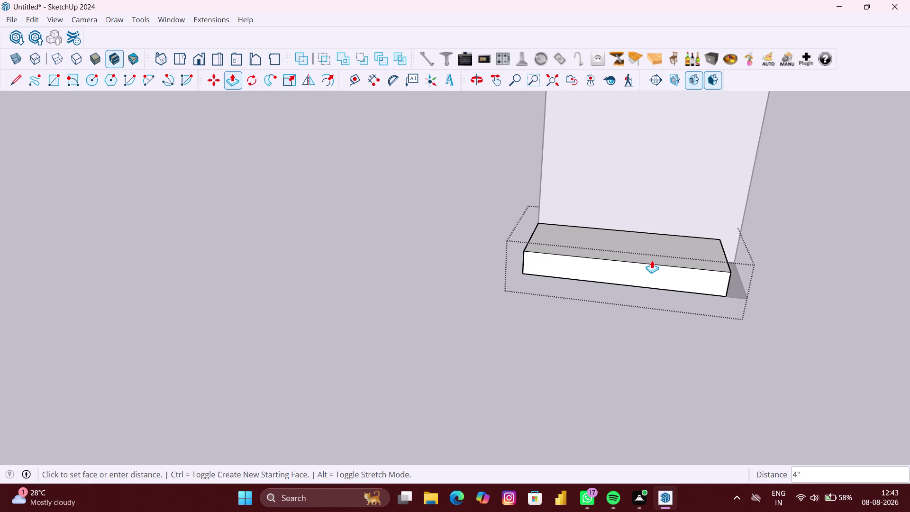
Pull the top face up 28.84" to form the cabinet body.
click(662, 239)
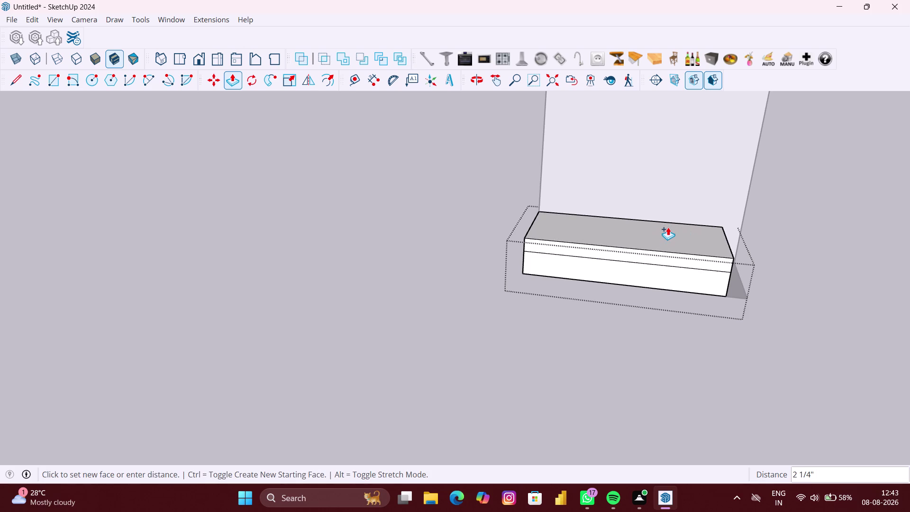
text(28)
key(period)
text(8)
text(4")
key(Return)
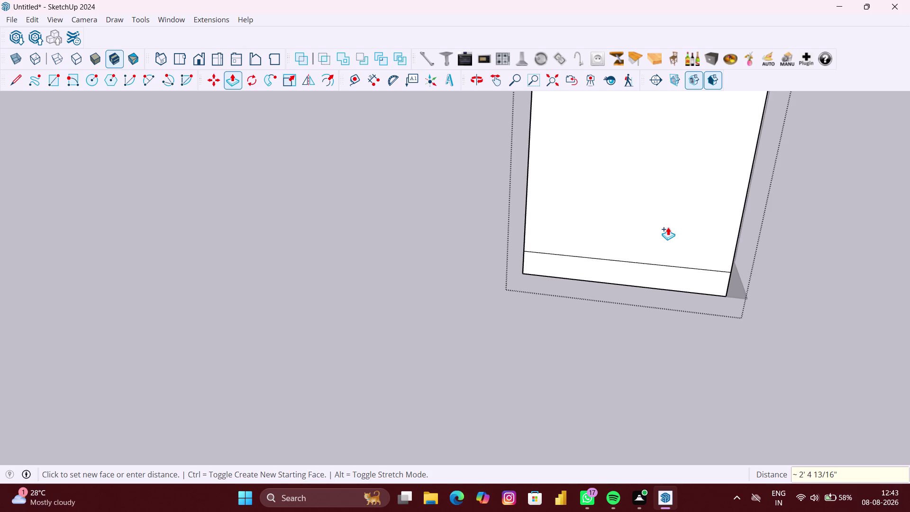
Pull a 1.5" top layer above the cabinet body.
scroll(down, 3)
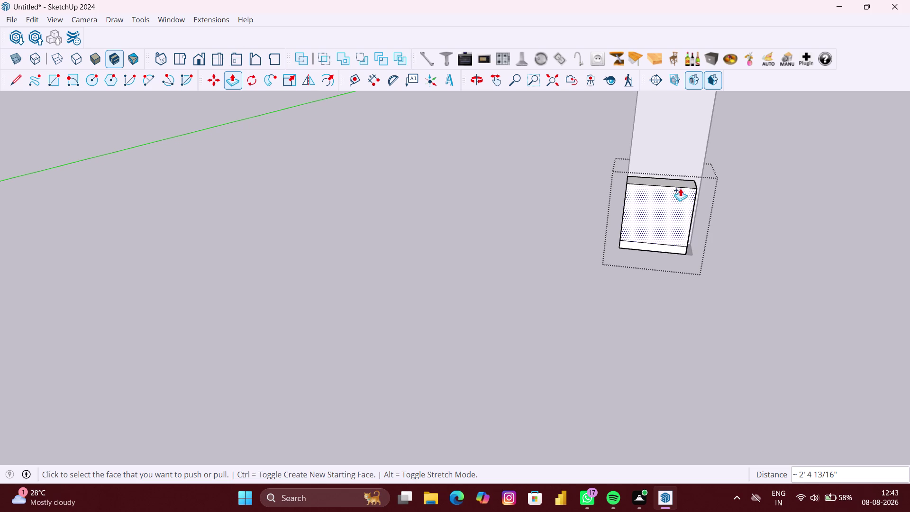
scroll(up, 3)
scroll(up, 3)
scroll(up, 3)
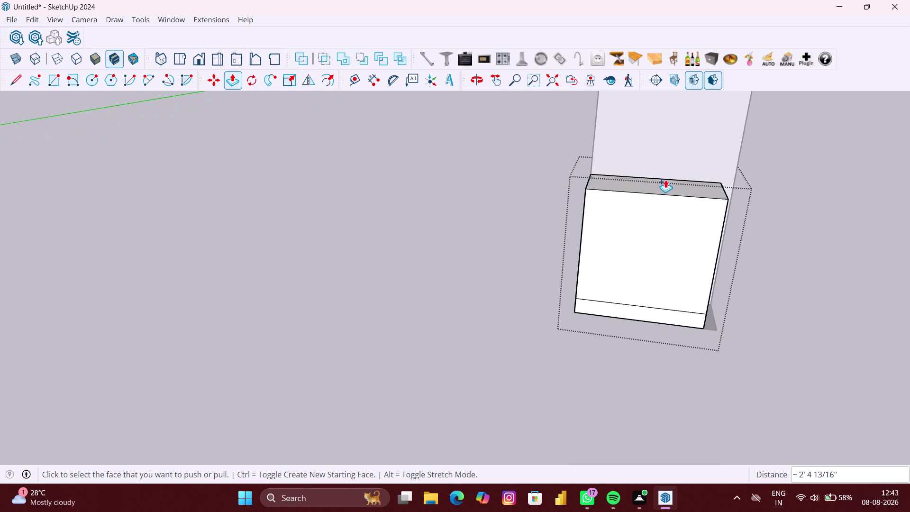
click(668, 181)
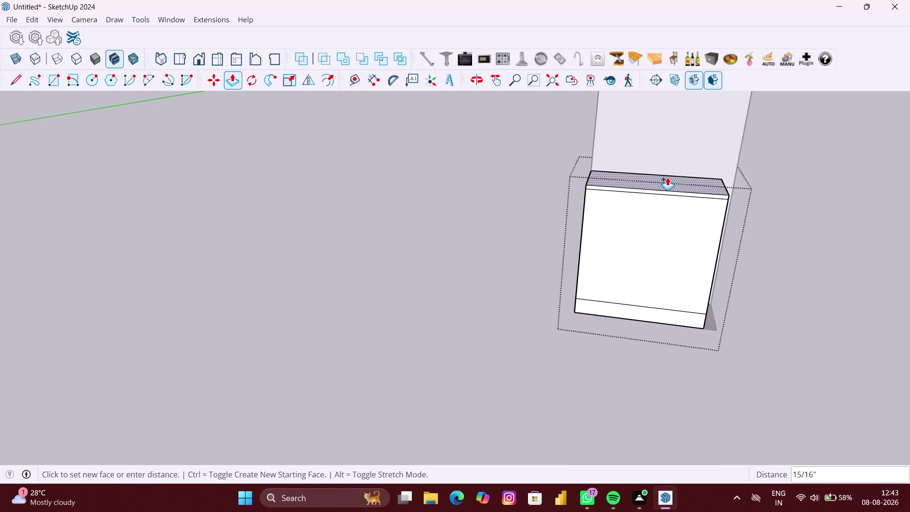
text(1)
text(.50)
key(shift+quotedbl)
key(Return)
scroll(down, 3)
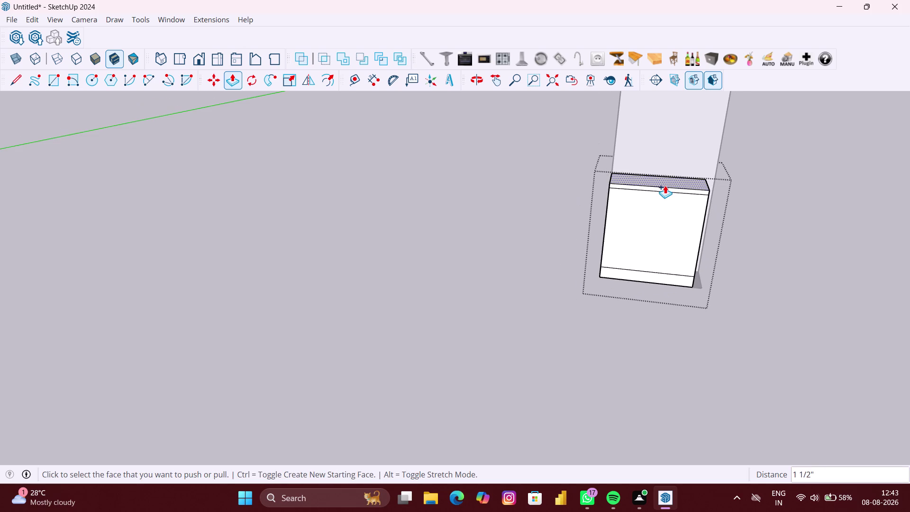
key(space)
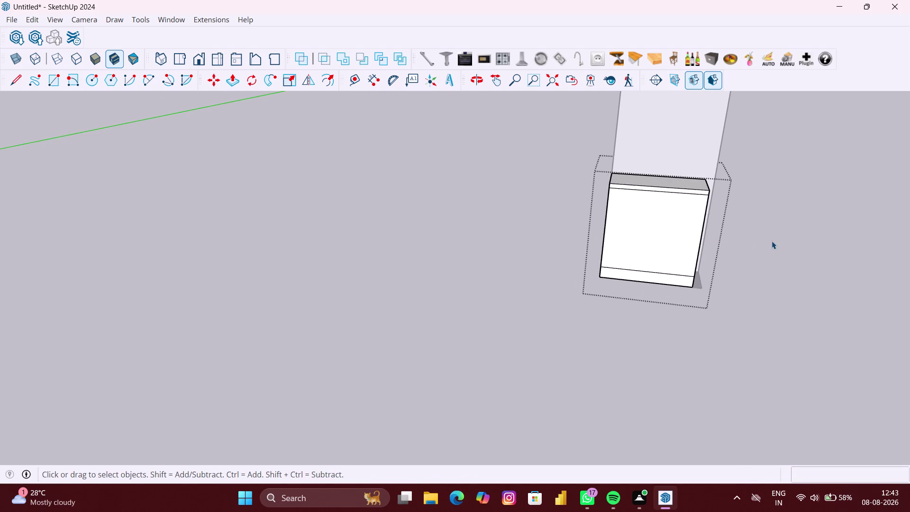
Open the cabinet group for editing and select its front face.
click(771, 241)
scroll(down, 3)
middle_drag(703, 242, 700, 214)
click(679, 222)
scroll(up, 3)
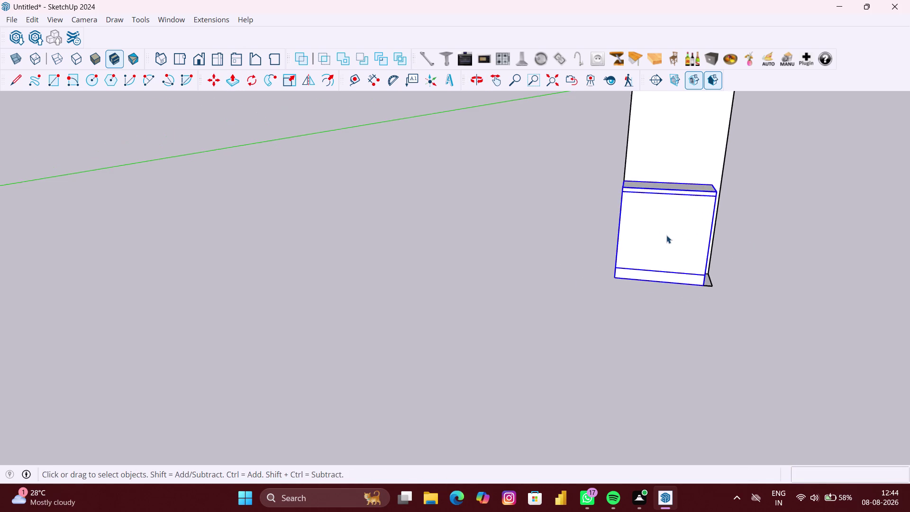
double_click(667, 235)
scroll(up, 3)
click(666, 236)
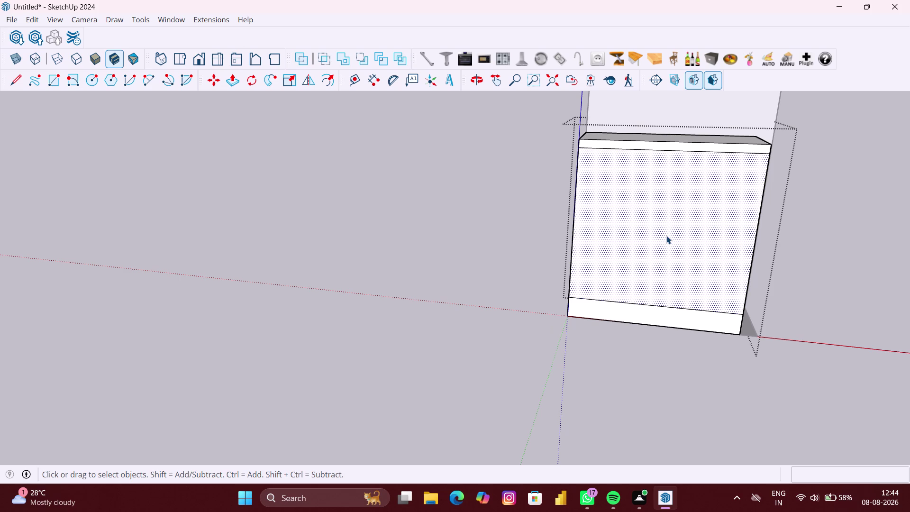
Draw a vertical line from the top edge midpoint to the plinth, then exit the group.
key(l)
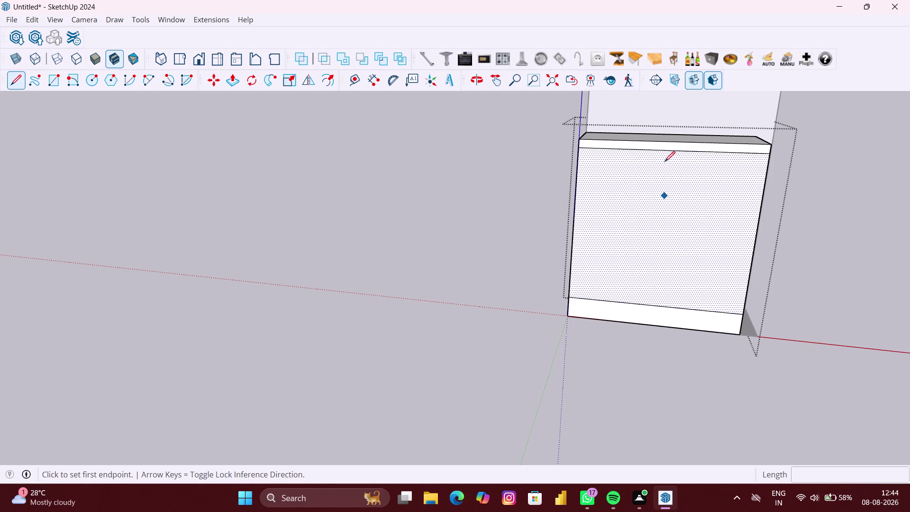
click(670, 153)
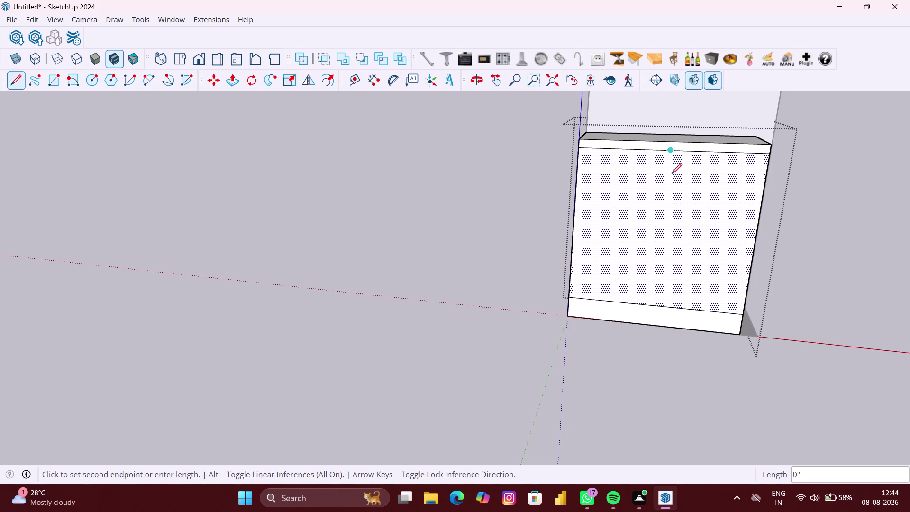
click(656, 304)
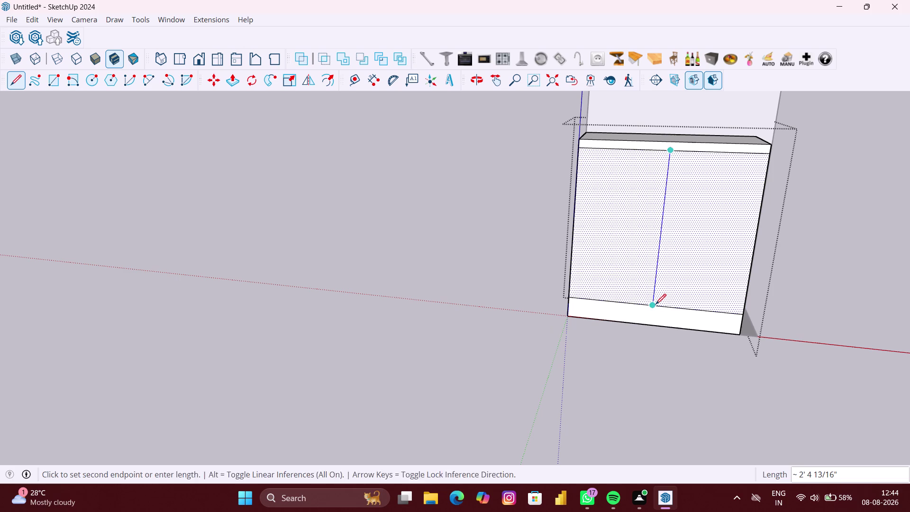
key(space)
click(640, 283)
scroll(down, 3)
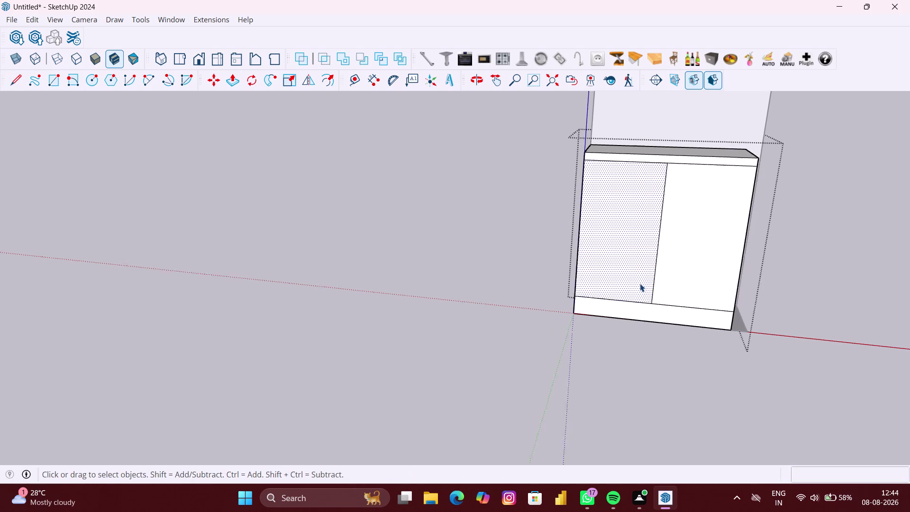
scroll(down, 3)
click(536, 348)
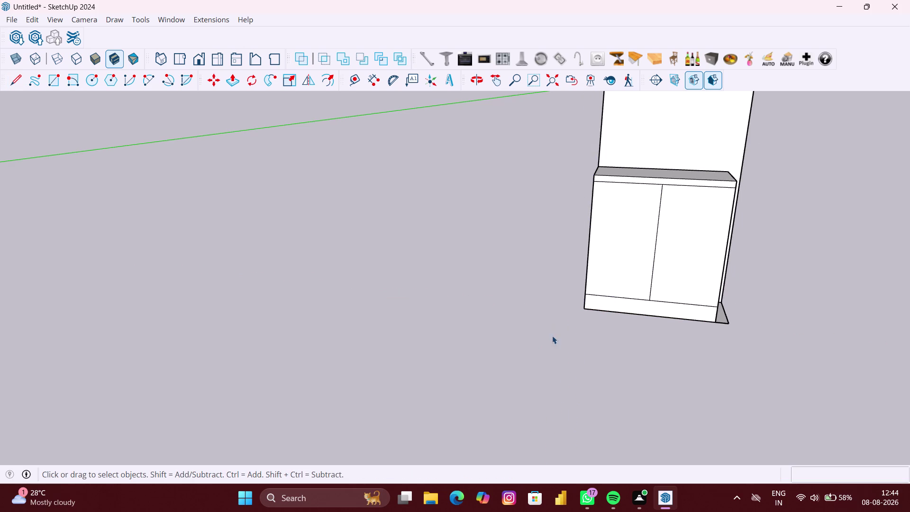
Offset the left door face inward by 3 mm.
scroll(up, 3)
click(611, 262)
double_click(636, 257)
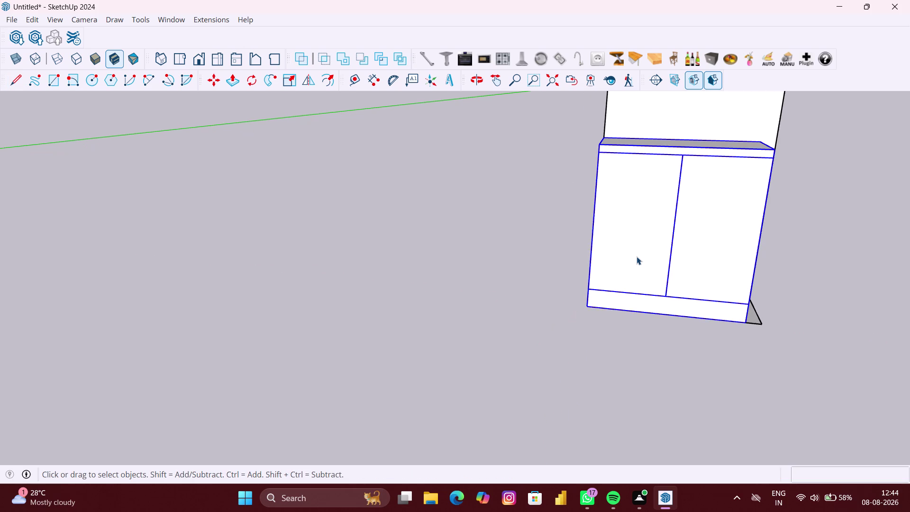
click(638, 254)
key(f)
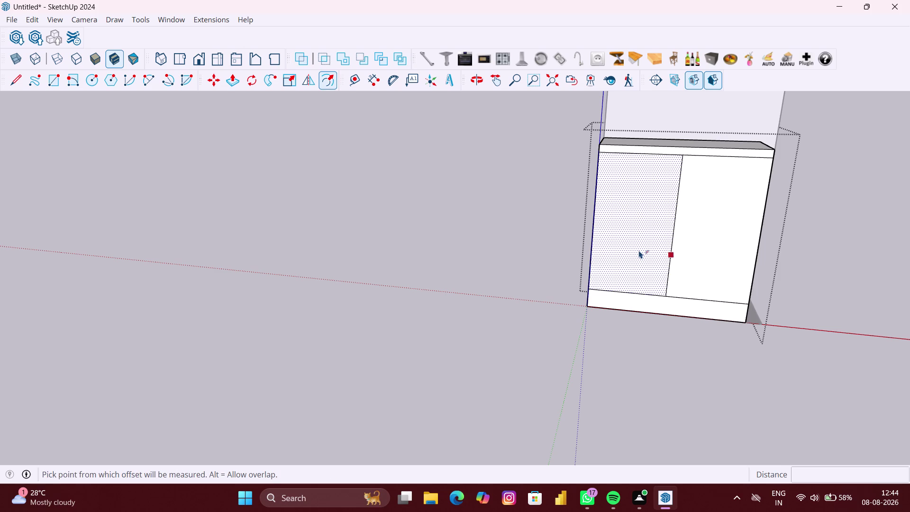
click(639, 250)
key(3)
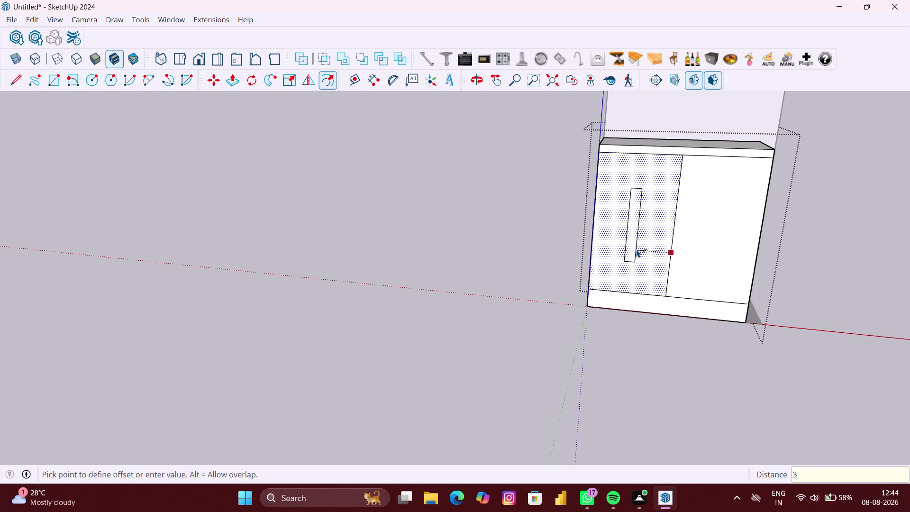
text(MM)
key(Return)
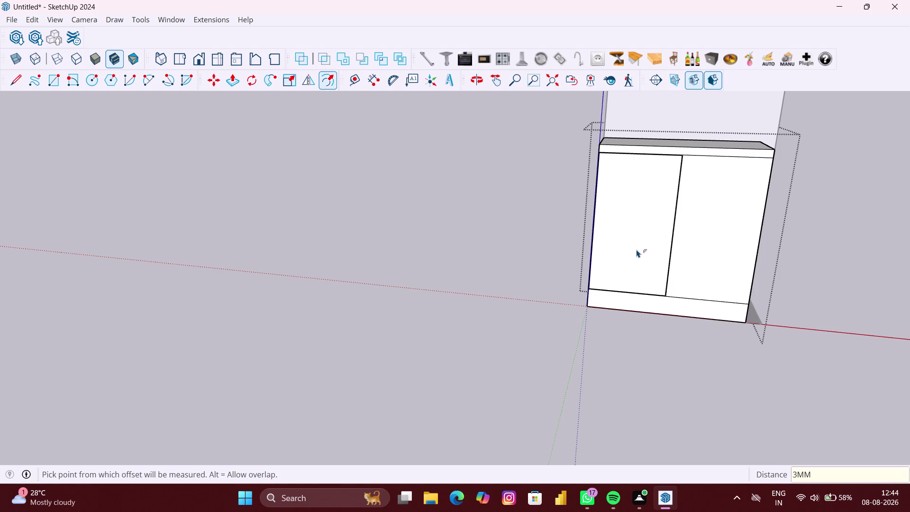
Apply the same 3 mm offset to the right door face.
scroll(up, 3)
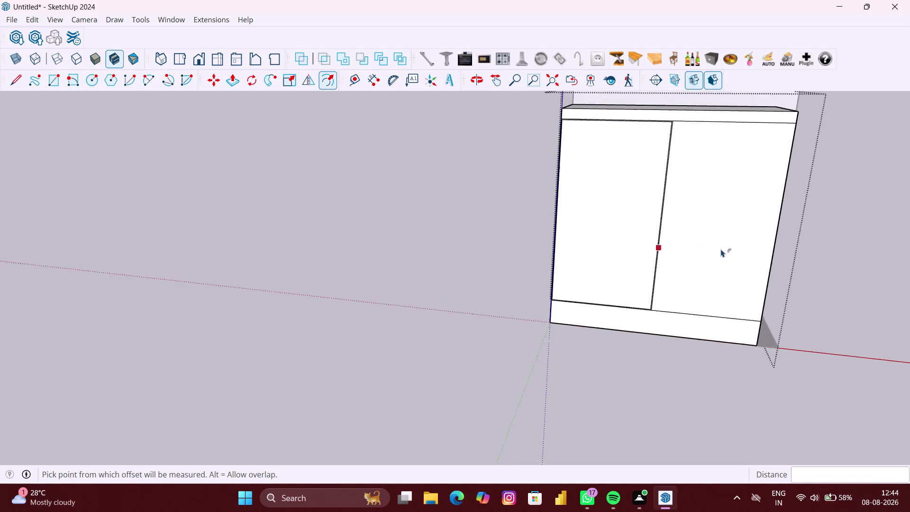
scroll(up, 3)
scroll(up, 3)
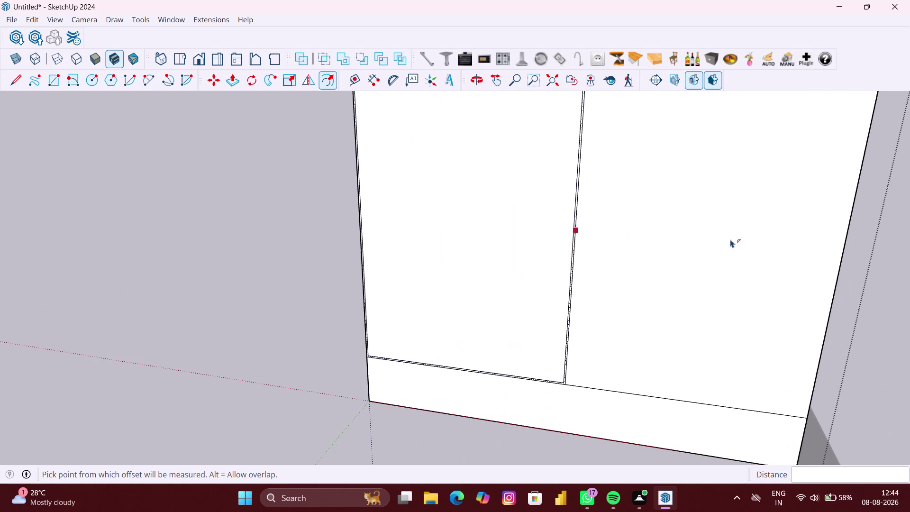
scroll(up, 3)
double_click(731, 238)
scroll(down, 3)
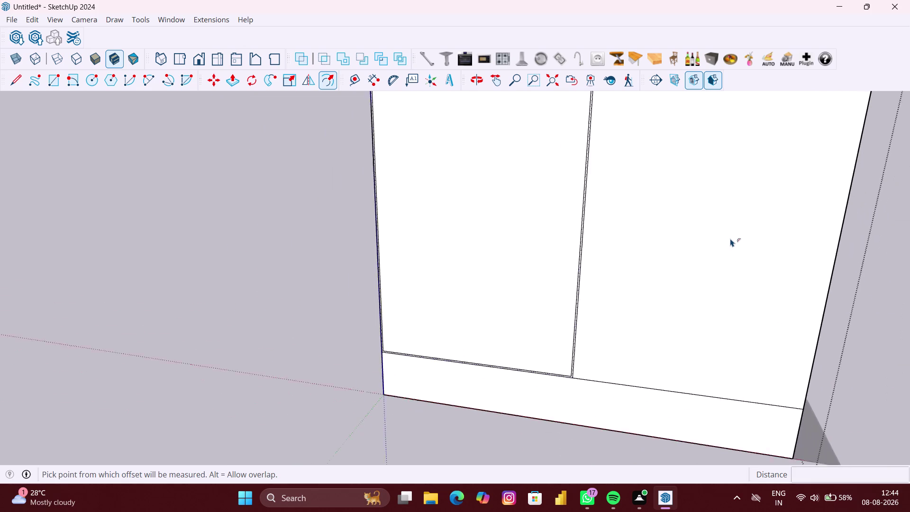
scroll(down, 3)
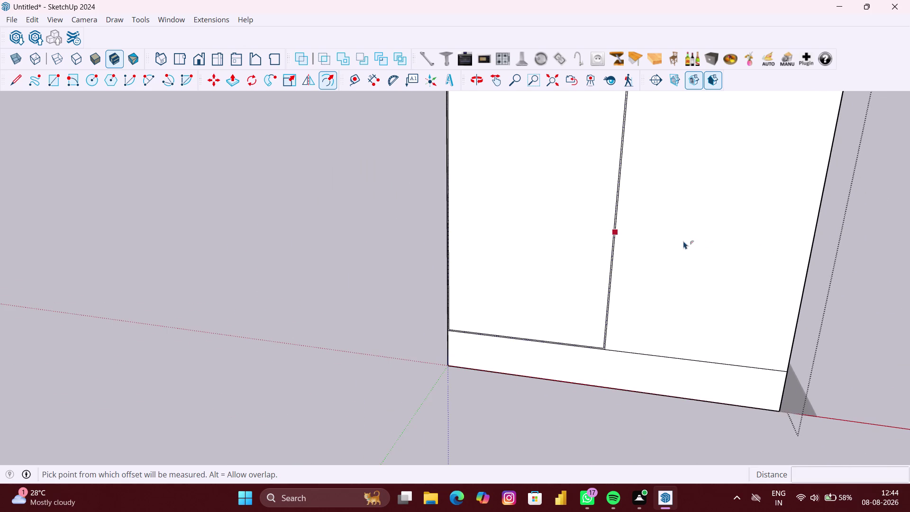
key(space)
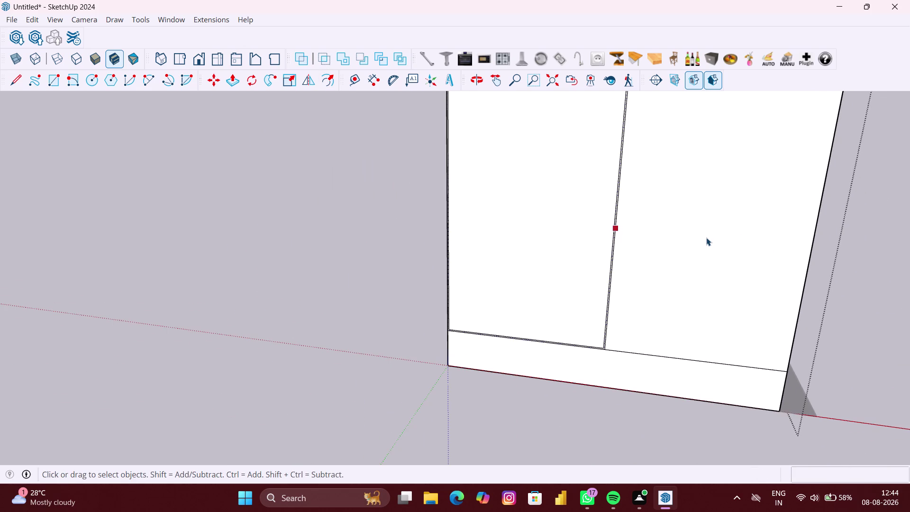
click(707, 239)
key(f)
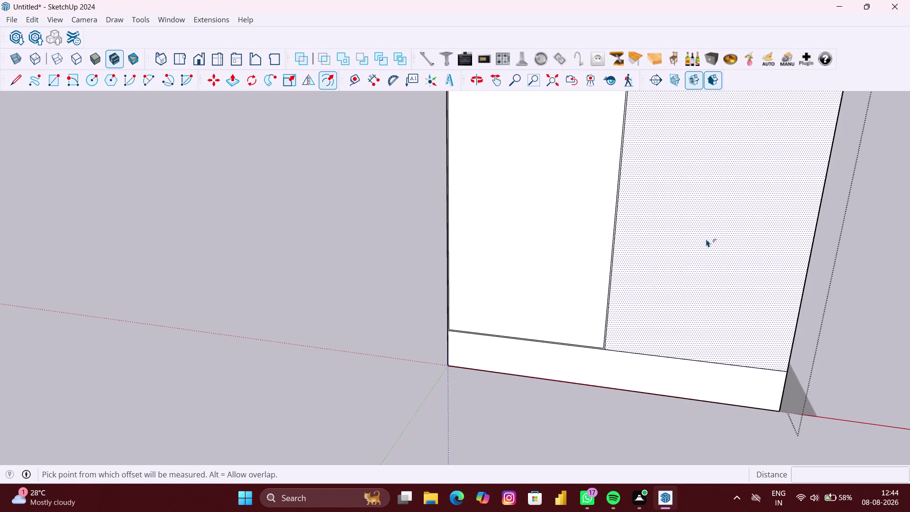
double_click(707, 239)
scroll(down, 3)
key(space)
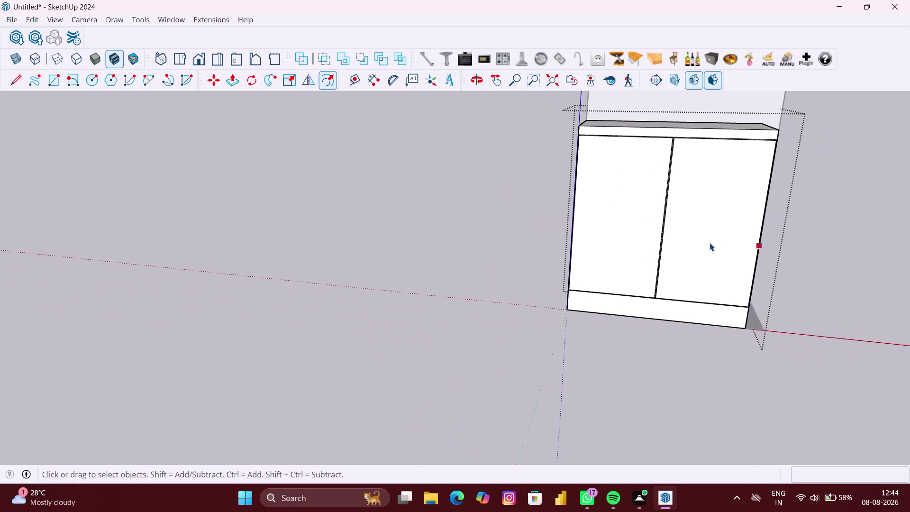
click(543, 261)
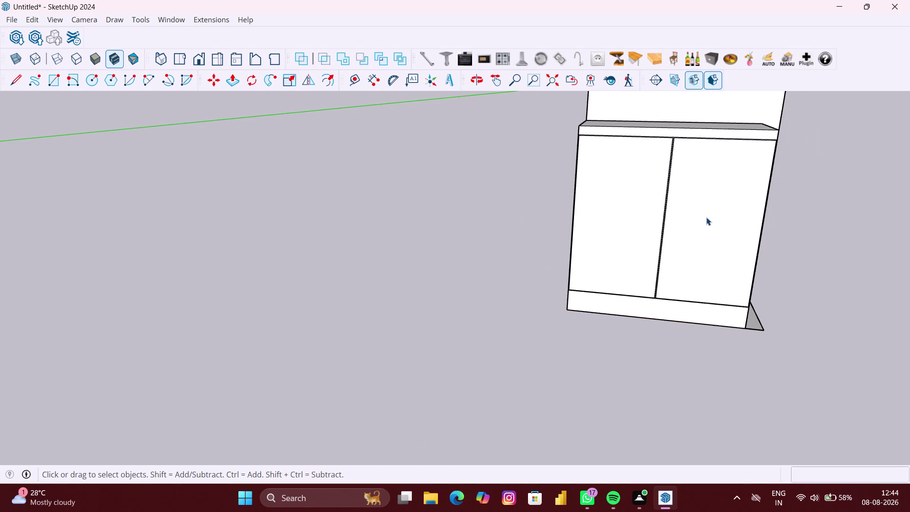
Zoom in on the cabinet doors and enter the group to reach the right door.
middle_drag(706, 216, 700, 207)
scroll(up, 3)
scroll(up, 3)
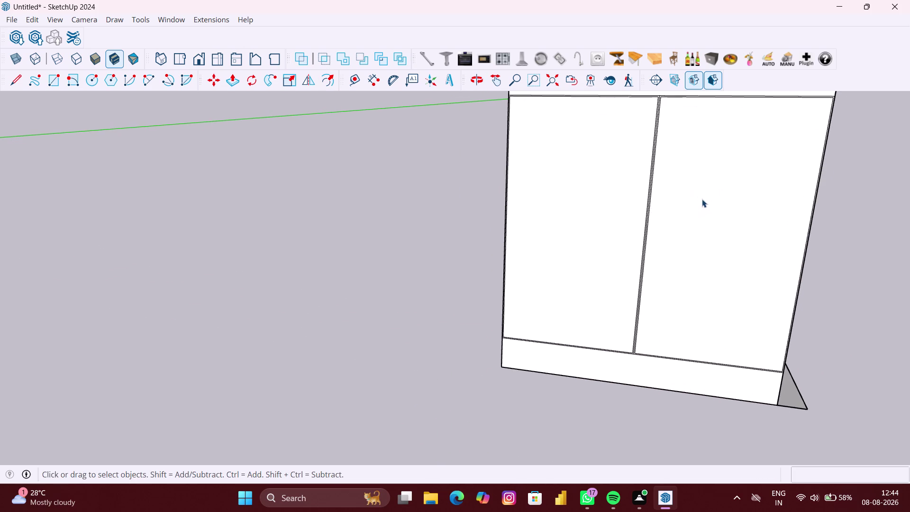
key(p)
key(space)
double_click(722, 197)
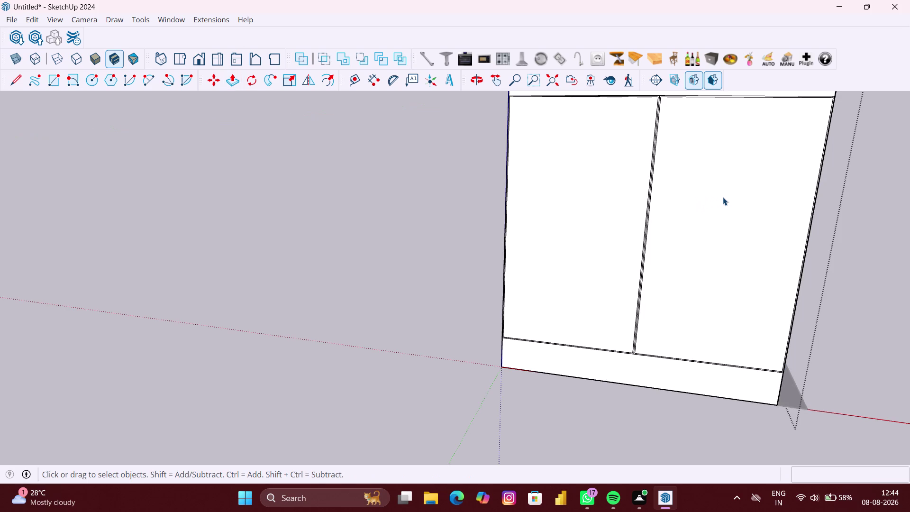
Pull the right door out 18 mm with Push/Pull, then repeat it on the left door.
click(723, 197)
key(p)
click(723, 197)
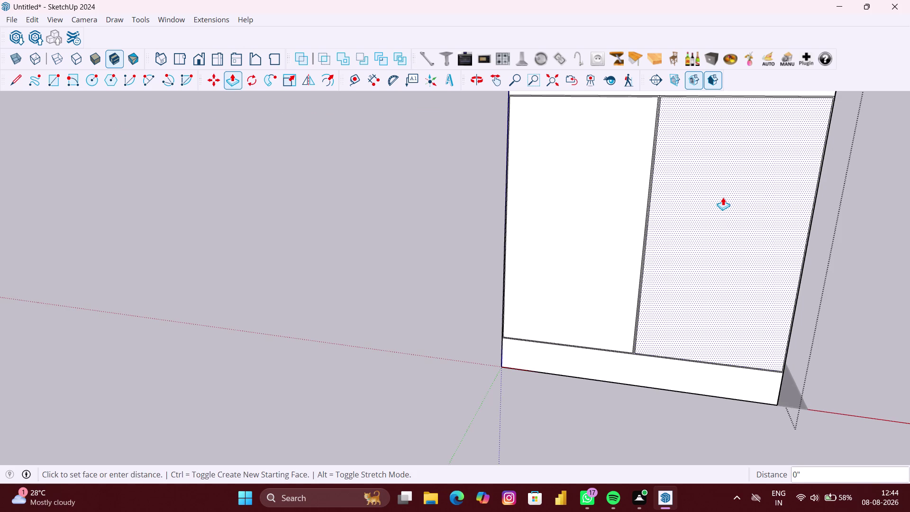
text(18)
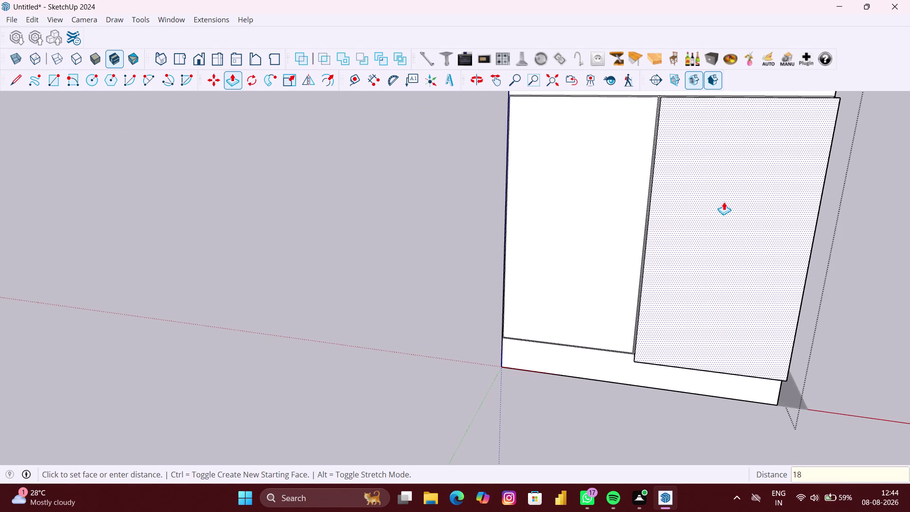
text(MM)
key(Return)
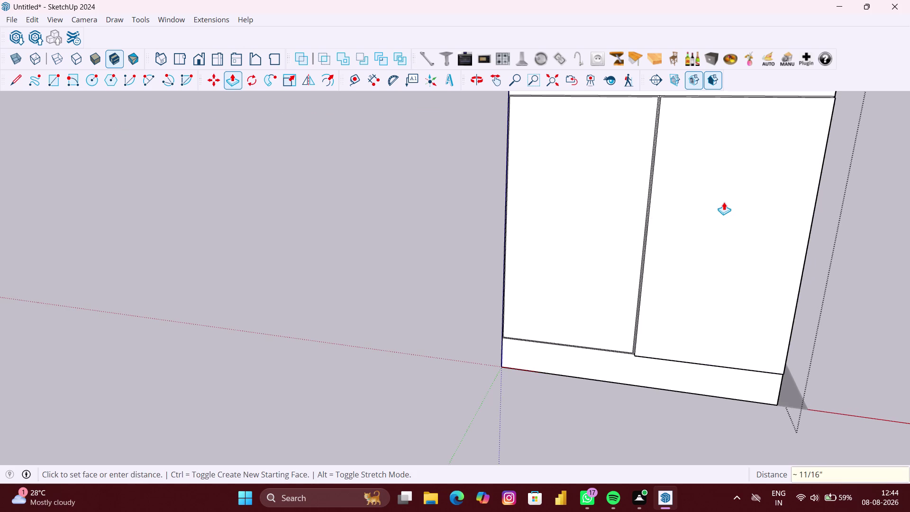
double_click(602, 215)
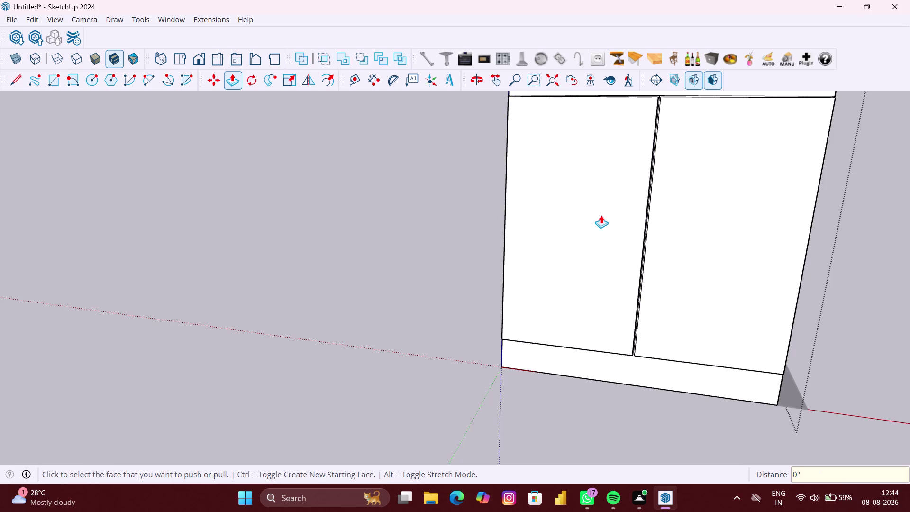
scroll(down, 3)
key(space)
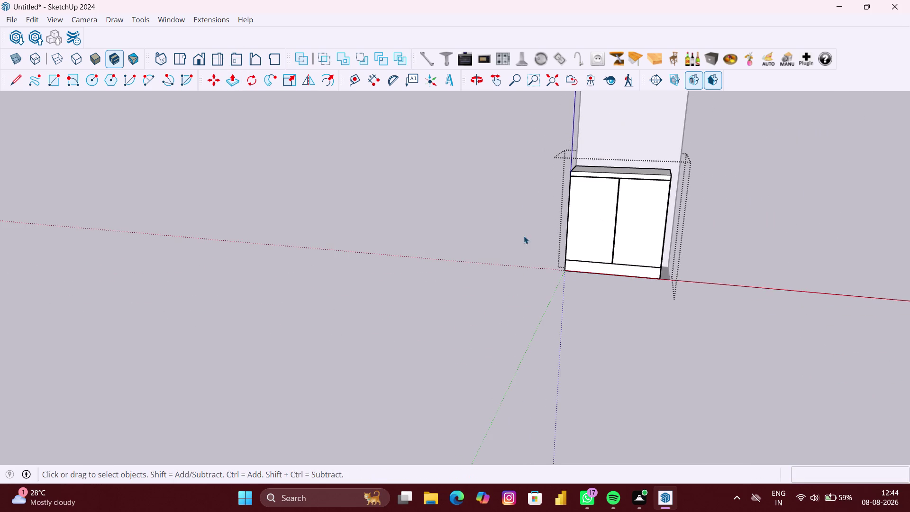
Leave the cabinet group and orbit down to the cabinet's right base corner.
click(514, 232)
scroll(up, 3)
middle_drag(618, 205, 632, 223)
scroll(down, 3)
scroll(down, 3)
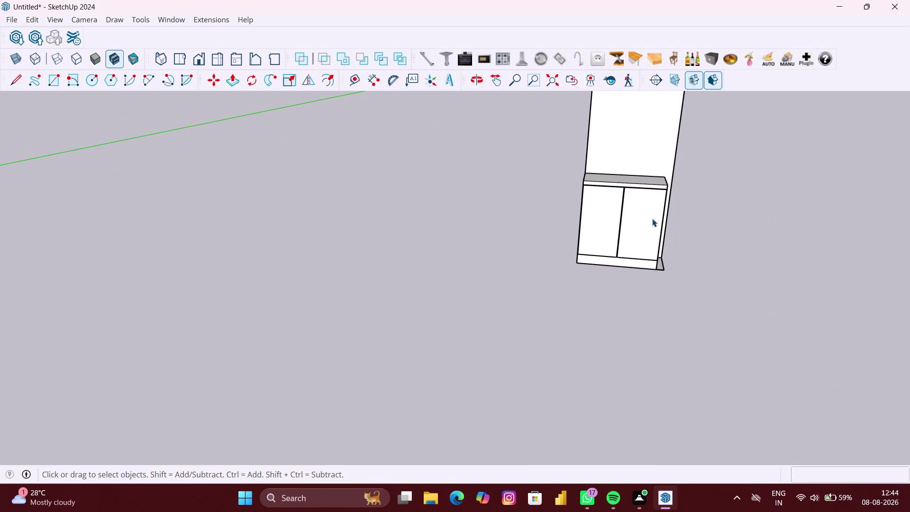
middle_drag(652, 219, 643, 187)
scroll(down, 3)
middle_drag(648, 194, 605, 190)
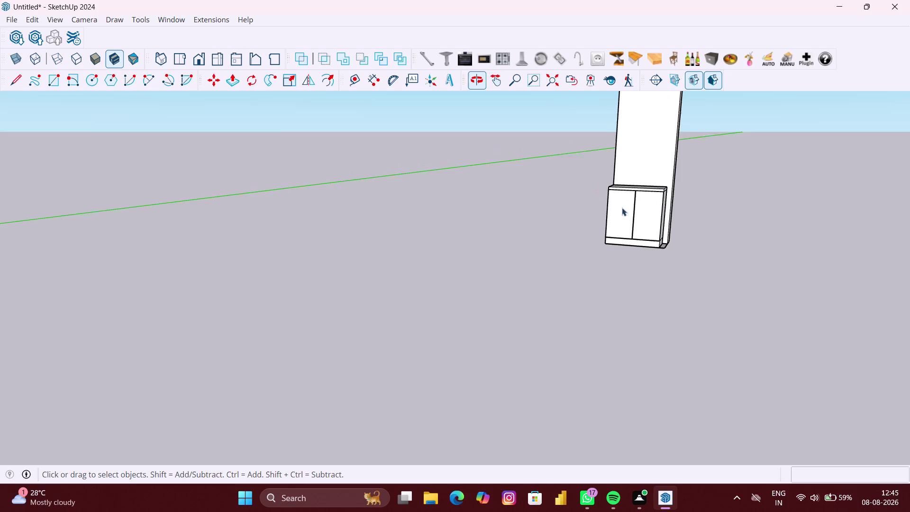
scroll(up, 3)
scroll(up, 3)
scroll(up, 3)
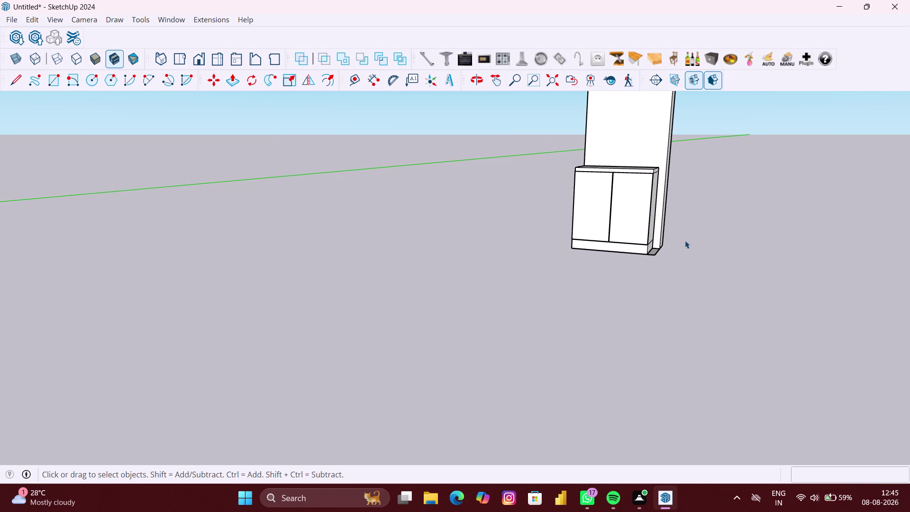
scroll(down, 3)
scroll(up, 3)
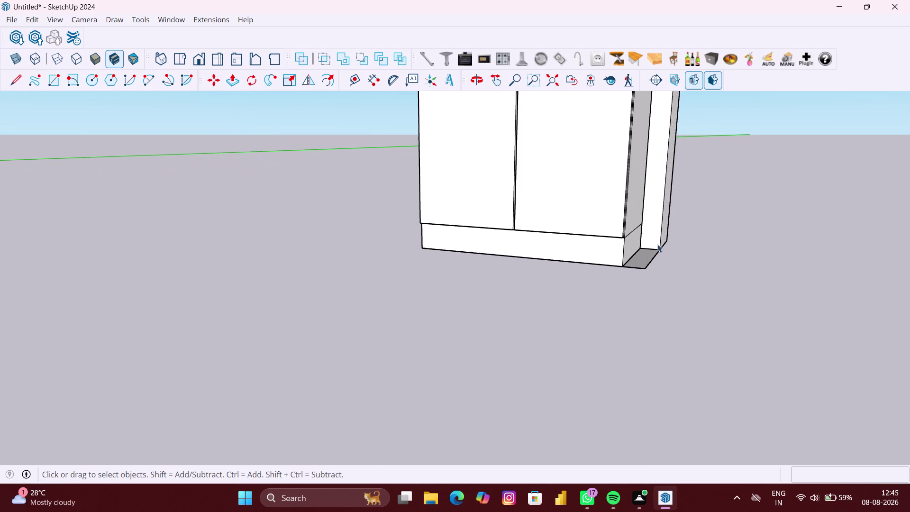
Push/Pull the small corner square up 79.19 inches into a tall post.
key(p)
scroll(up, 3)
key(space)
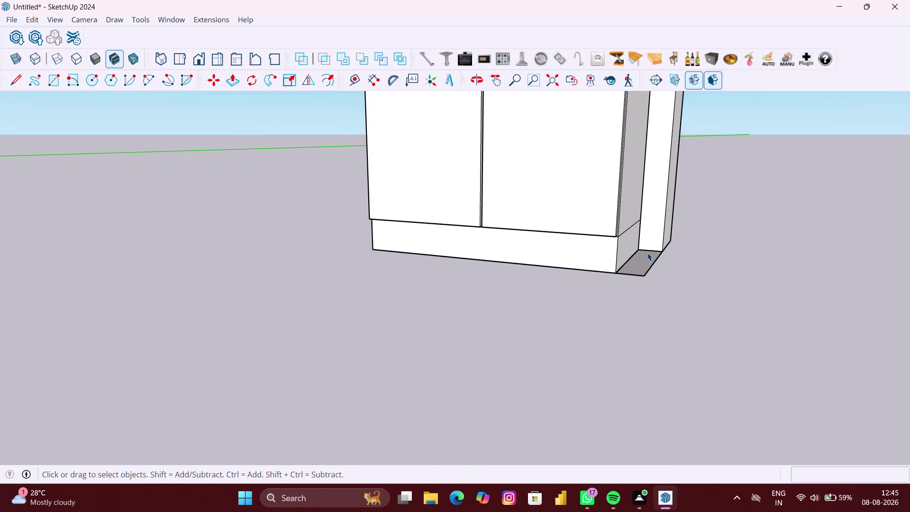
click(648, 252)
click(647, 254)
key(p)
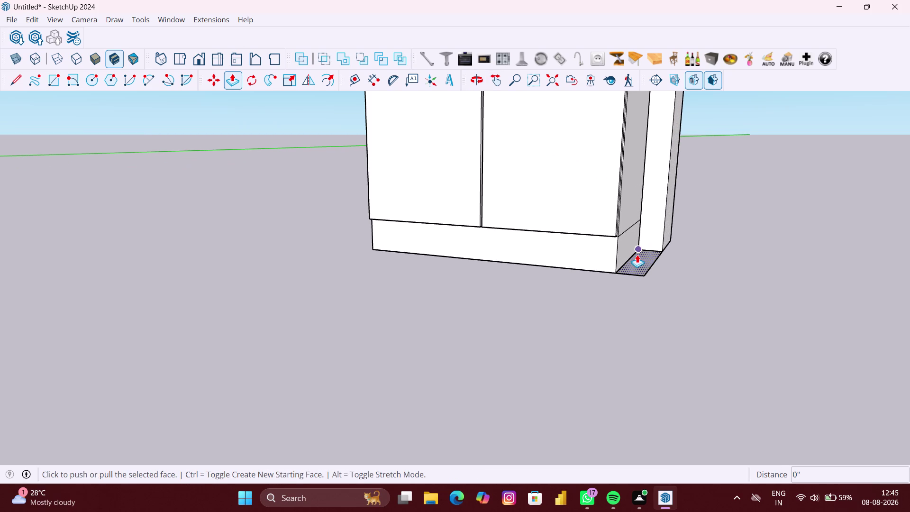
click(637, 255)
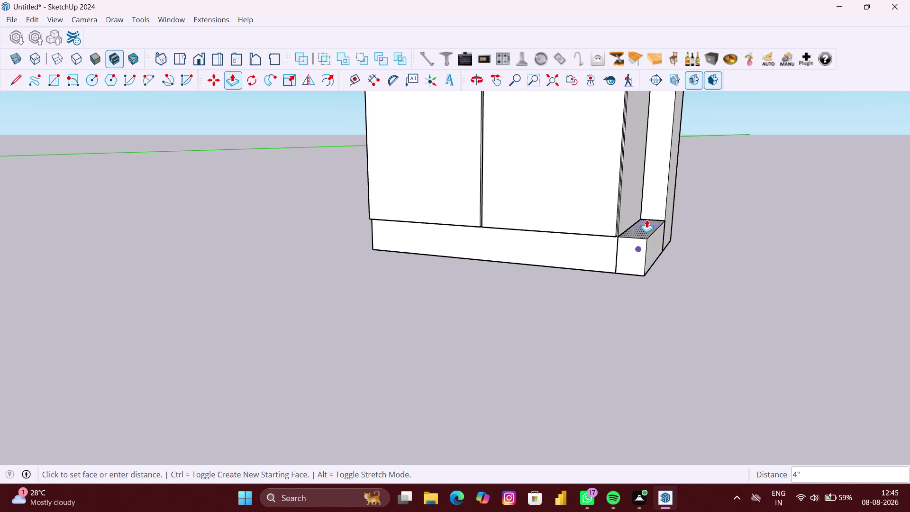
text(79)
text(.19)
key(shift+quotedbl)
key(Return)
scroll(down, 3)
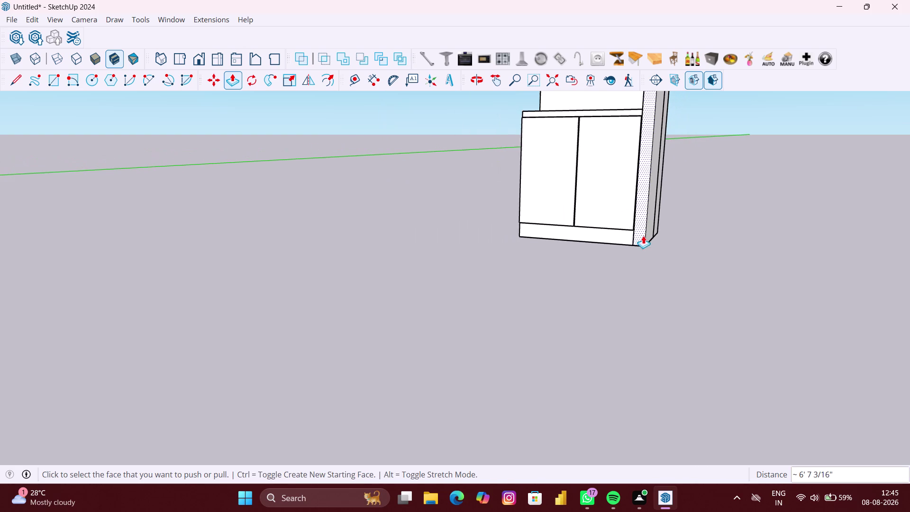
Orbit out to view the tall side strip together with the cabinet.
middle_drag(643, 236, 684, 231)
scroll(down, 3)
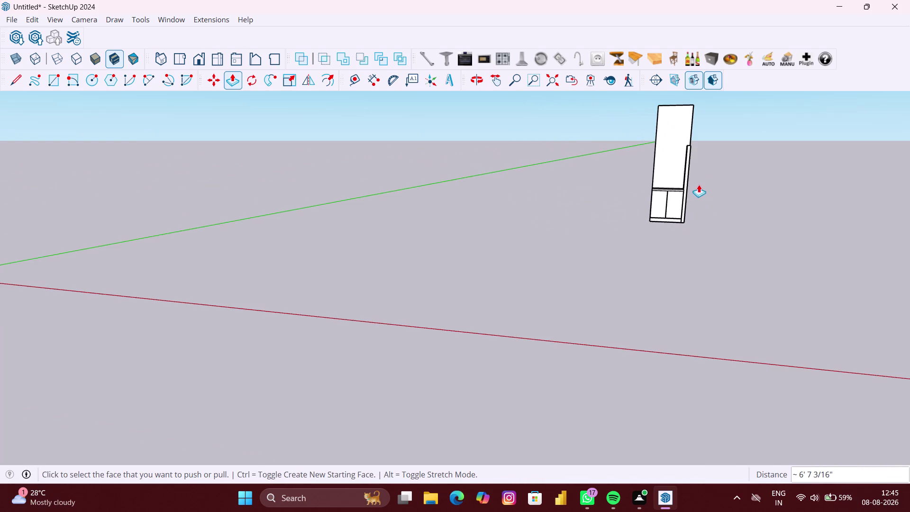
scroll(up, 3)
middle_drag(690, 145, 715, 145)
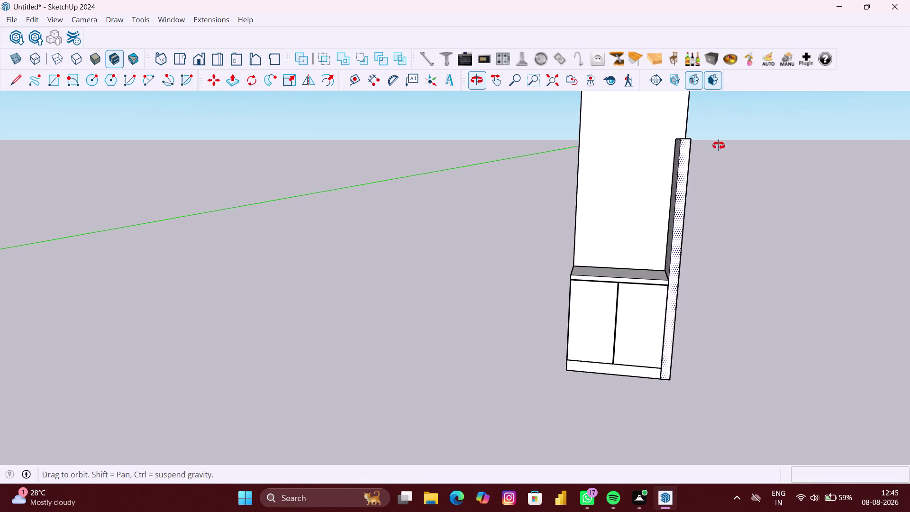
middle_drag(714, 145, 719, 146)
middle_drag(686, 146, 684, 147)
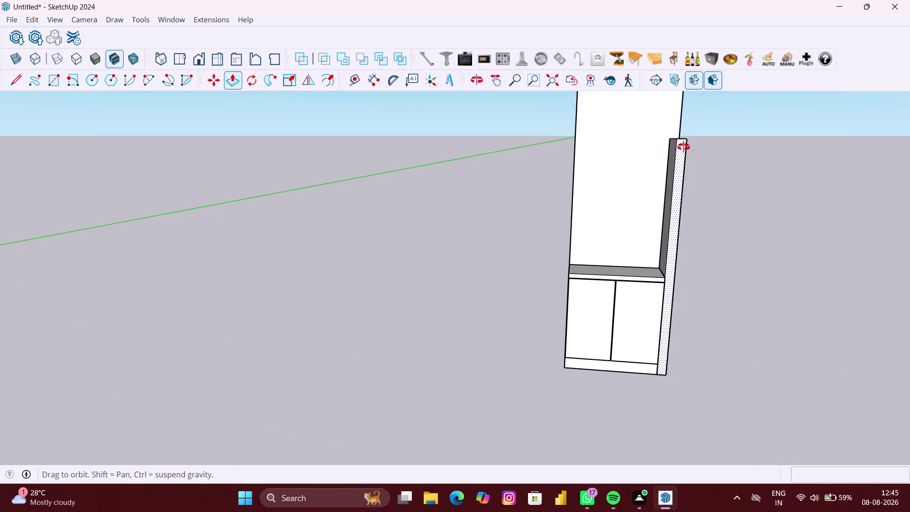
middle_drag(684, 147, 663, 154)
key(space)
scroll(up, 3)
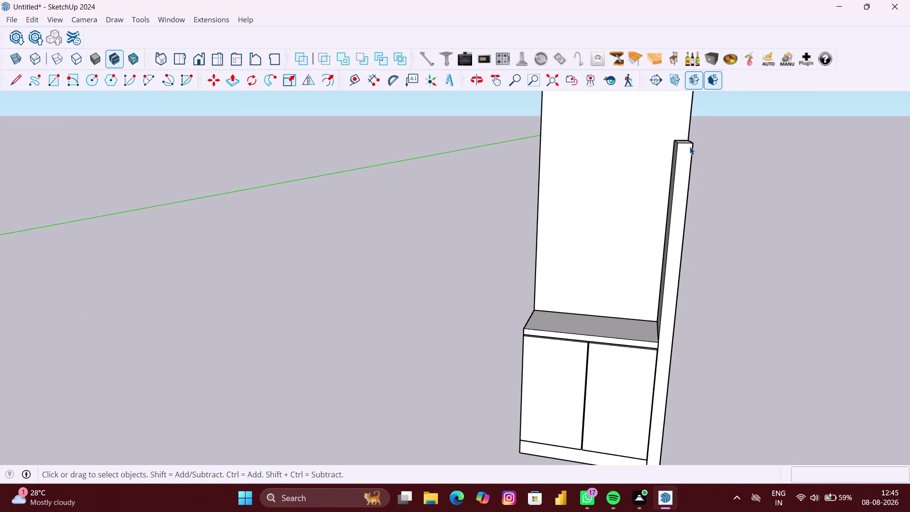
scroll(up, 3)
middle_drag(686, 149, 666, 182)
scroll(up, 3)
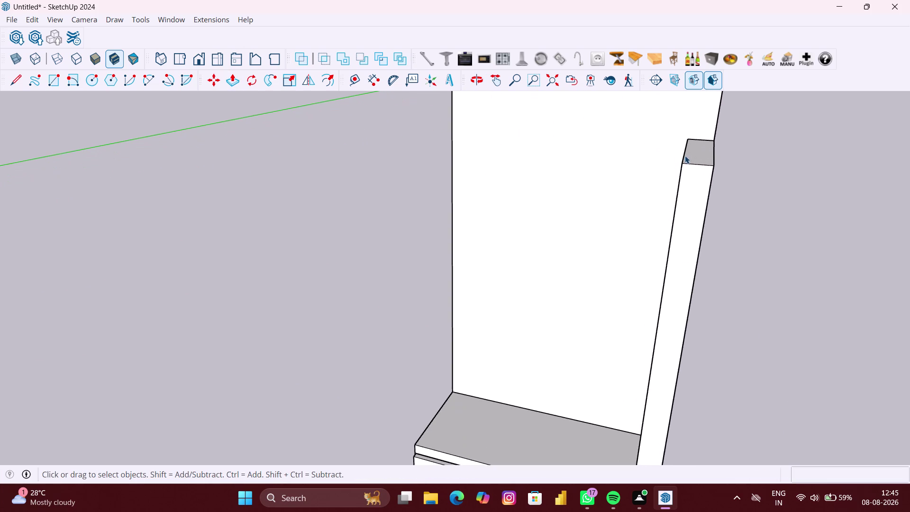
Start a Push/Pull on the strip's top face, then undo it.
key(p)
click(696, 147)
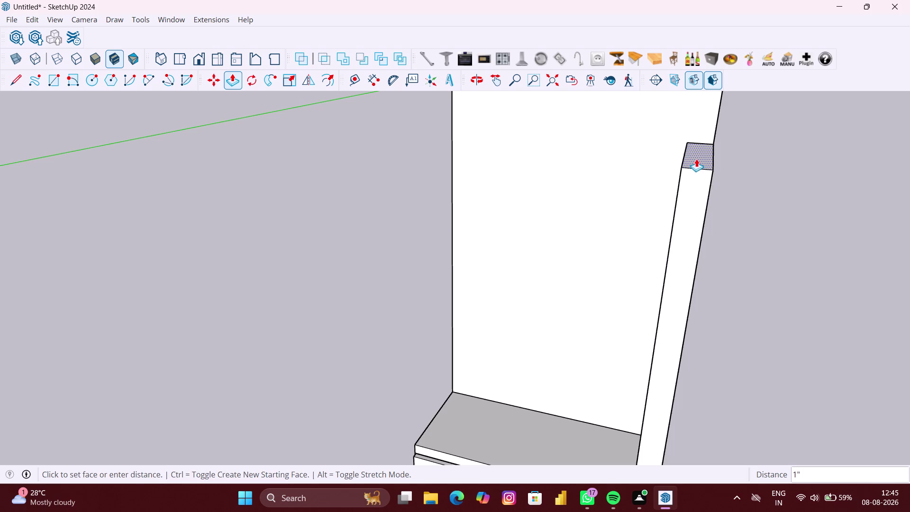
key(ctrl+z)
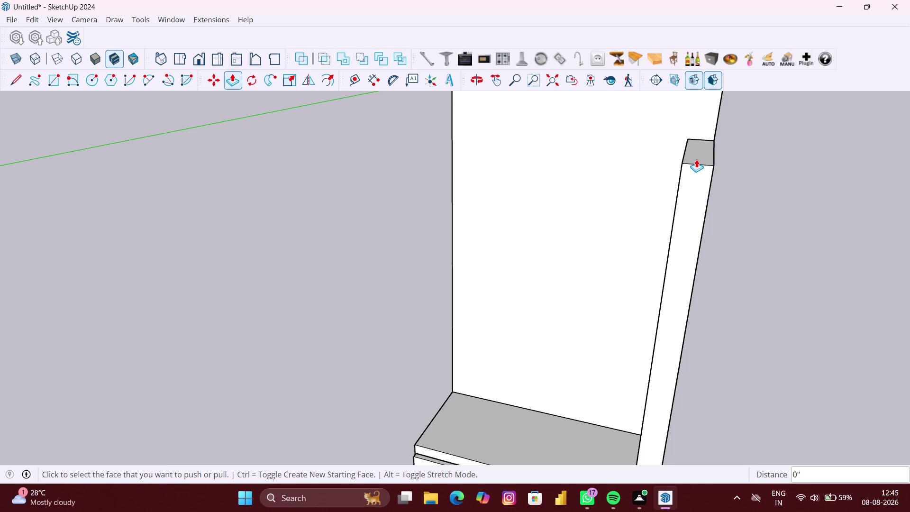
key(ctrl+z)
scroll(down, 3)
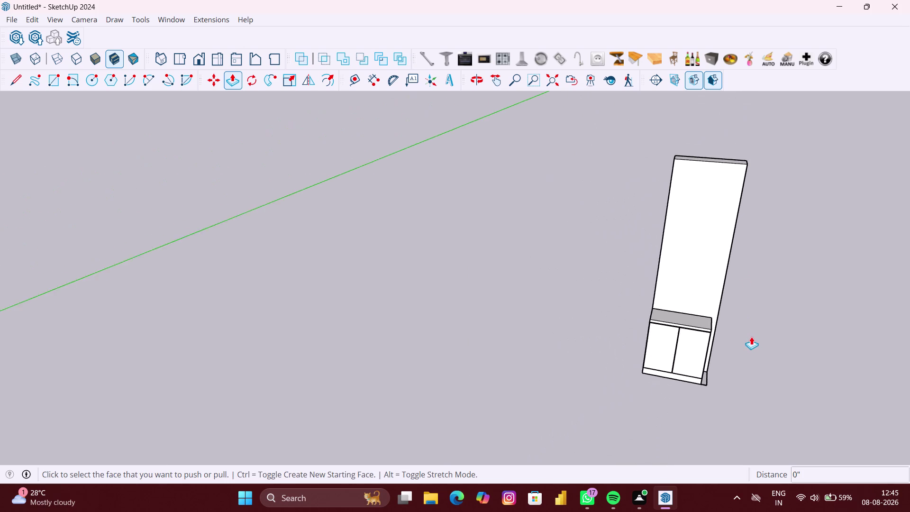
Clear the cabinet selection and pick the small face at the strip's foot.
key(space)
click(752, 347)
click(694, 353)
scroll(up, 3)
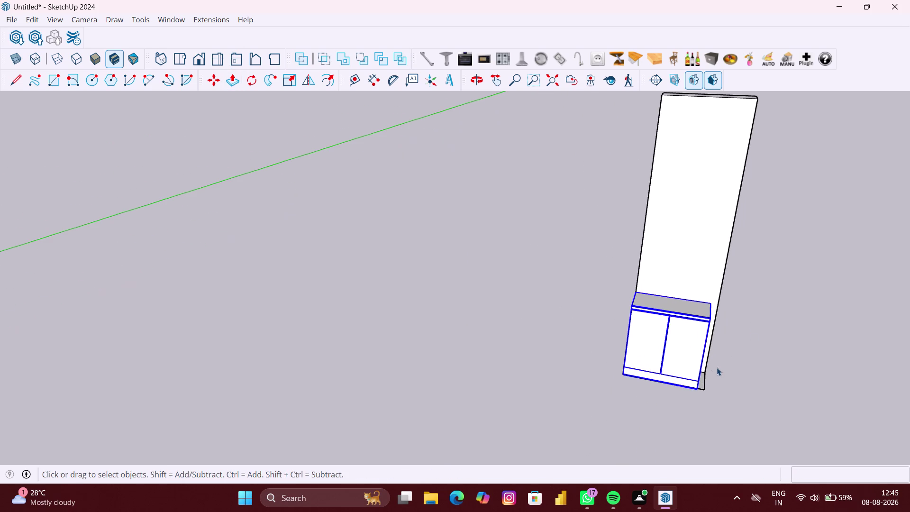
click(709, 377)
scroll(up, 3)
click(707, 379)
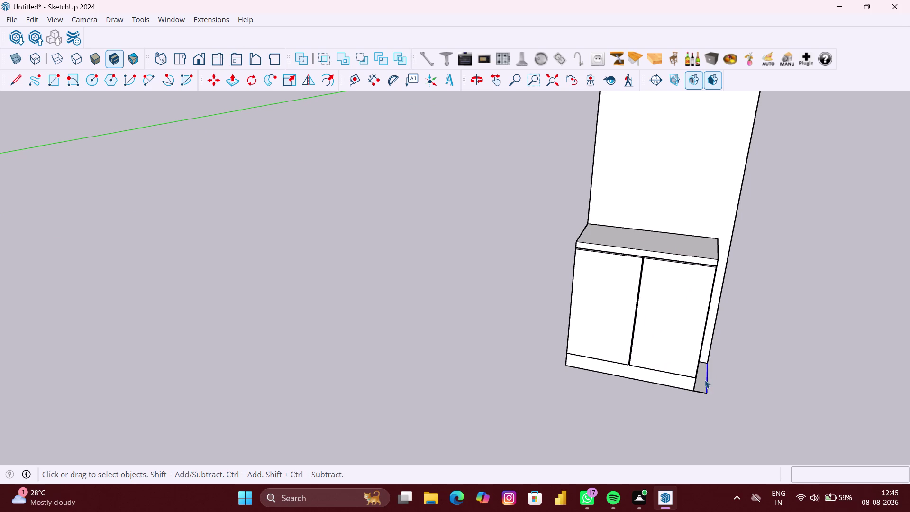
scroll(up, 3)
click(705, 380)
double_click(705, 379)
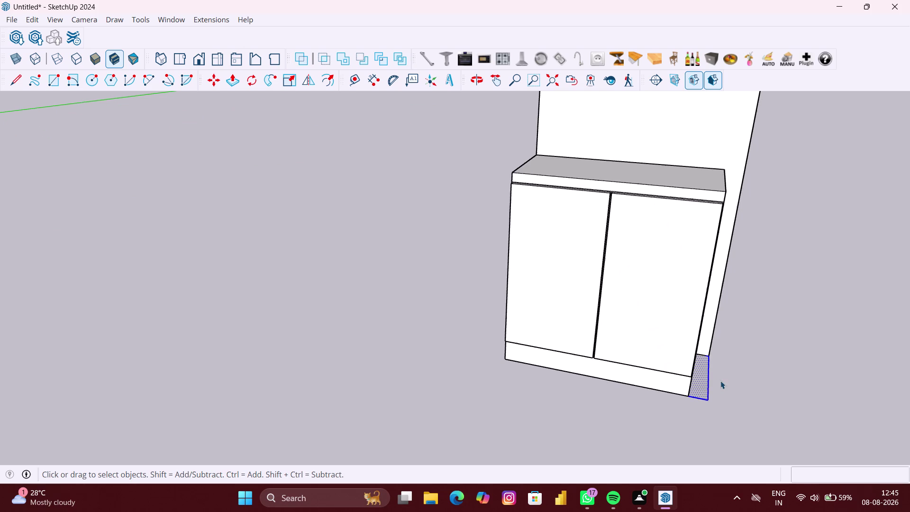
click(721, 381)
scroll(down, 3)
click(701, 384)
right_click(702, 385)
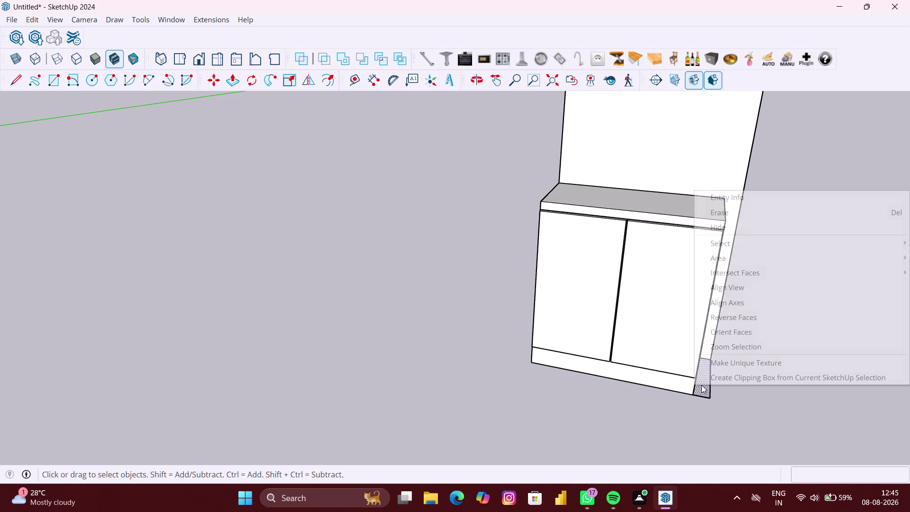
click(708, 396)
scroll(down, 3)
middle_drag(706, 398, 694, 398)
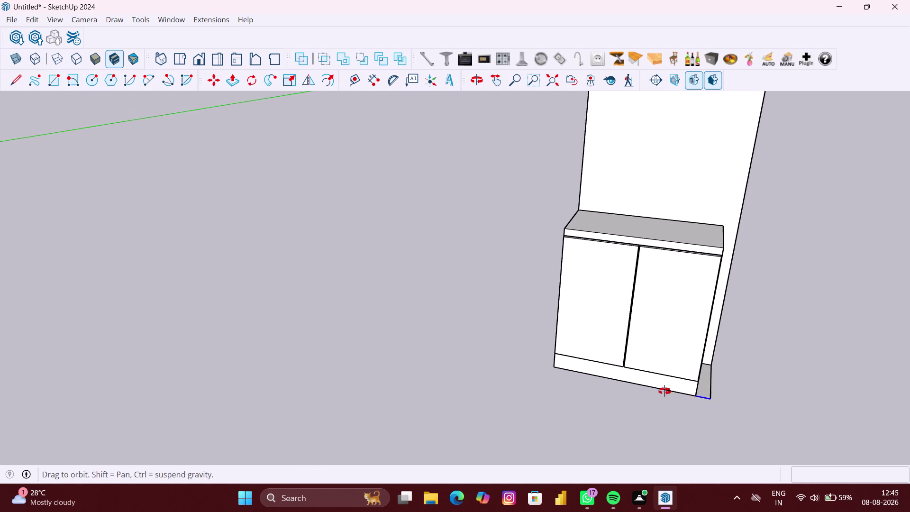
middle_drag(694, 398, 650, 388)
scroll(up, 3)
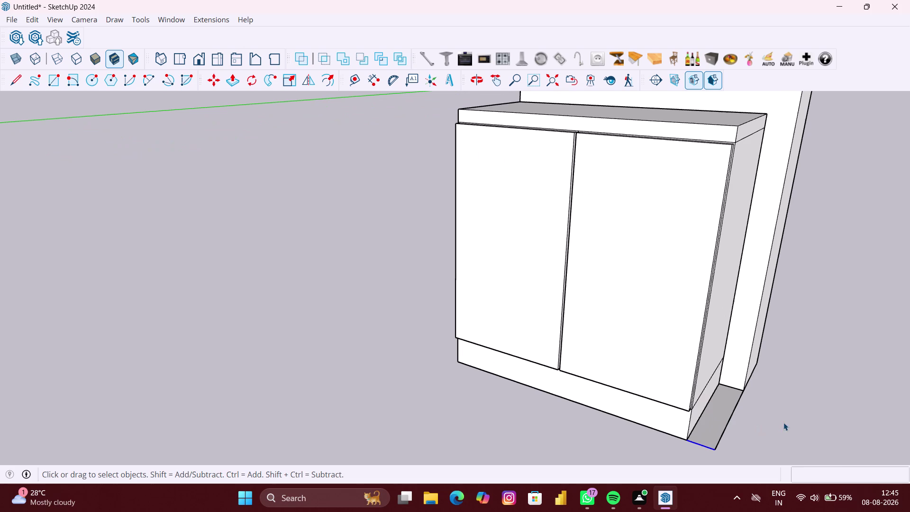
right_click(787, 421)
click(774, 448)
click(718, 428)
scroll(up, 3)
right_click(721, 424)
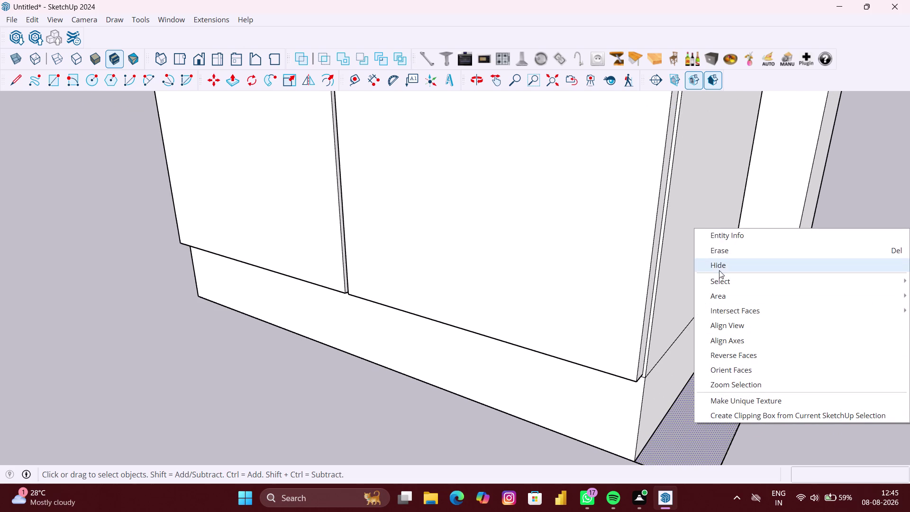
click(711, 441)
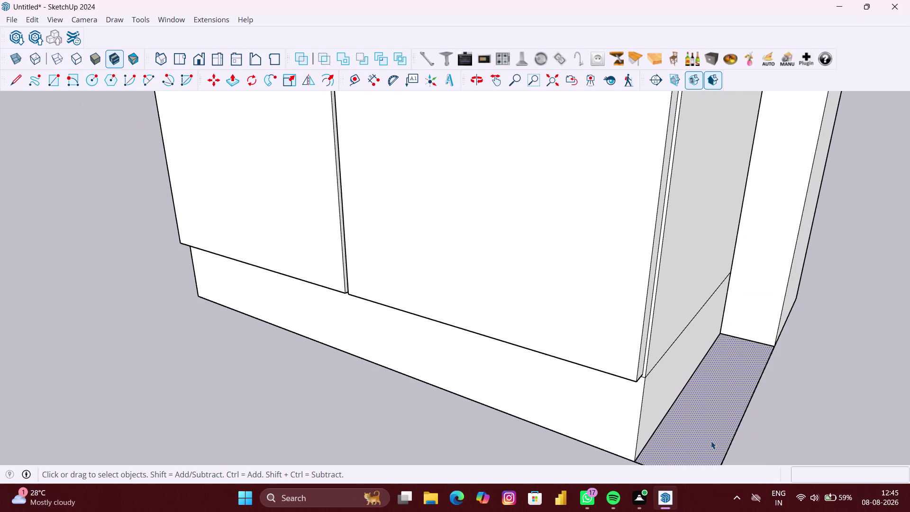
scroll(down, 3)
double_click(717, 435)
right_click(715, 422)
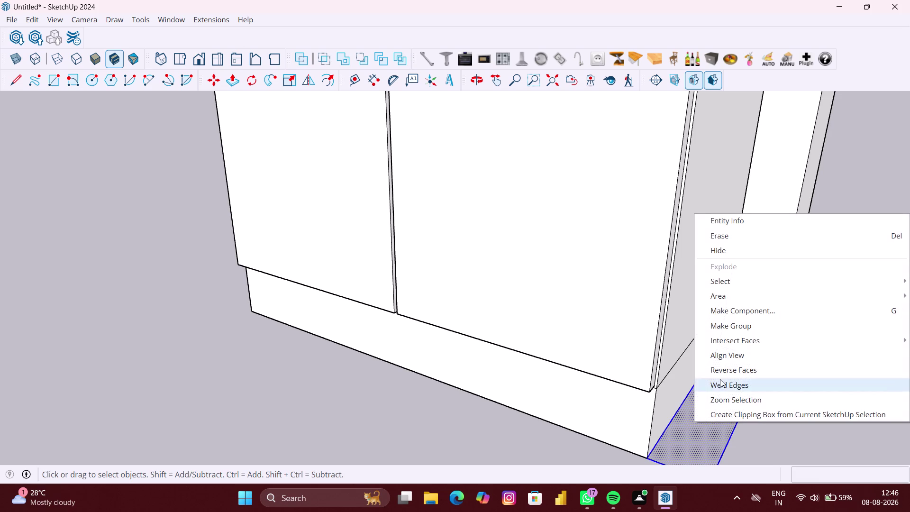
click(728, 328)
click(725, 414)
scroll(down, 3)
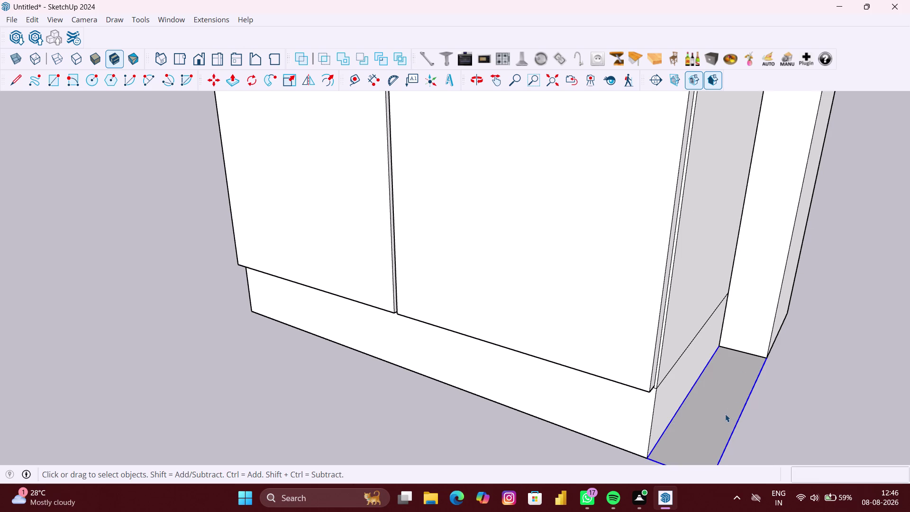
scroll(down, 3)
click(780, 435)
click(730, 404)
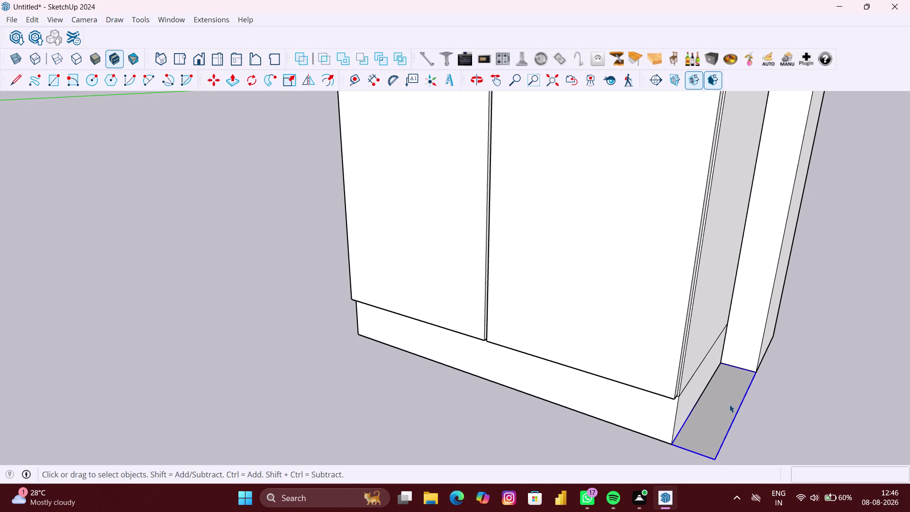
double_click(730, 404)
key(p)
Pull the small floor face up 79.19 inches into a post beside the side panel.
click(723, 401)
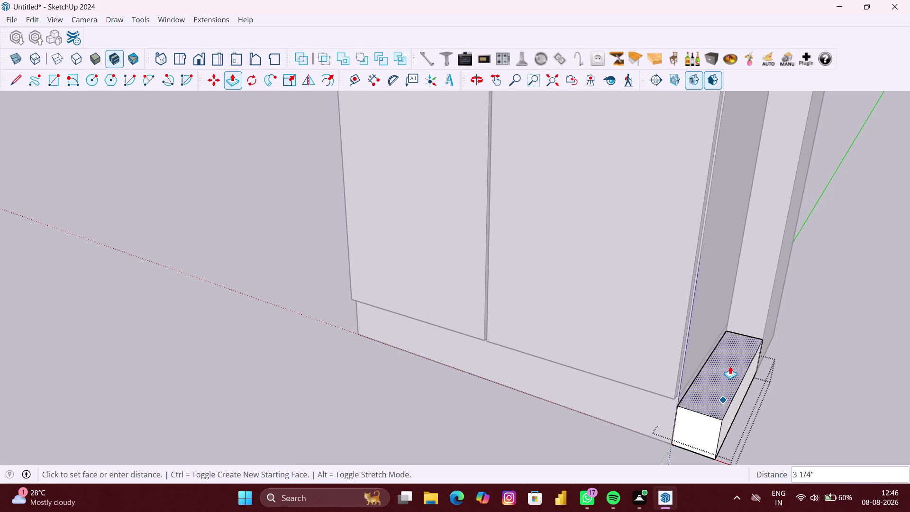
text(79)
text(.19)
text(")
key(Return)
scroll(down, 3)
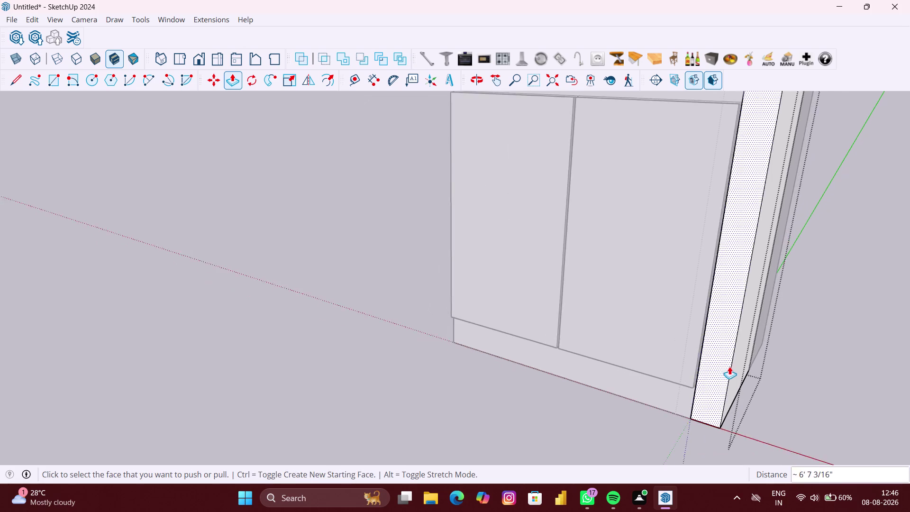
scroll(down, 3)
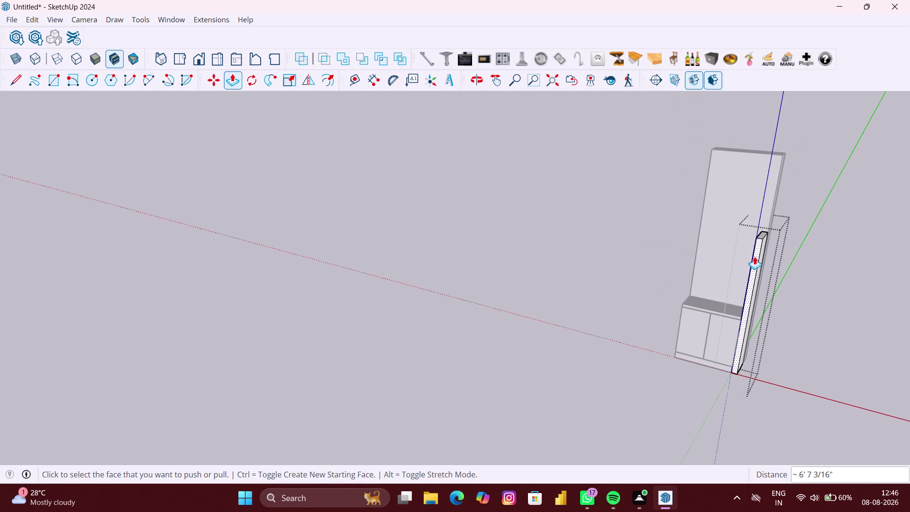
key(space)
key(space)
key(space)
middle_drag(755, 256, 730, 310)
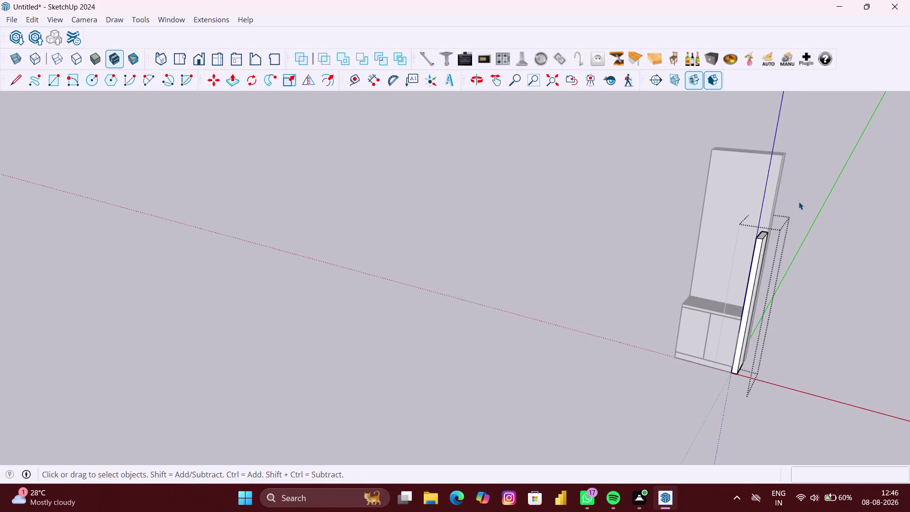
scroll(up, 3)
Extend the post's top face upward by 3 inches as a new block, then orbit around it.
key(p)
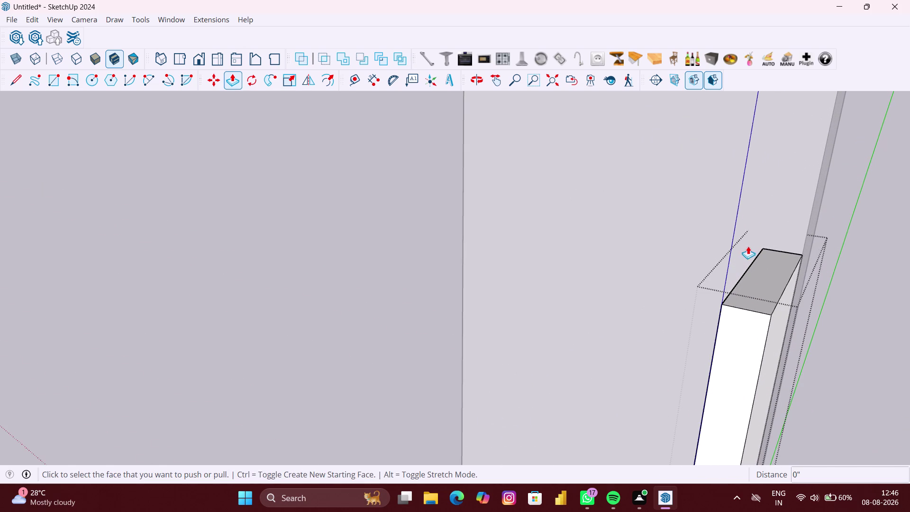
click(762, 274)
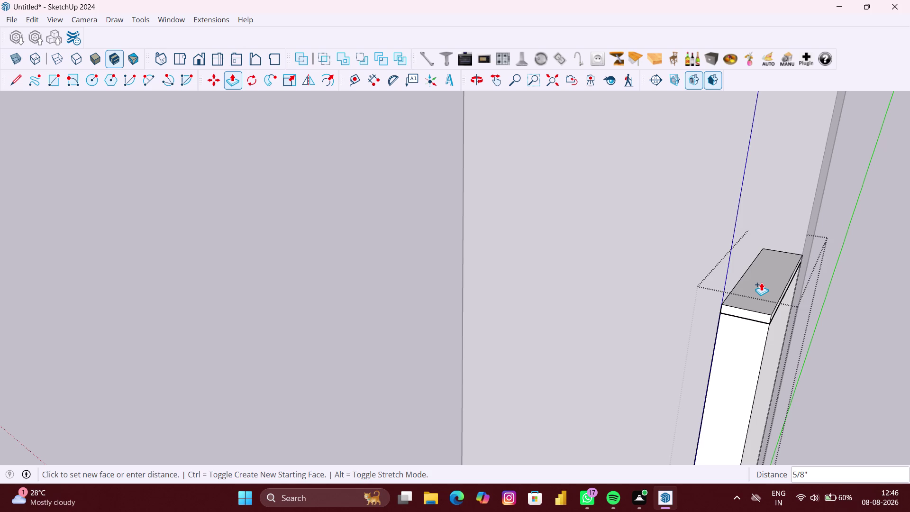
text(3")
key(Return)
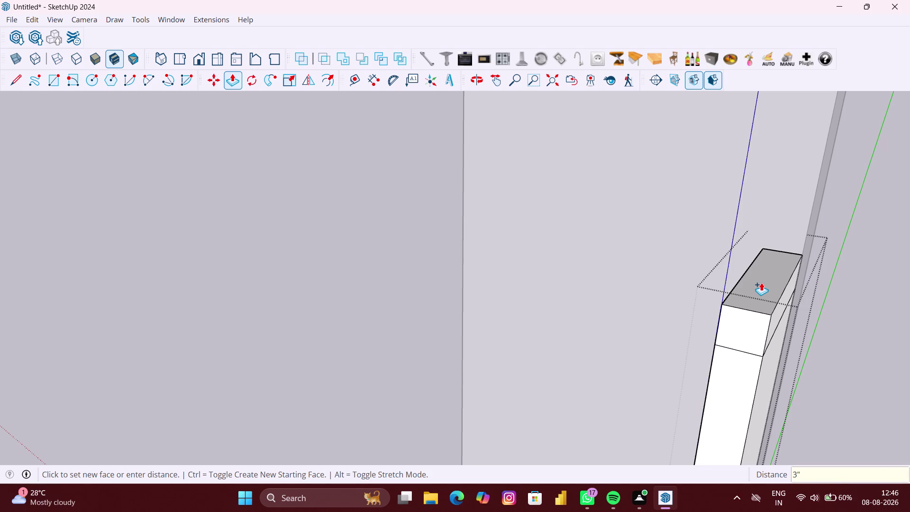
scroll(down, 3)
middle_drag(747, 300, 812, 301)
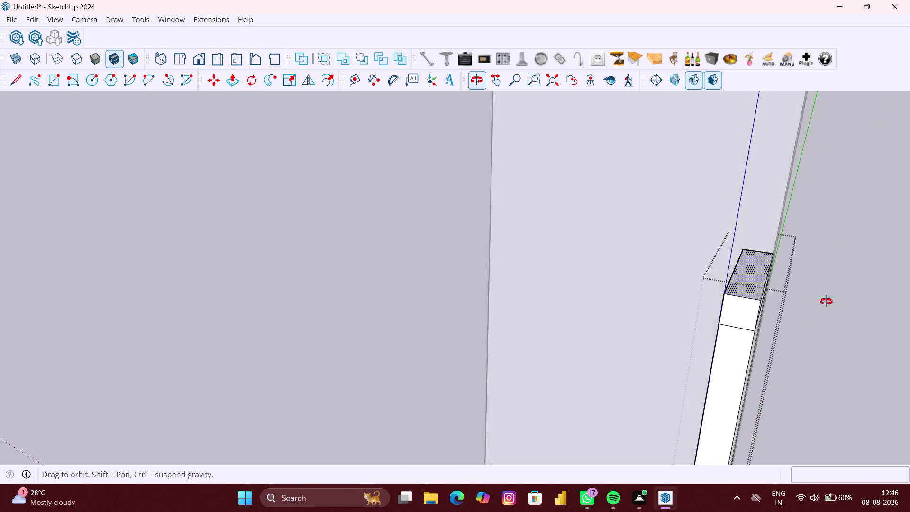
middle_drag(813, 300, 909, 304)
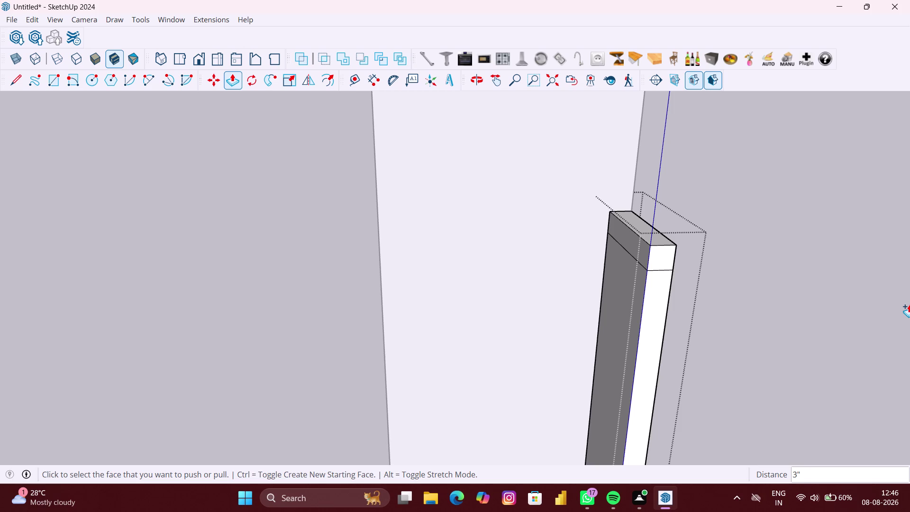
click(642, 247)
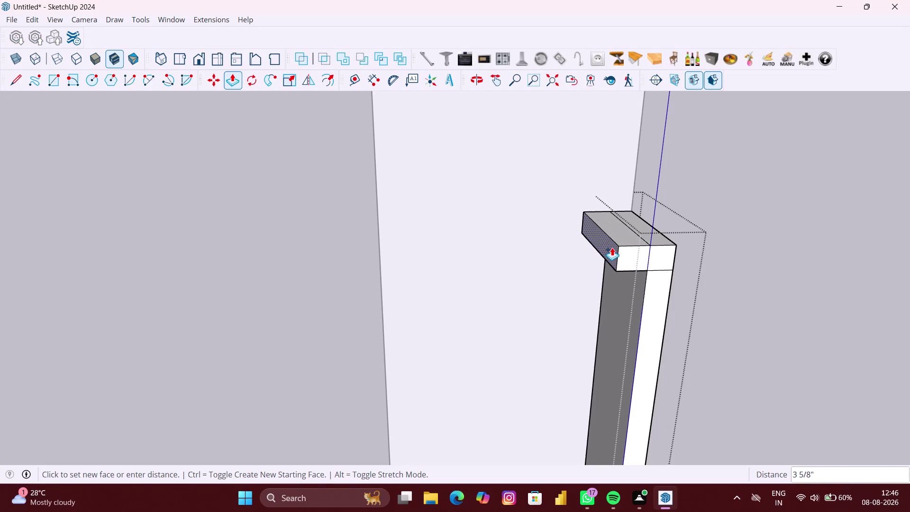
Extend the top block 31.41 inches sideways into a rail.
text(31)
text(.41")
key(Return)
scroll(down, 3)
Orbit under the new rail to face the post's inner side.
middle_drag(649, 298, 638, 301)
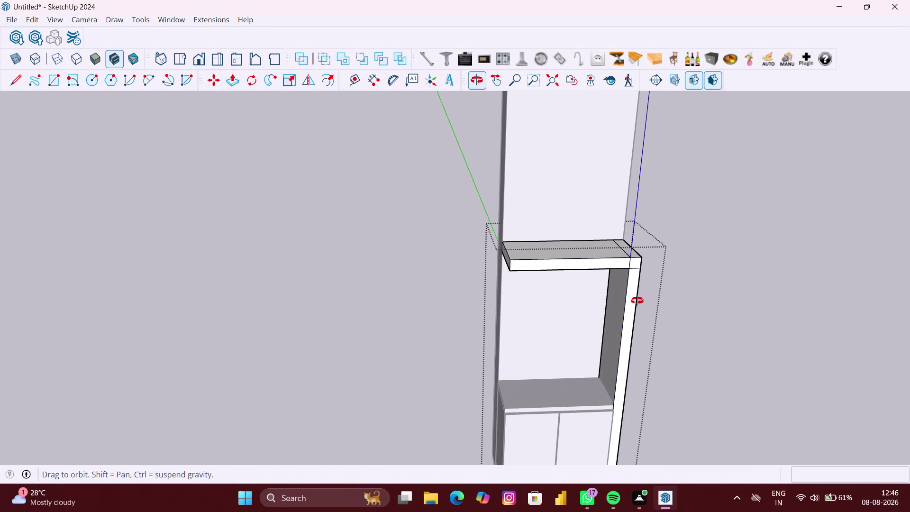
middle_drag(638, 300, 637, 300)
middle_drag(699, 295, 529, 285)
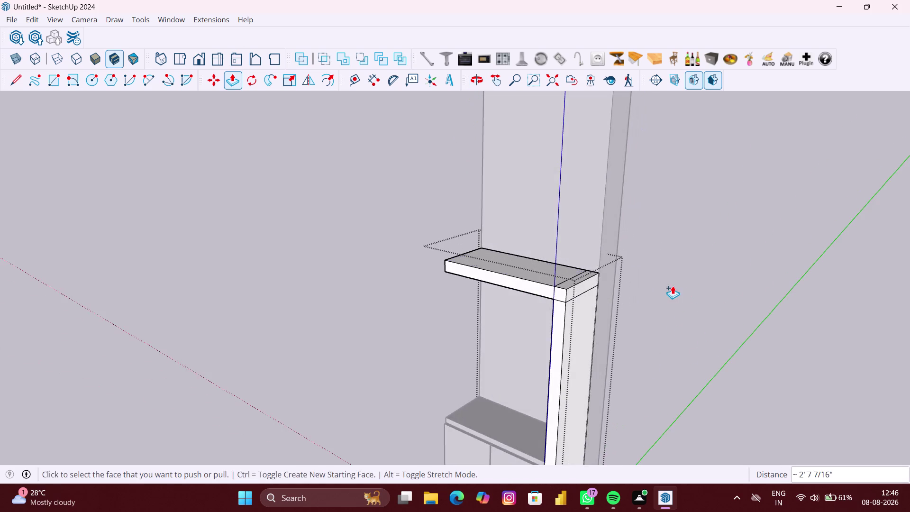
middle_drag(672, 286, 588, 273)
scroll(up, 3)
middle_drag(597, 335, 537, 334)
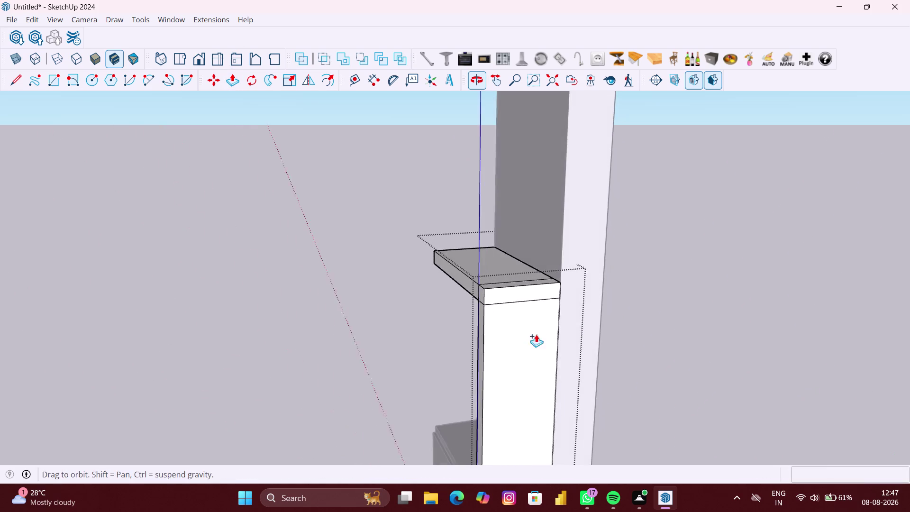
scroll(up, 3)
middle_drag(516, 359, 540, 353)
scroll(up, 3)
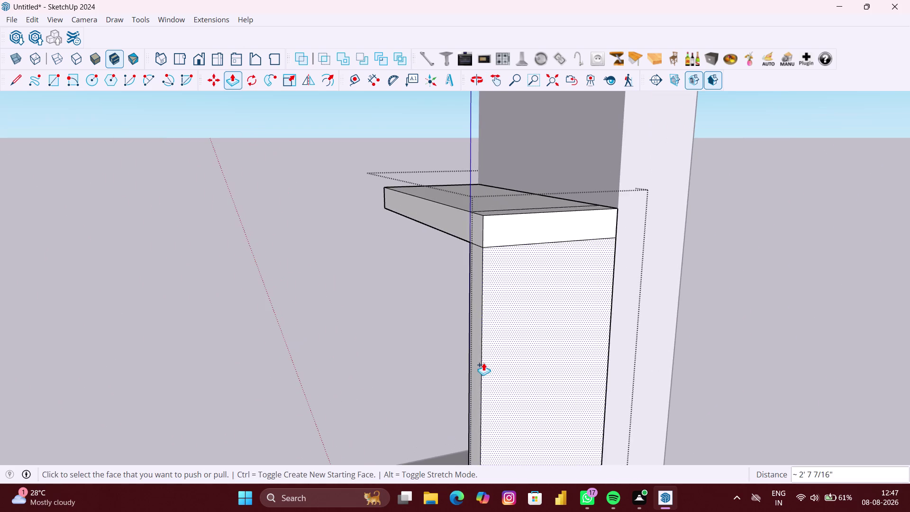
click(474, 362)
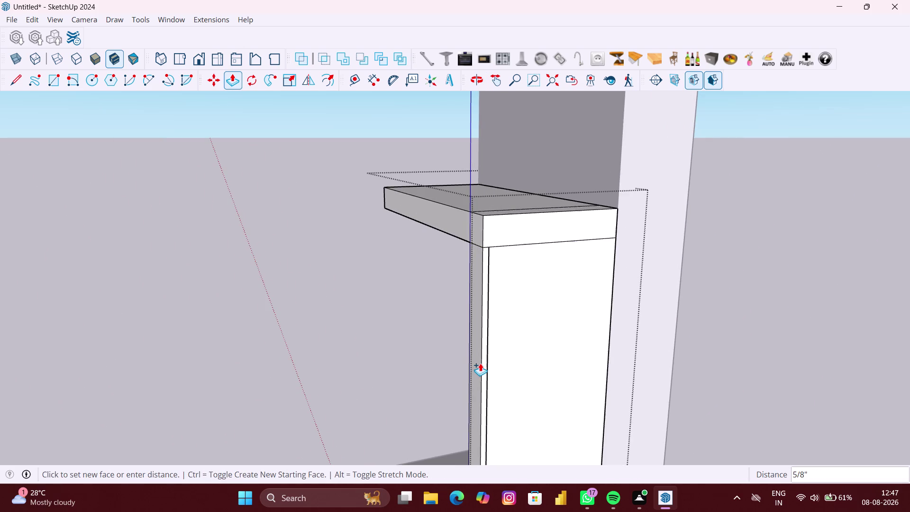
Offset the upright's face by 3" and then 6" for the first slat divisions.
key(3)
key(shift+quotedbl)
key(Return)
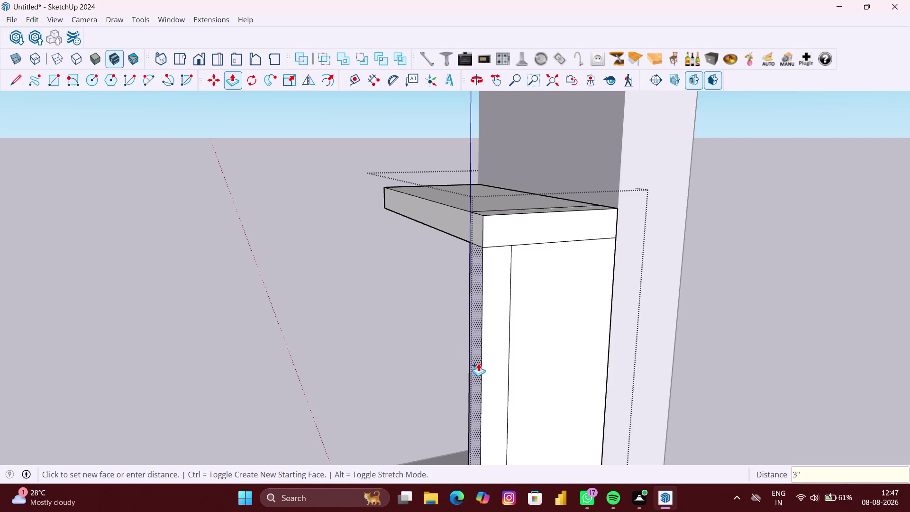
click(477, 364)
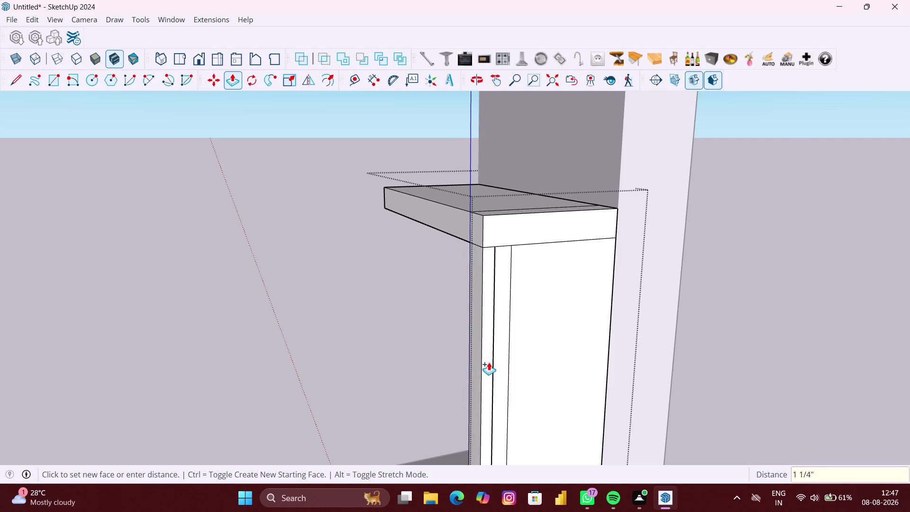
key(6)
key(shift+quotedbl)
key(Return)
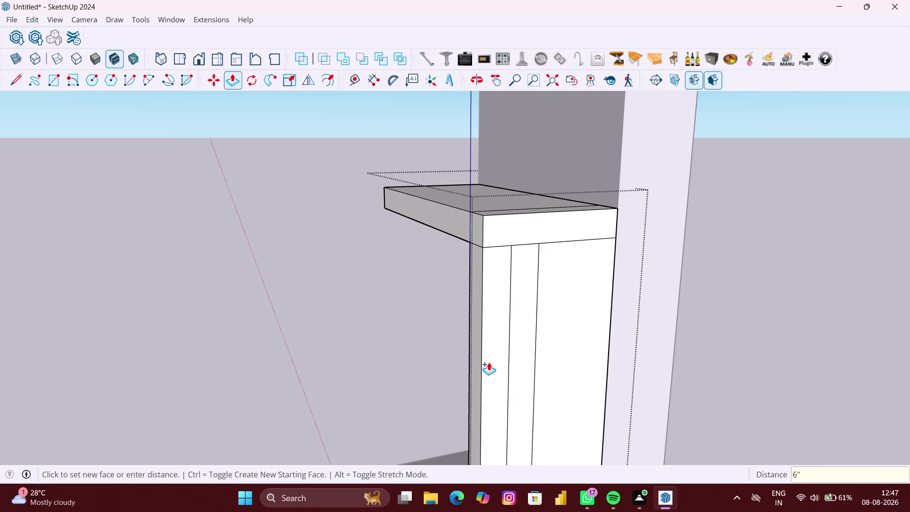
Add further 9" and 12" slat offsets on the upright's front.
click(473, 362)
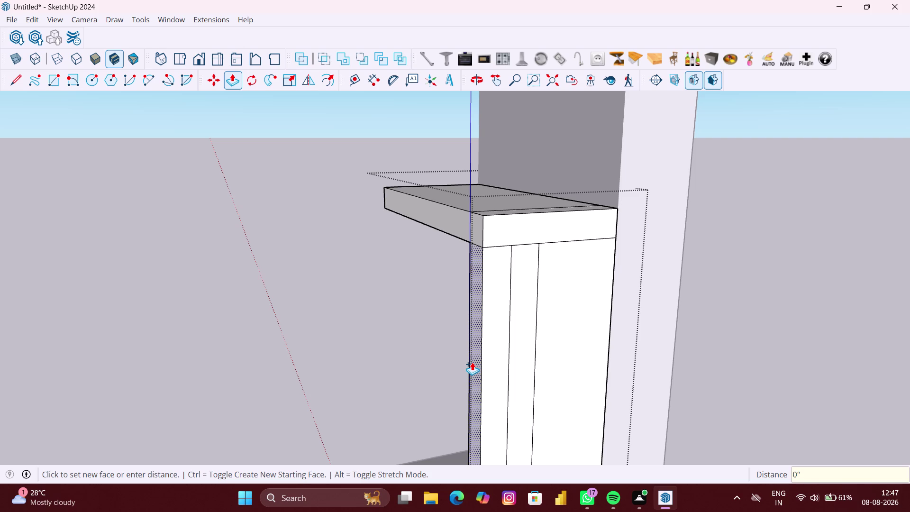
text(9)
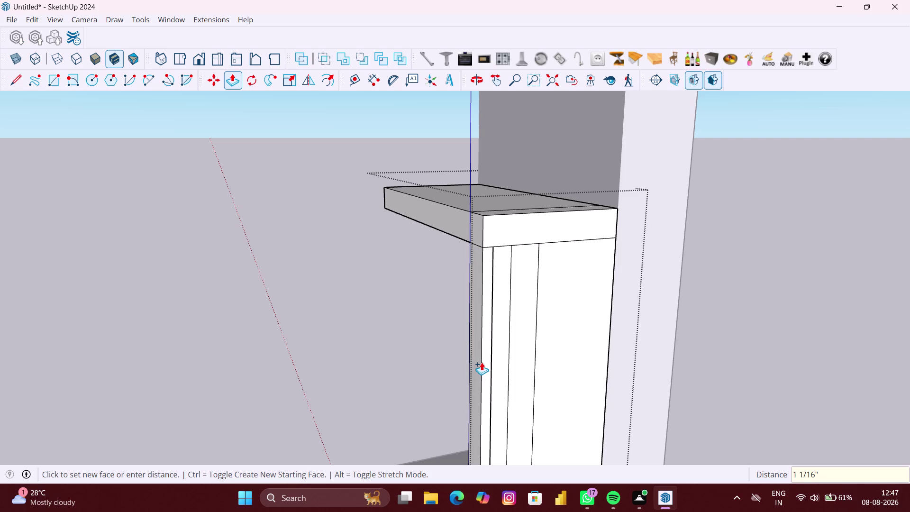
text(")
key(Return)
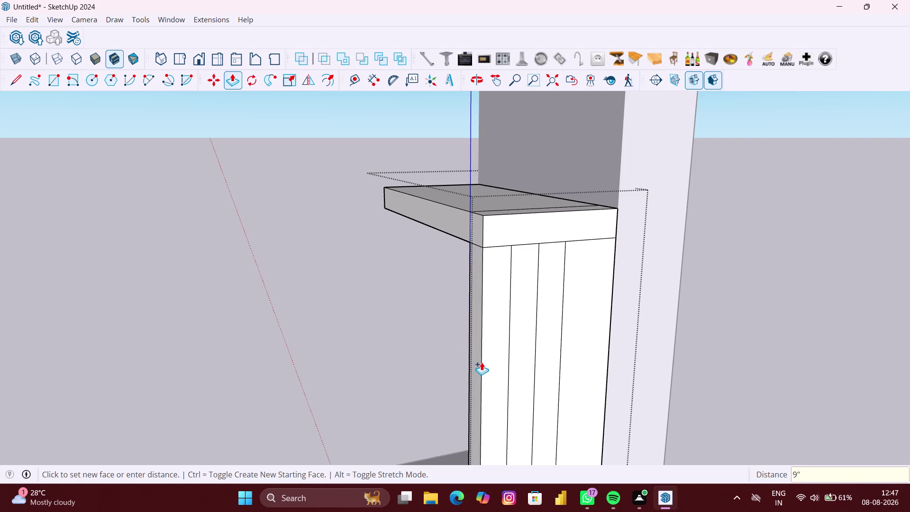
click(470, 362)
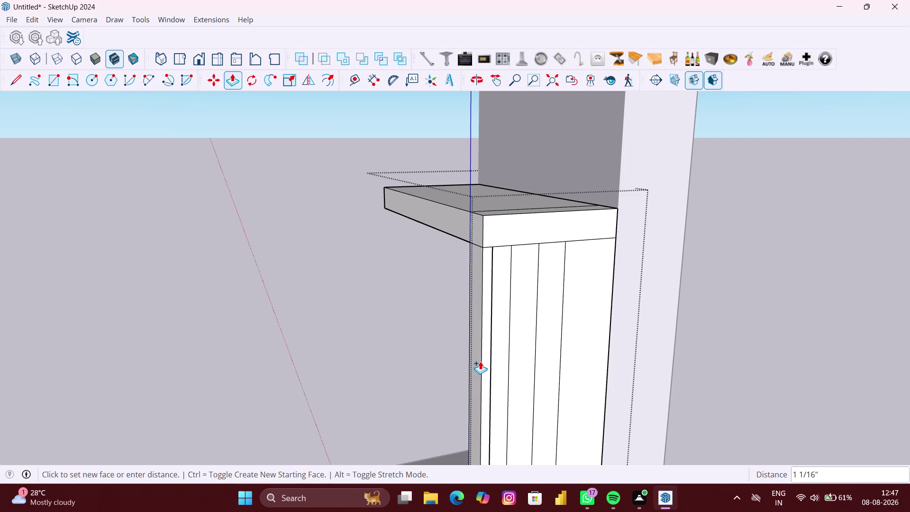
text(1)
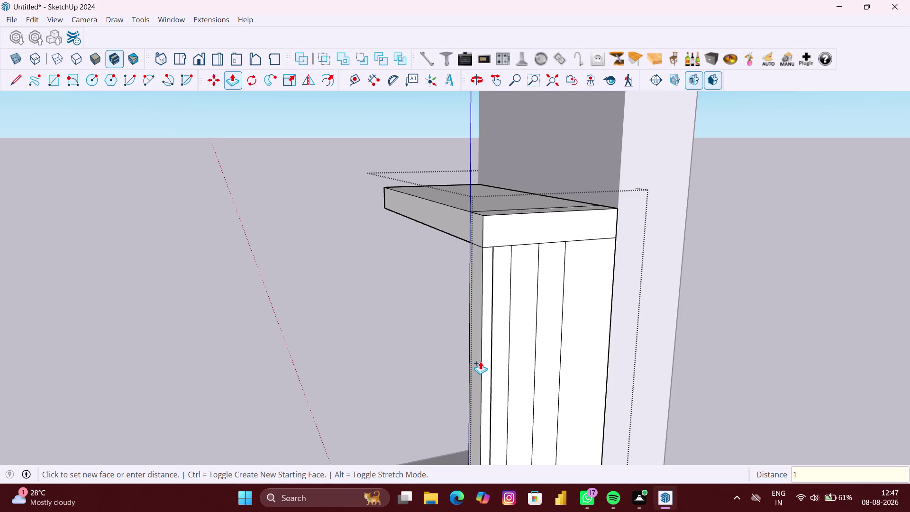
text(2")
key(Return)
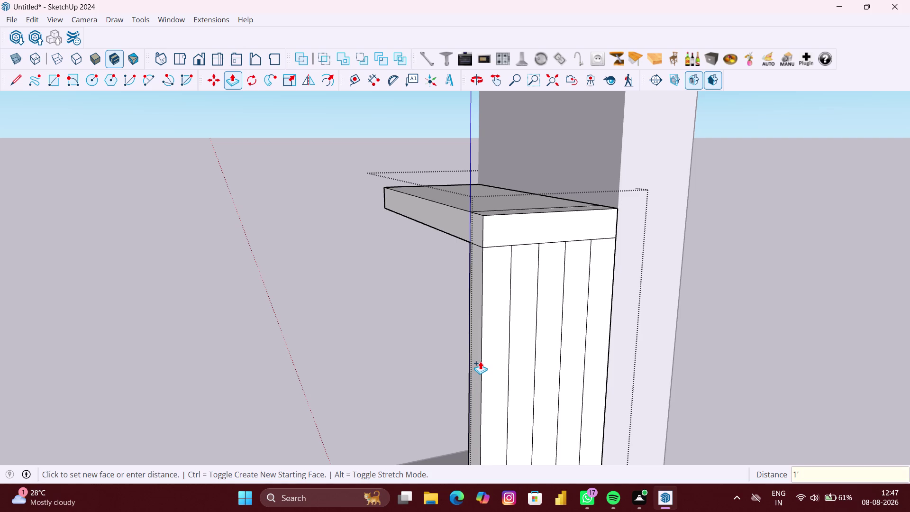
scroll(down, 3)
middle_drag(573, 346, 533, 350)
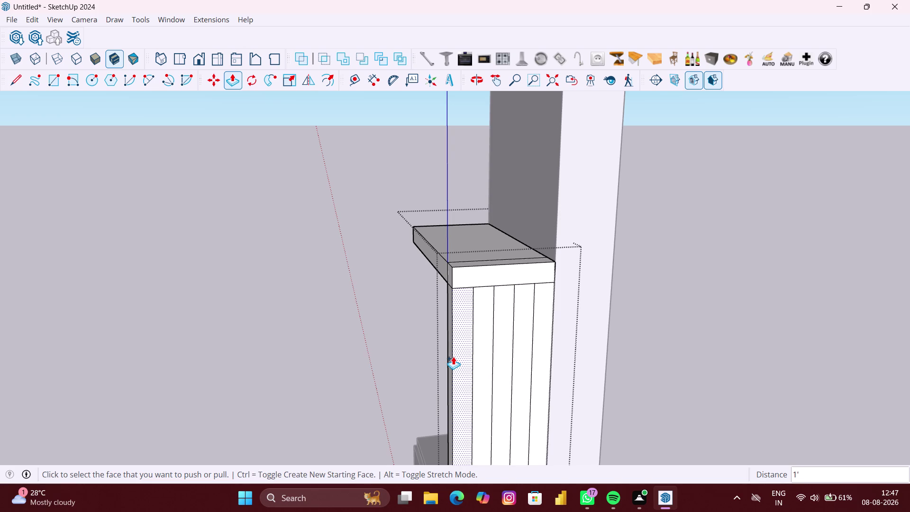
middle_drag(467, 357, 538, 363)
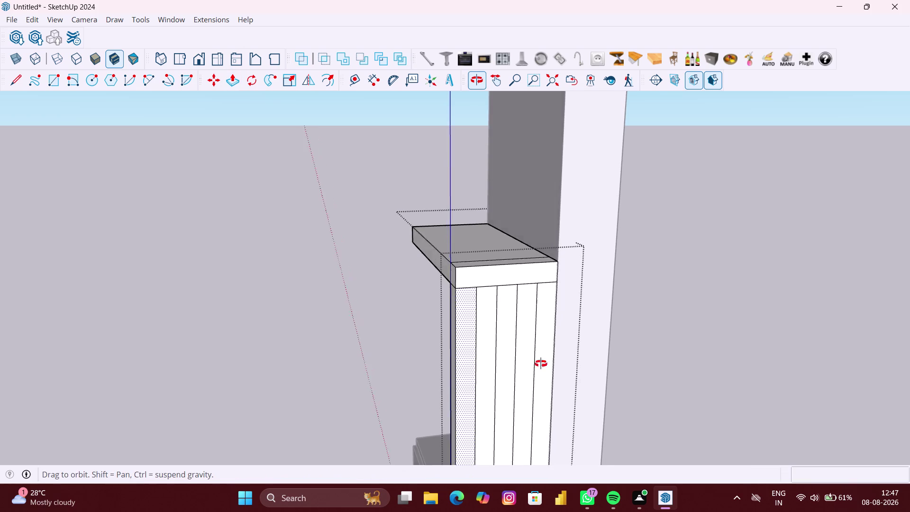
Face the top slab's end and offset it by 3" and 6".
middle_drag(538, 363, 686, 365)
middle_drag(542, 271, 679, 313)
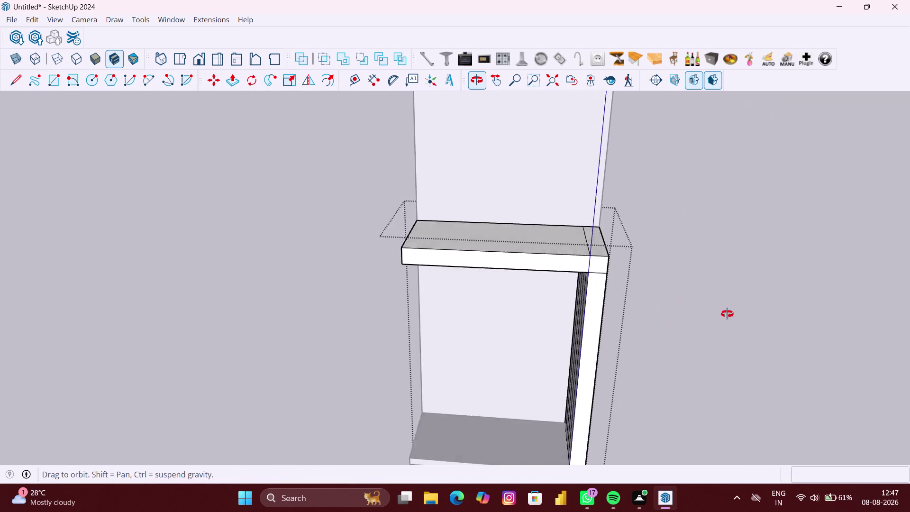
middle_drag(678, 313, 900, 303)
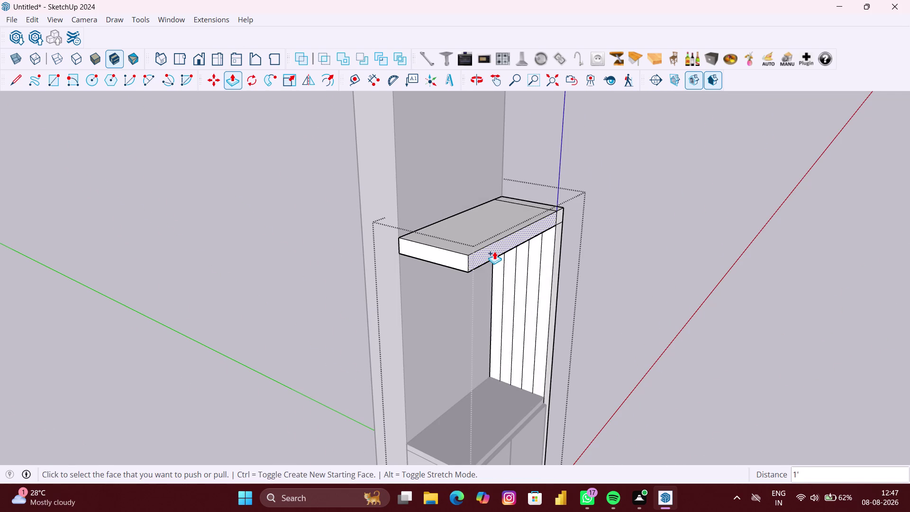
click(494, 251)
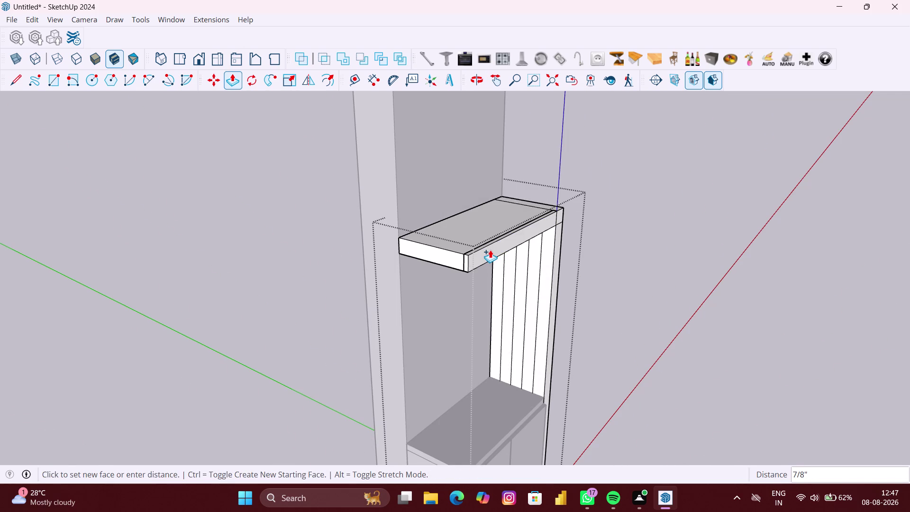
text(3")
key(Return)
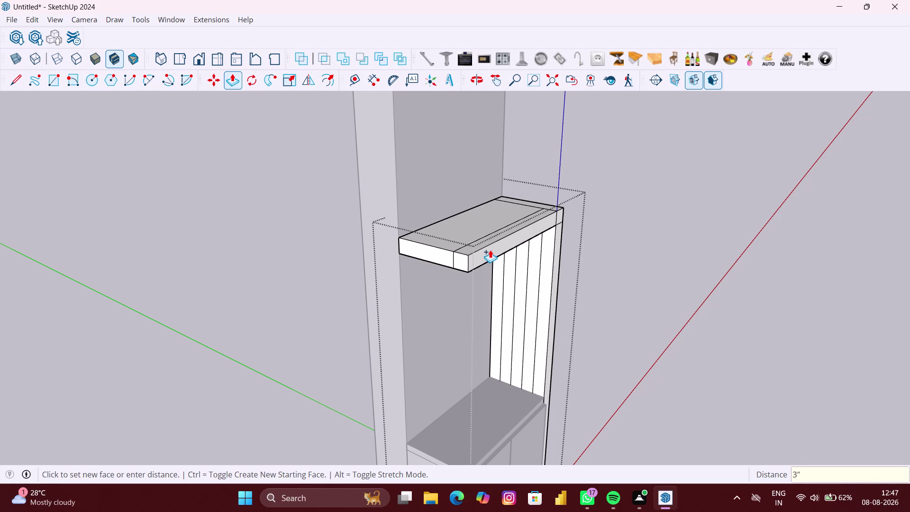
click(491, 250)
text(6)
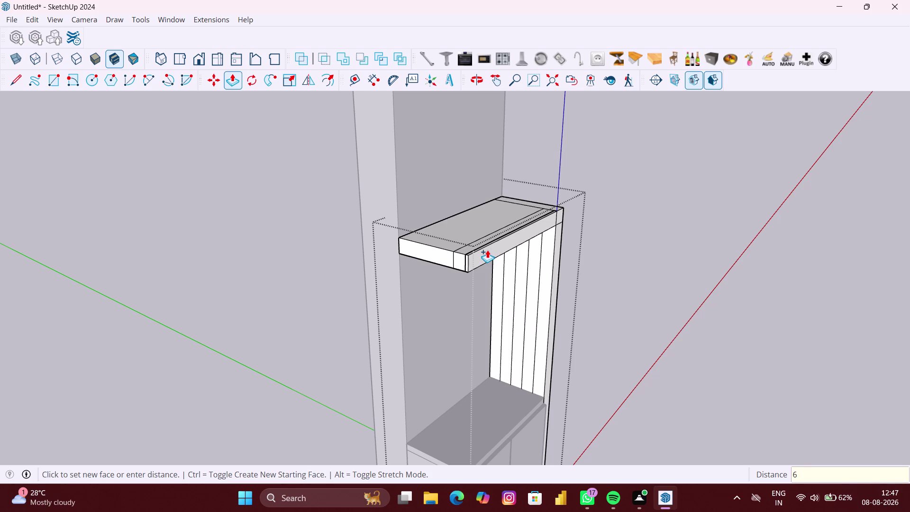
text(")
key(Return)
Add 12" and 9" slat offsets to the top slab's end.
click(487, 249)
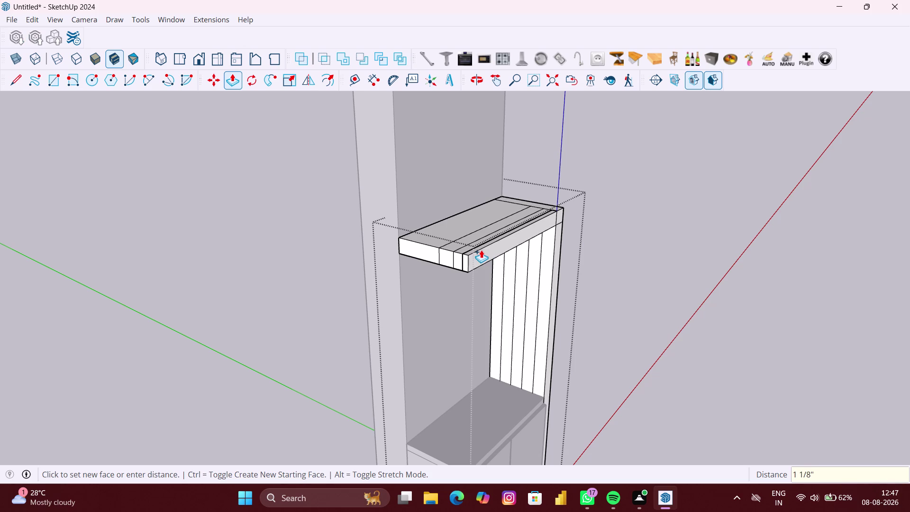
text(12")
key(Return)
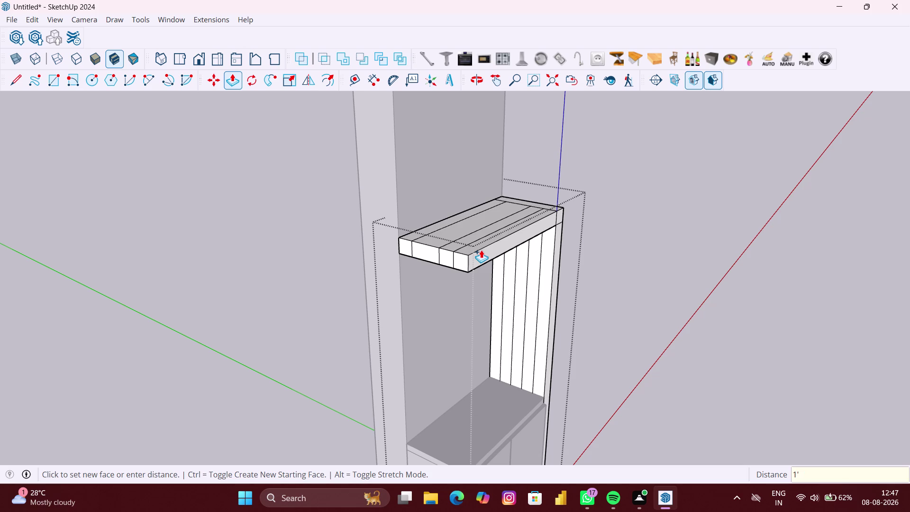
click(482, 256)
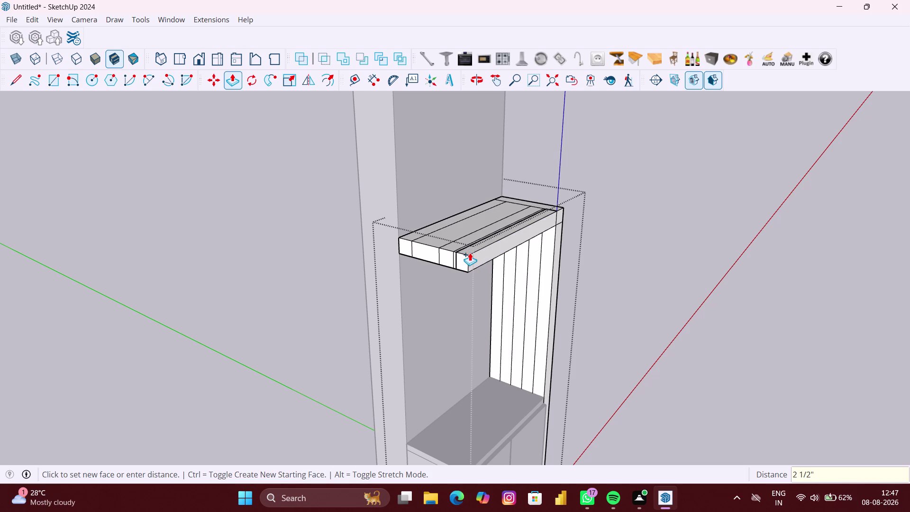
text(9")
key(Return)
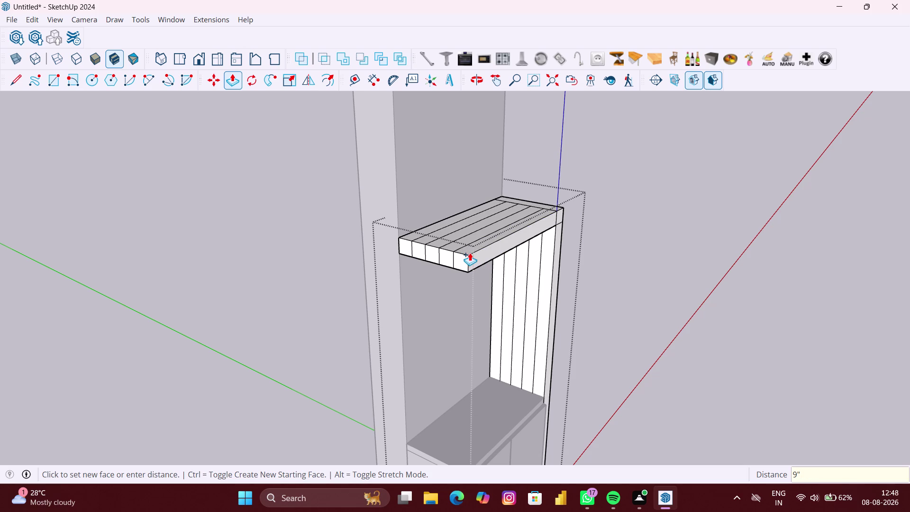
Clear the selection and open the cabinet frame group for editing.
scroll(down, 3)
key(space)
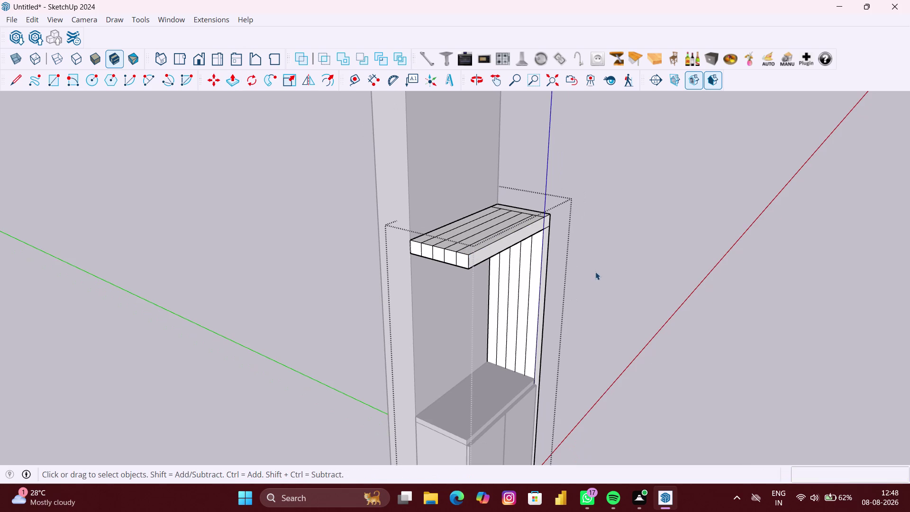
click(596, 272)
middle_drag(649, 265, 485, 295)
scroll(up, 3)
scroll(up, 3)
middle_drag(548, 246, 545, 246)
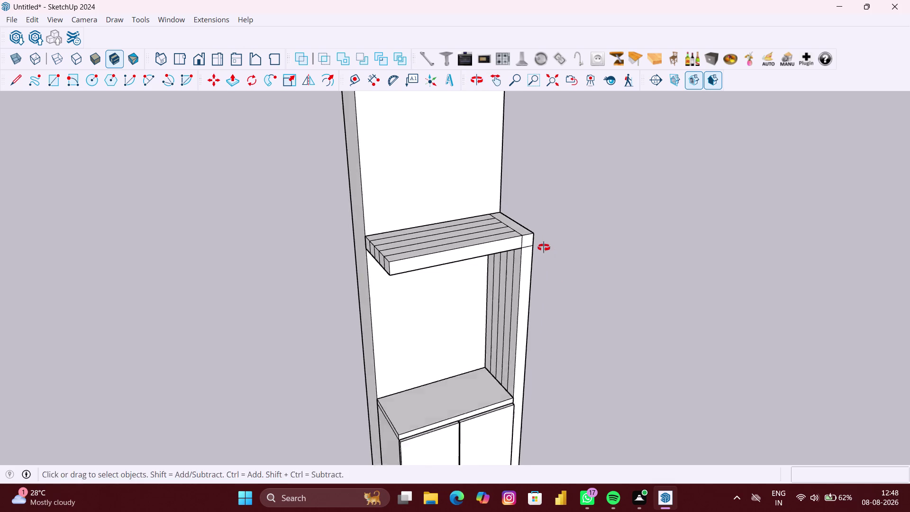
middle_drag(545, 247, 463, 253)
scroll(up, 3)
click(500, 258)
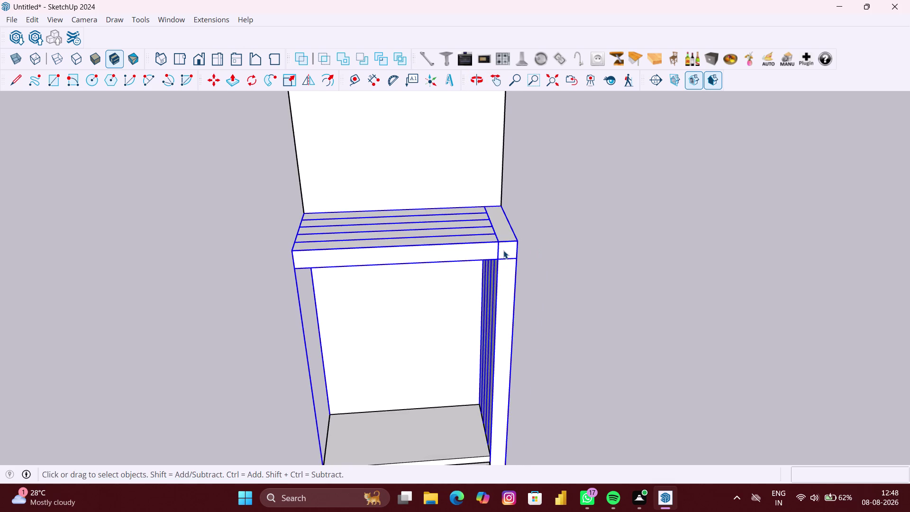
double_click(504, 250)
scroll(up, 3)
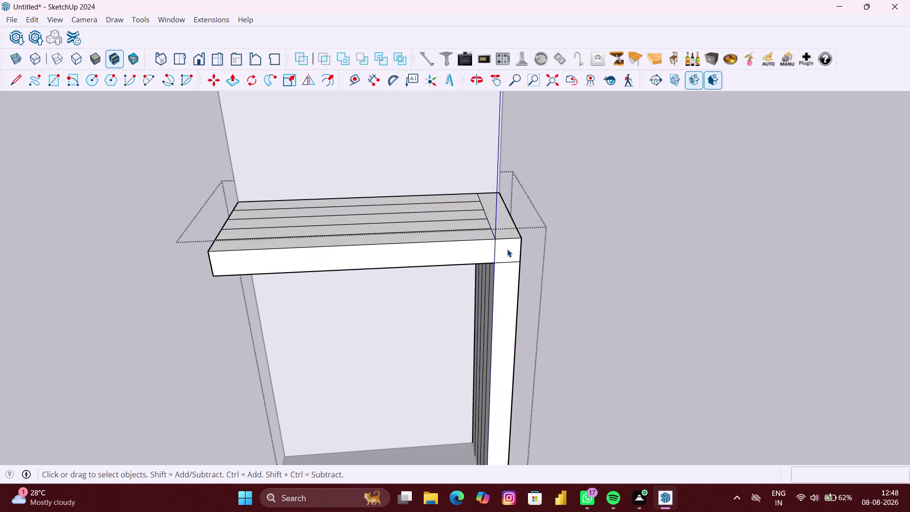
Offset the corner block's face by 3" and 6" with Push/Pull.
key(p)
click(508, 249)
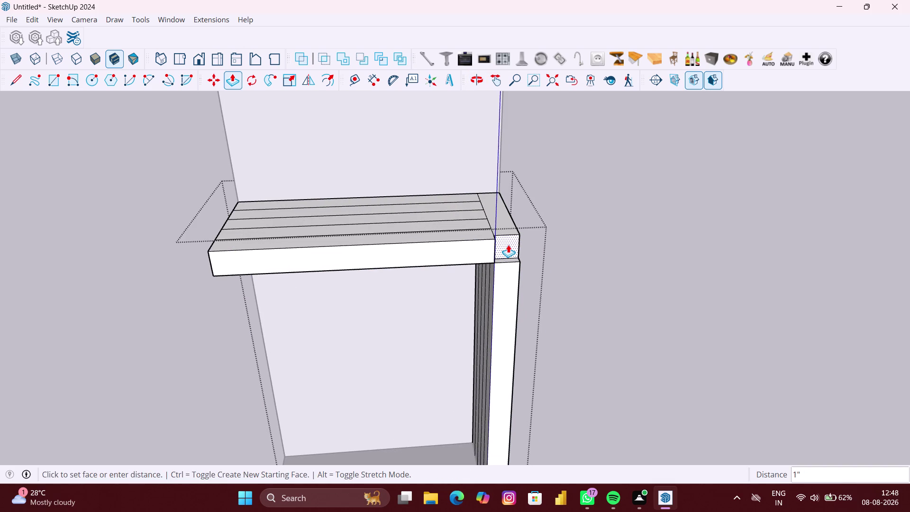
text(3)
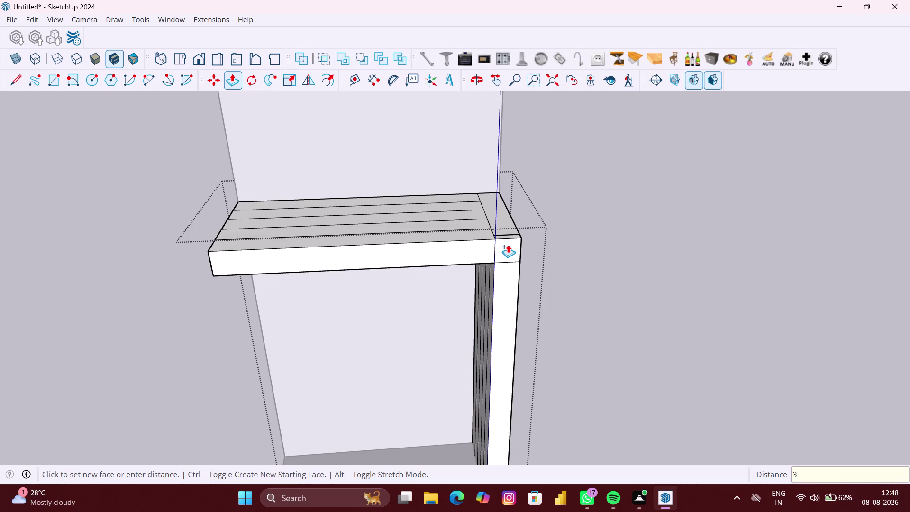
text(")
key(Return)
click(508, 245)
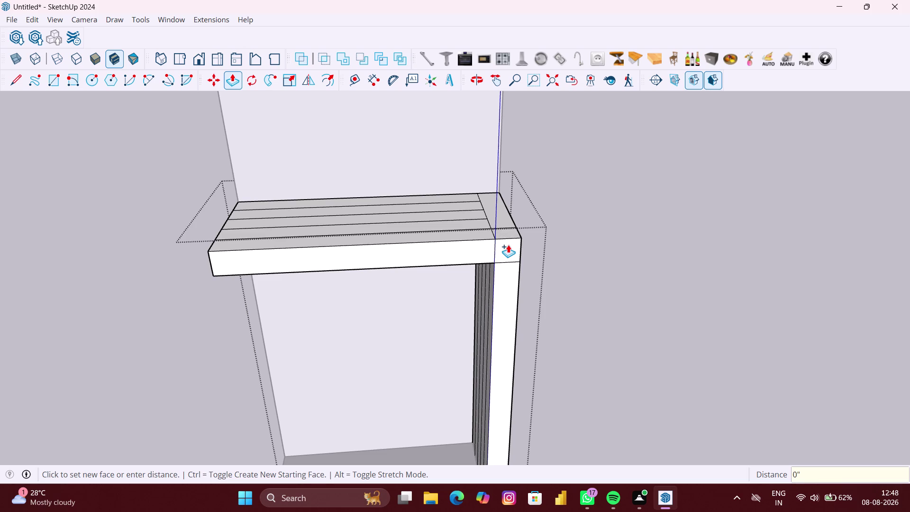
text(6)
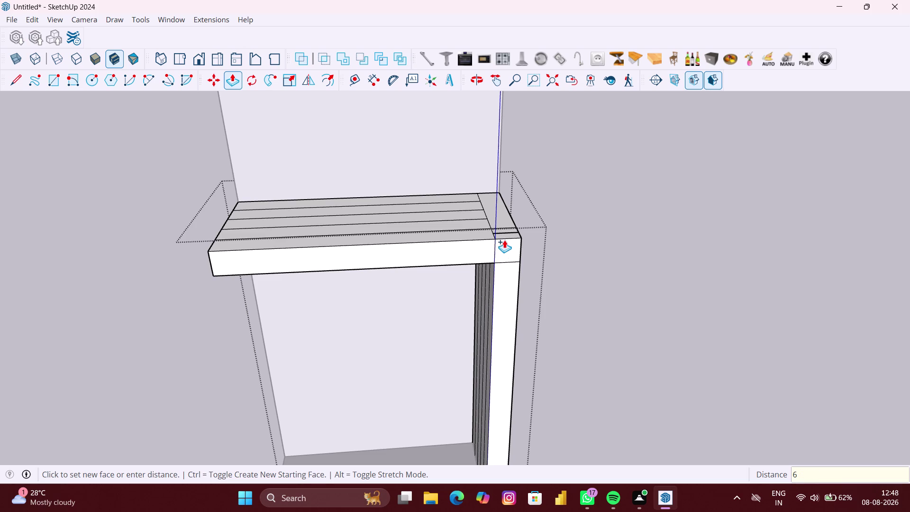
text(")
key(Return)
Add 9" and 12" offsets to the corner block's face.
click(506, 248)
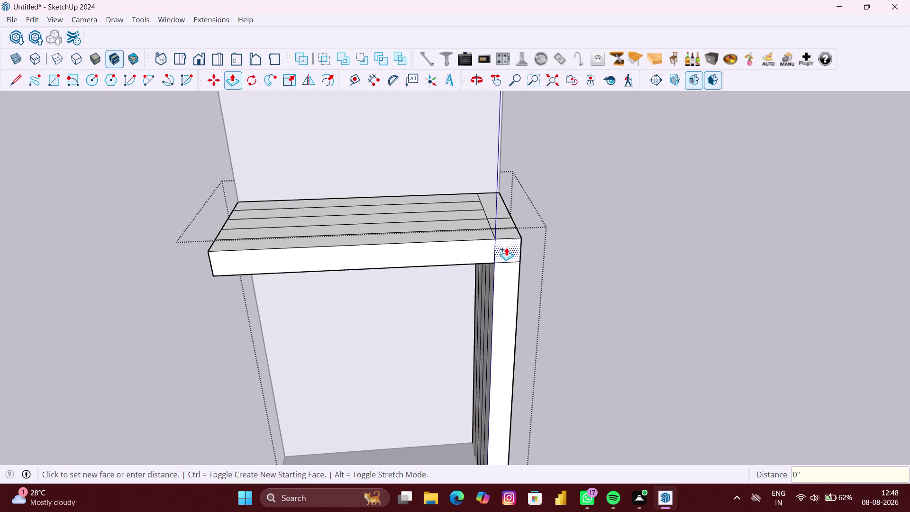
text(9")
key(Return)
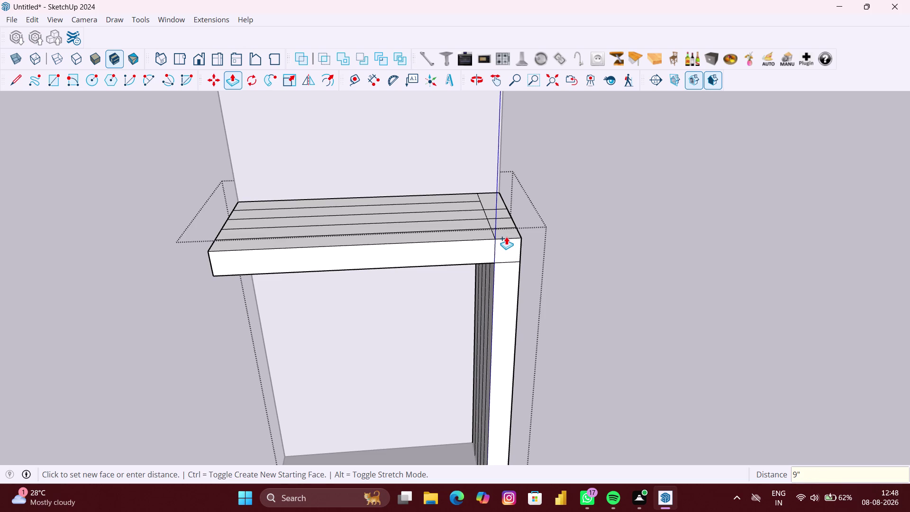
click(517, 251)
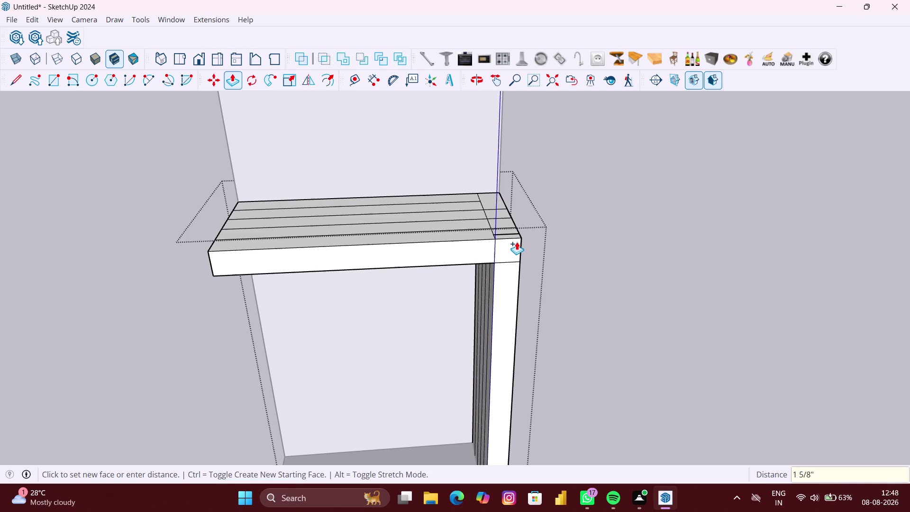
text(12")
key(Return)
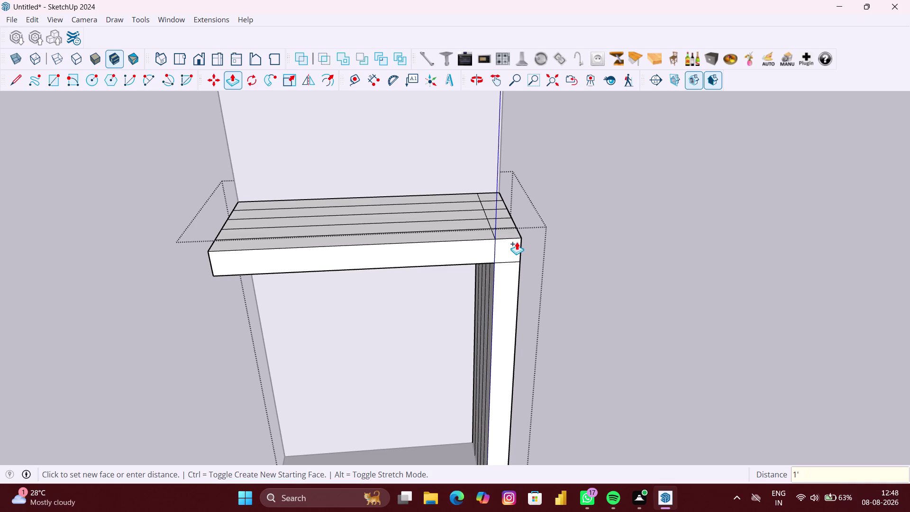
key(space)
scroll(down, 3)
Orbit and zoom in close to the side frame's slats.
middle_drag(560, 256, 559, 257)
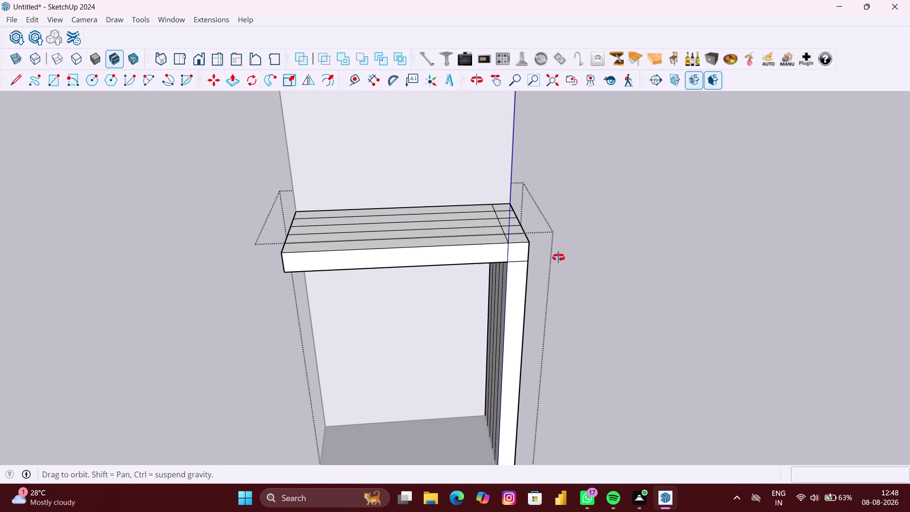
middle_drag(559, 257, 519, 266)
middle_drag(575, 255, 567, 256)
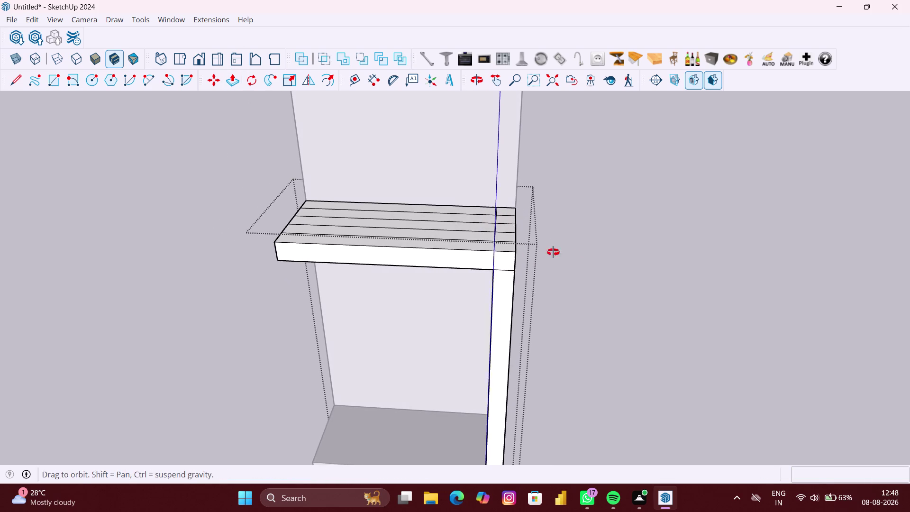
middle_drag(566, 255, 501, 246)
scroll(up, 3)
middle_drag(512, 289, 513, 239)
scroll(up, 3)
scroll(up, 3)
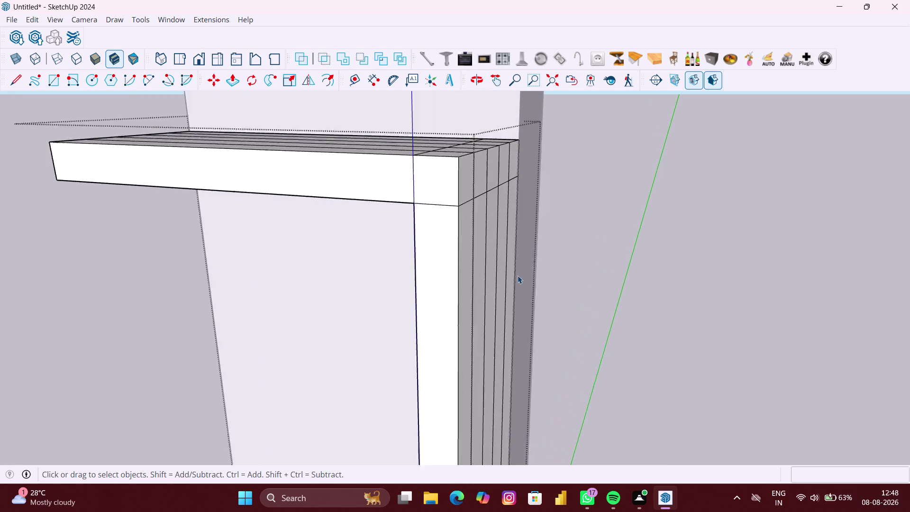
middle_drag(517, 276, 536, 275)
scroll(up, 3)
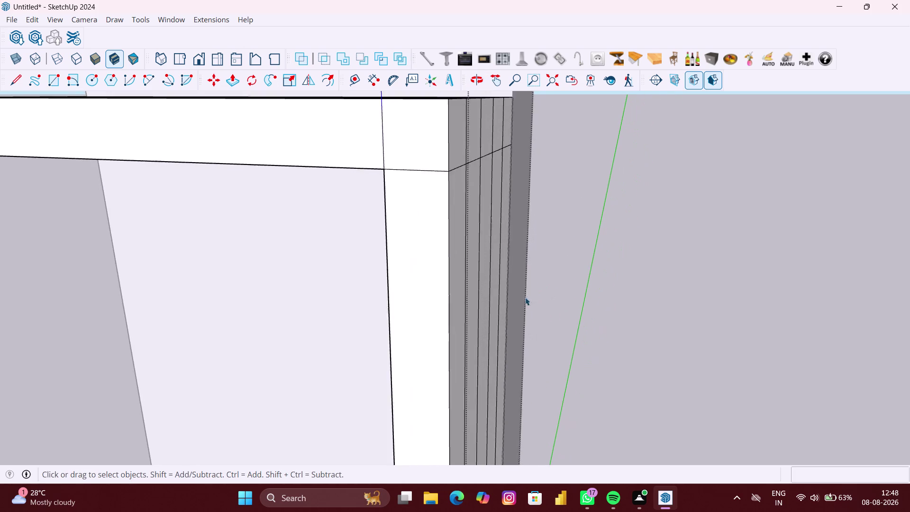
scroll(up, 3)
scroll(down, 3)
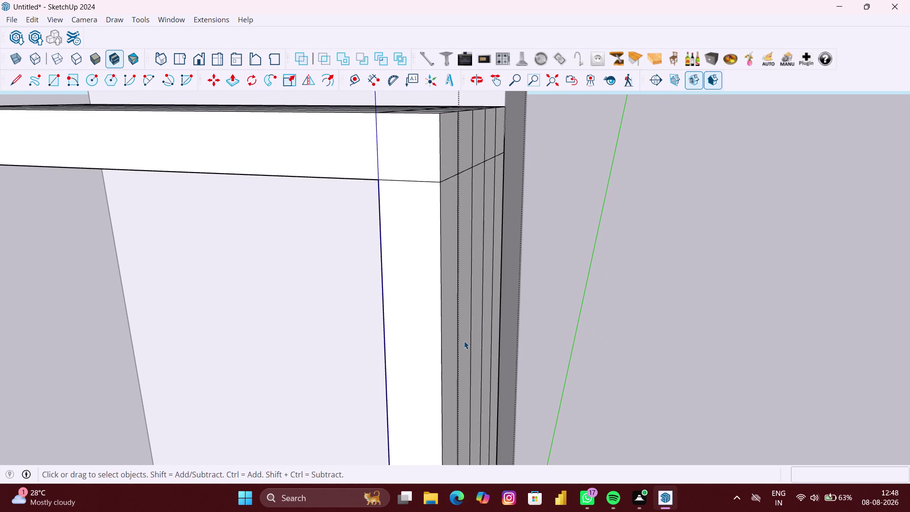
Pull one side slat face out 2.9" with Push/Pull.
key(p)
scroll(up, 3)
click(466, 342)
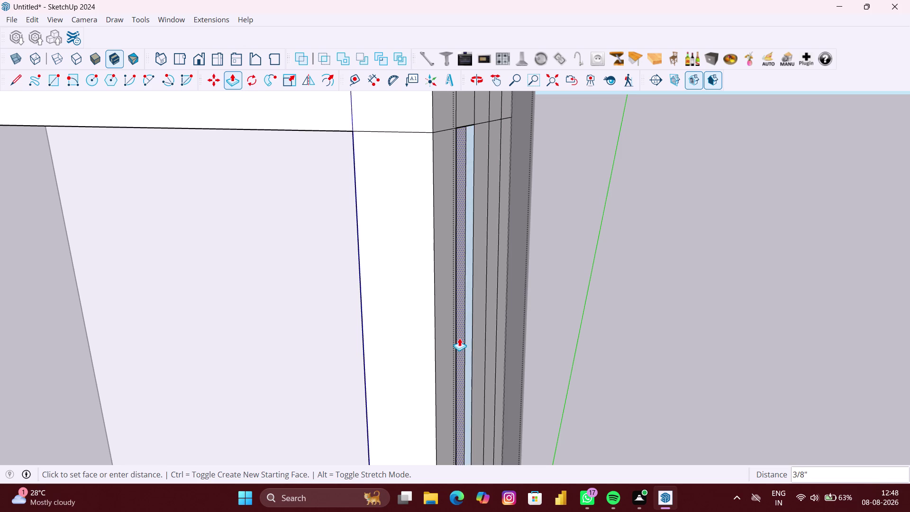
text(2.9")
key(Return)
scroll(down, 3)
middle_drag(528, 336, 459, 338)
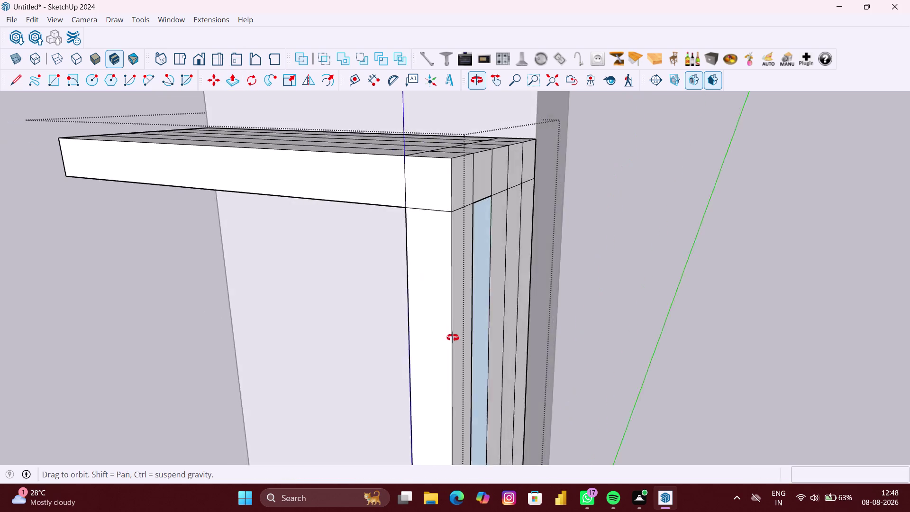
middle_drag(458, 338, 449, 337)
Repeat the 2.9" pull on two more alternating side slats.
scroll(up, 3)
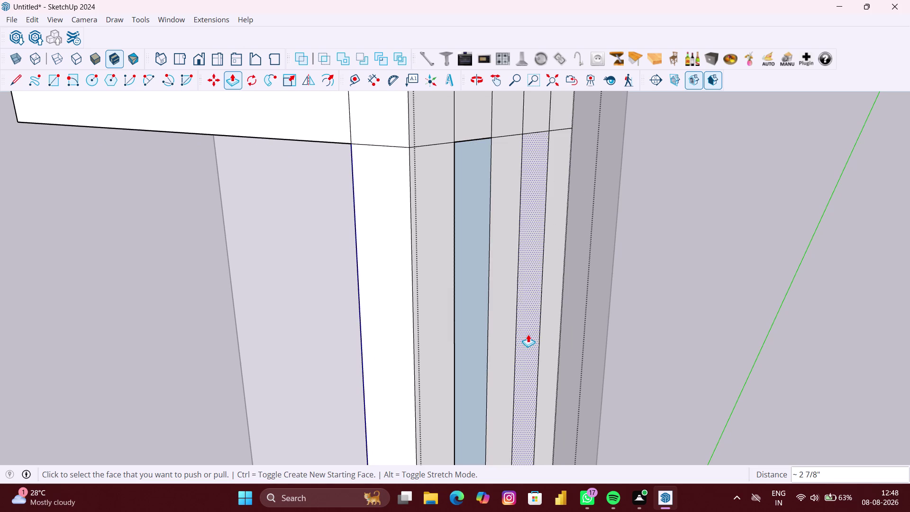
double_click(528, 334)
scroll(down, 3)
middle_drag(527, 335, 526, 348)
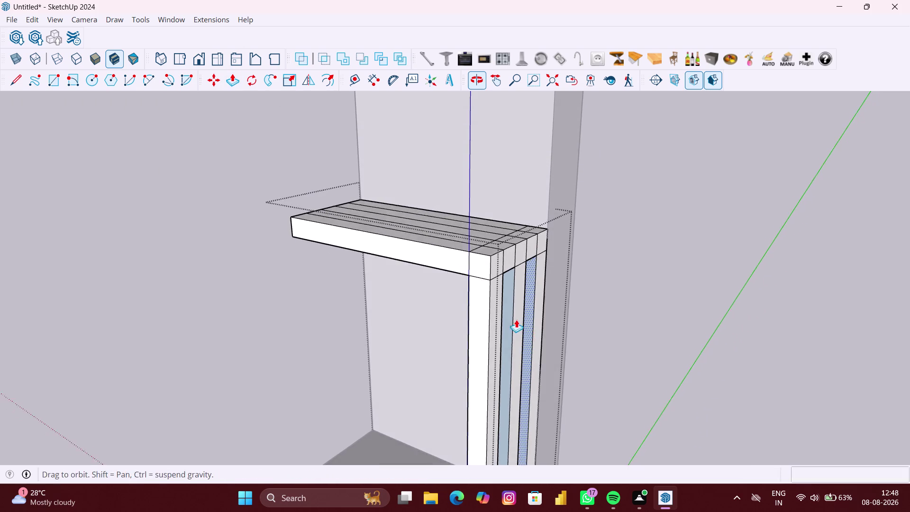
scroll(up, 3)
double_click(509, 260)
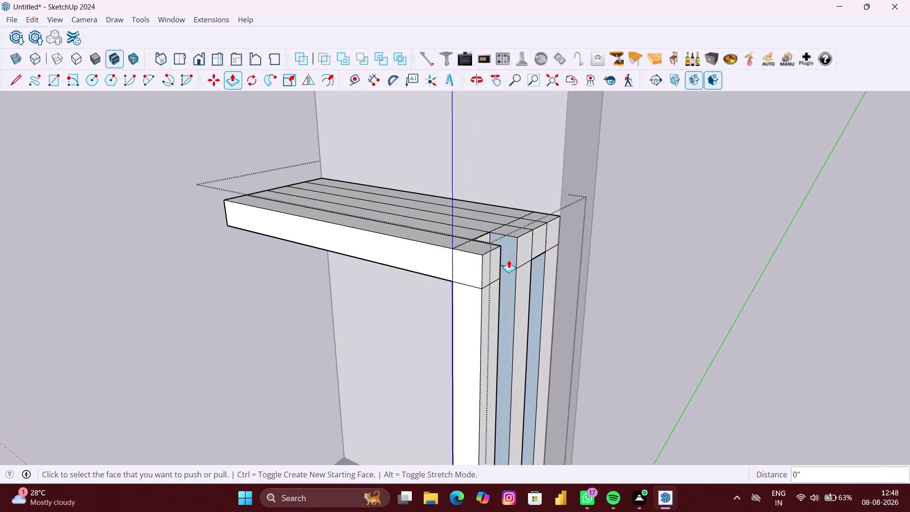
Pull a slat's top end out 2.9" to match the raised slats.
click(543, 242)
click(542, 243)
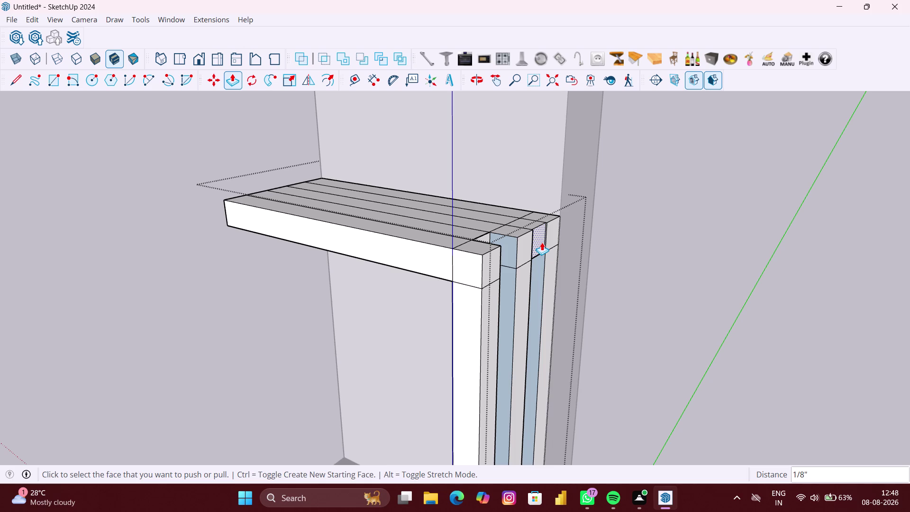
key(ctrl+z)
double_click(540, 242)
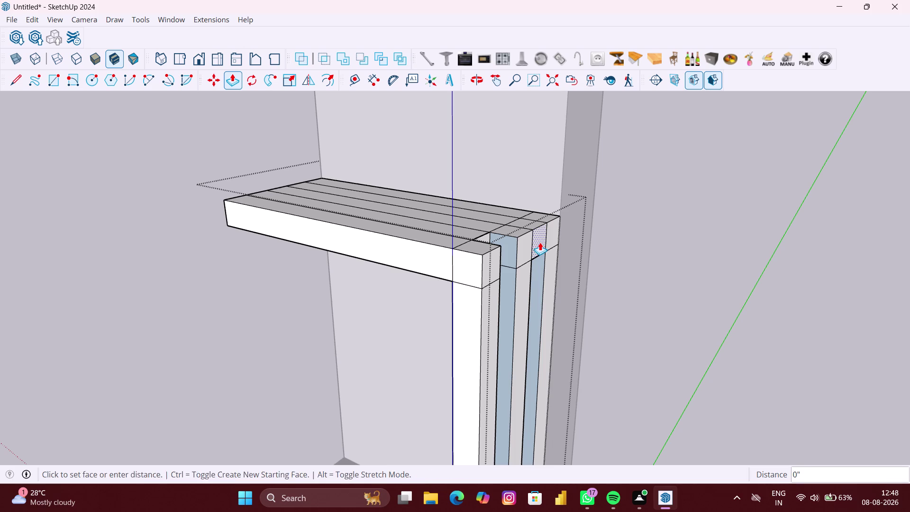
key(ctrl+z)
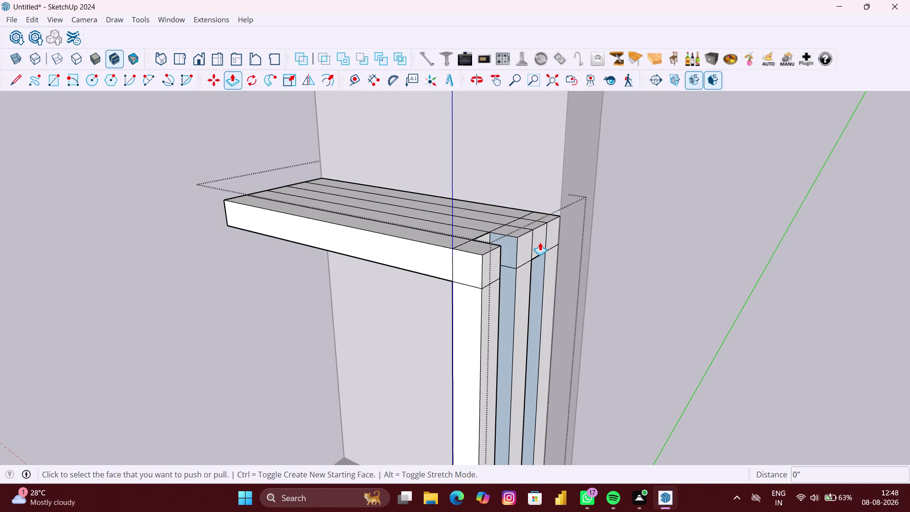
click(540, 242)
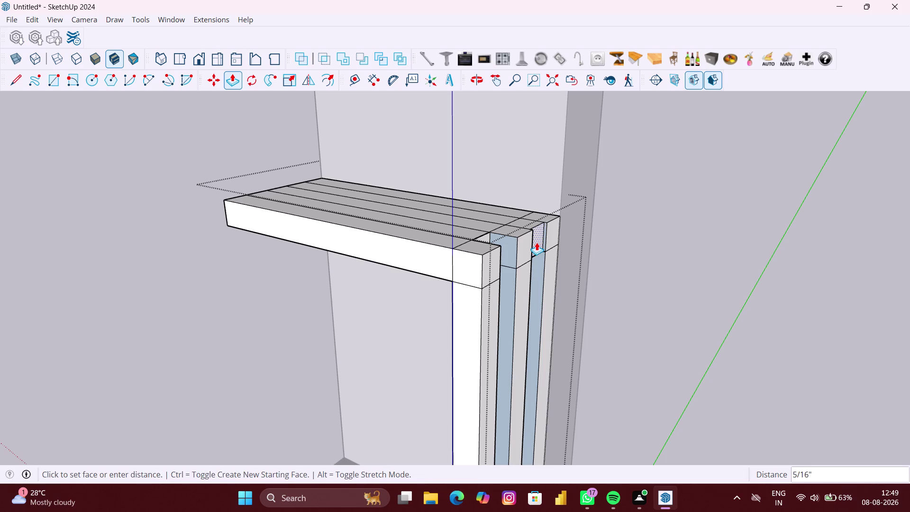
text(2.9")
key(Return)
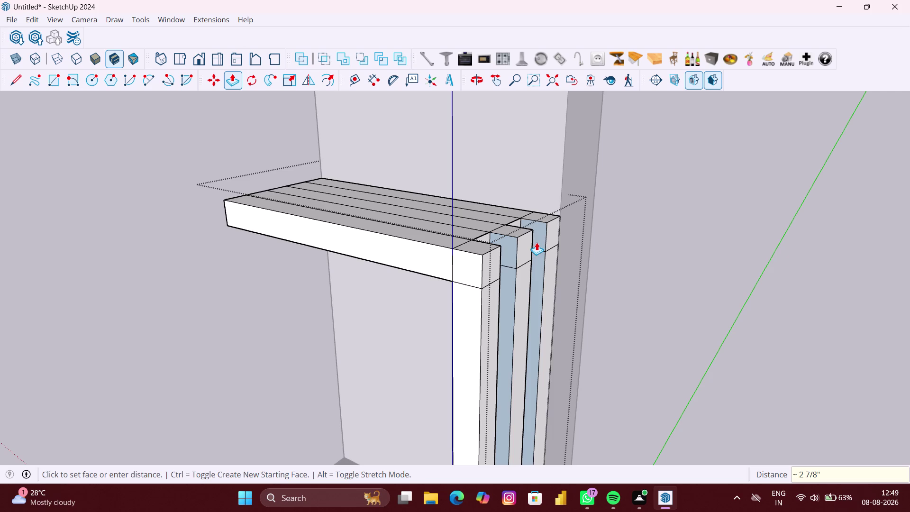
scroll(down, 3)
middle_drag(530, 245, 625, 343)
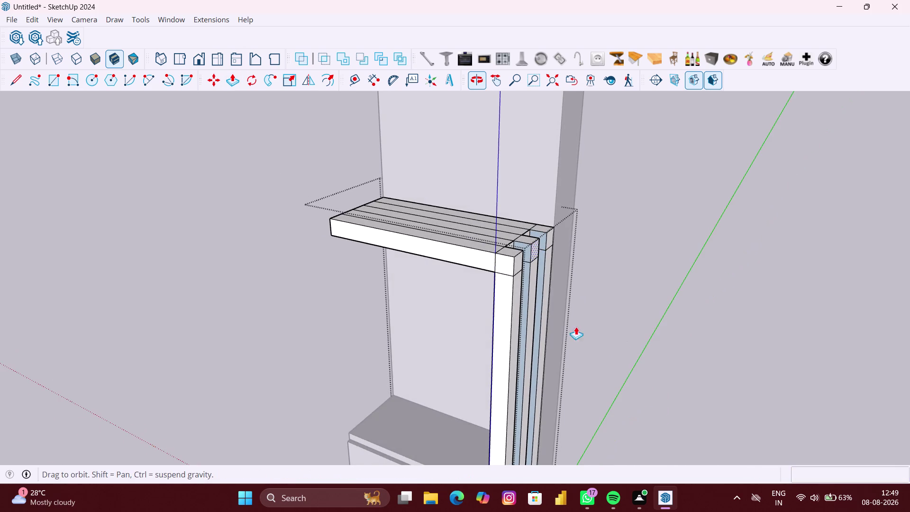
Pull the front top-crossbar slat, then repeat the pull on alternating top slats.
scroll(up, 3)
middle_drag(524, 278, 658, 308)
scroll(up, 3)
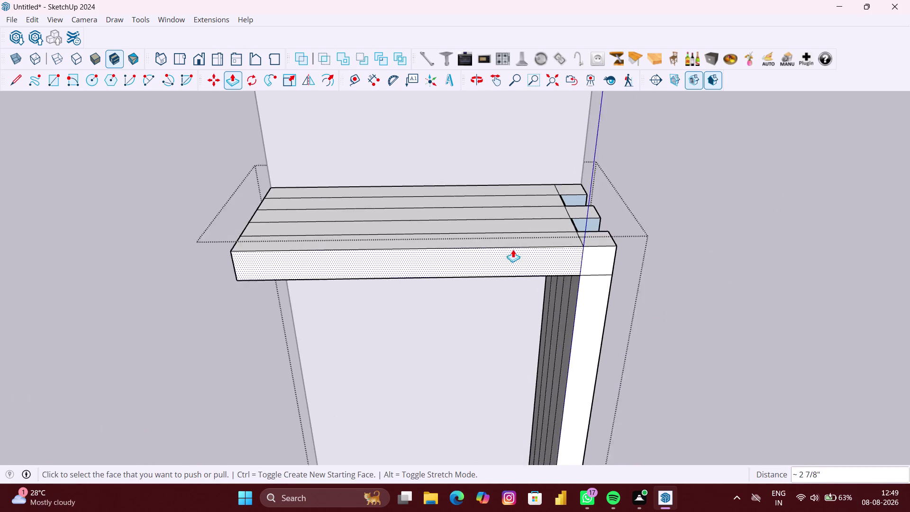
click(515, 222)
click(516, 221)
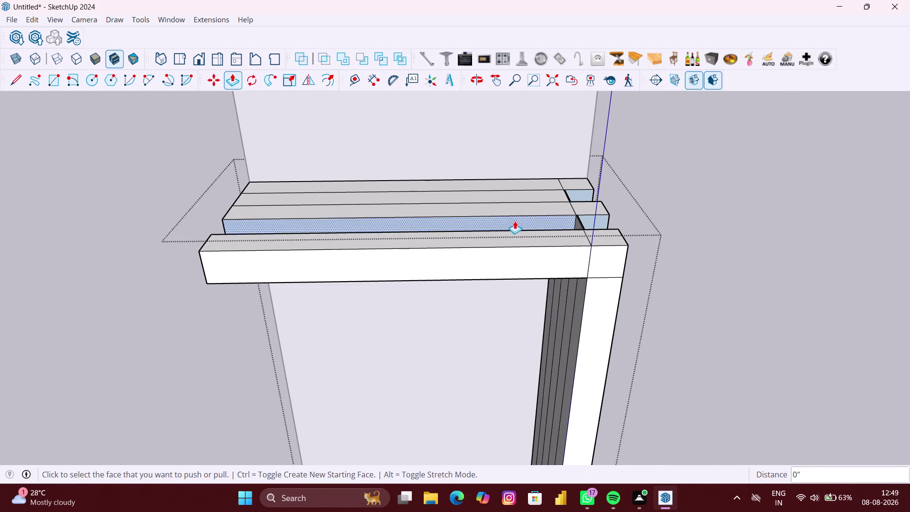
double_click(519, 202)
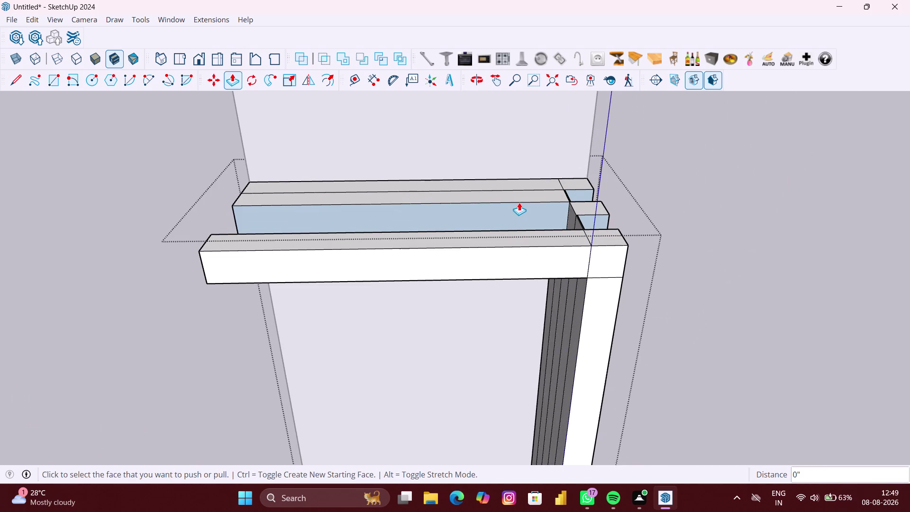
key(ctrl+z)
middle_drag(519, 203, 544, 264)
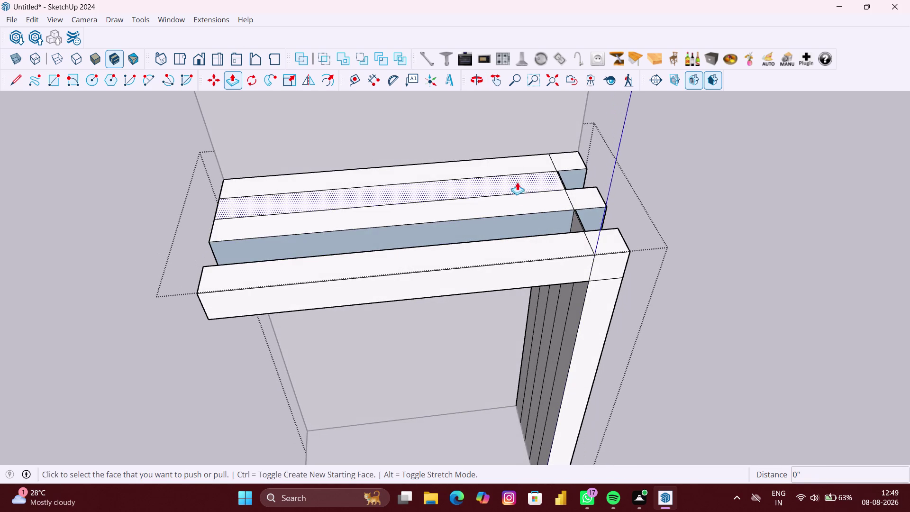
double_click(514, 178)
scroll(down, 3)
middle_drag(541, 231, 597, 206)
scroll(down, 3)
middle_drag(558, 309, 633, 217)
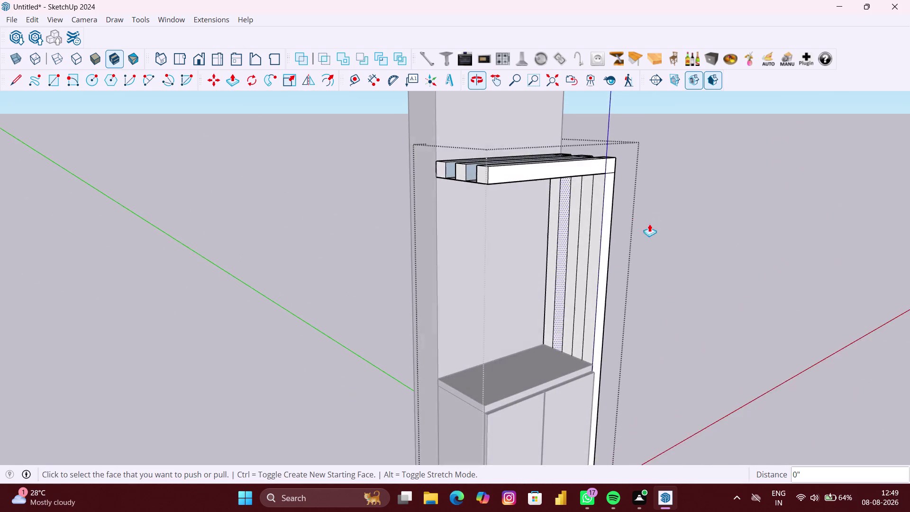
Orbit and zoom around the cabinet to view its front and slatted side.
scroll(down, 3)
middle_drag(723, 271, 632, 246)
scroll(down, 3)
middle_drag(745, 264, 681, 259)
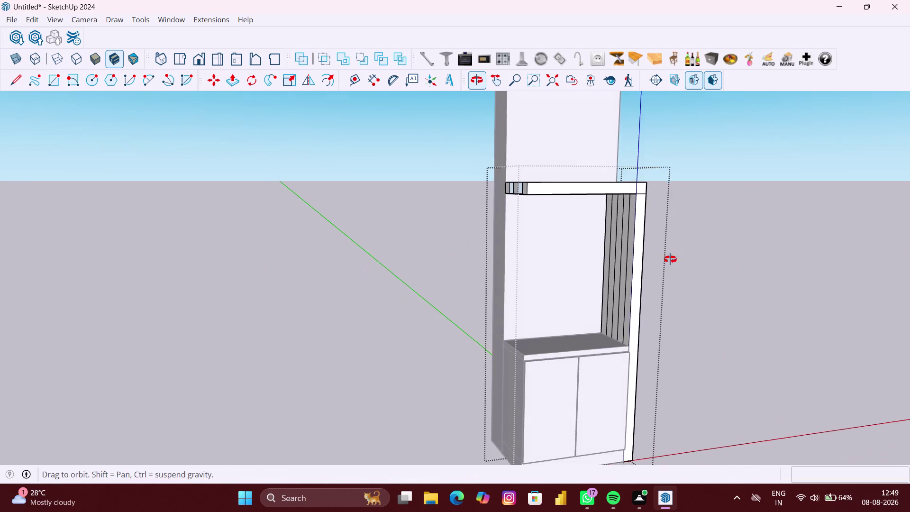
middle_drag(681, 260, 623, 260)
scroll(down, 3)
middle_drag(737, 317, 578, 303)
scroll(down, 3)
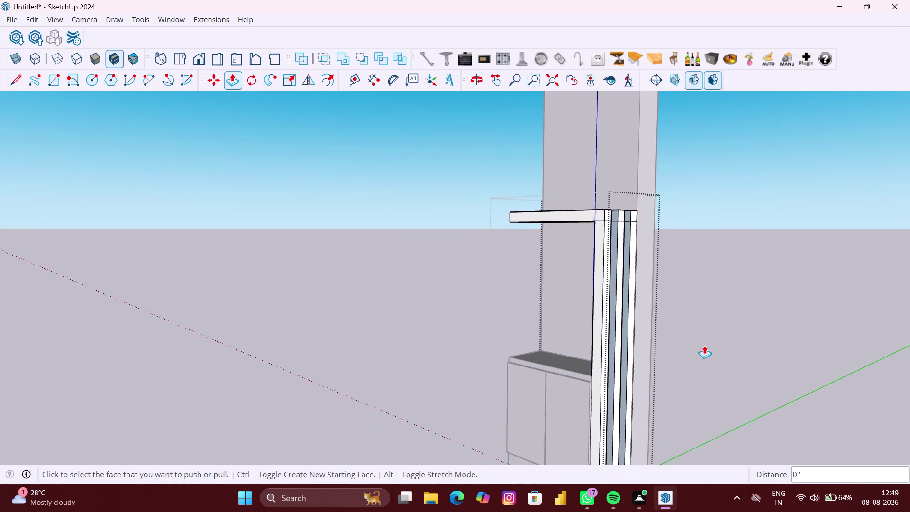
key(space)
click(715, 345)
Inspect the top slats, shelf and finished cabinet from the front.
scroll(down, 3)
middle_drag(716, 394, 742, 385)
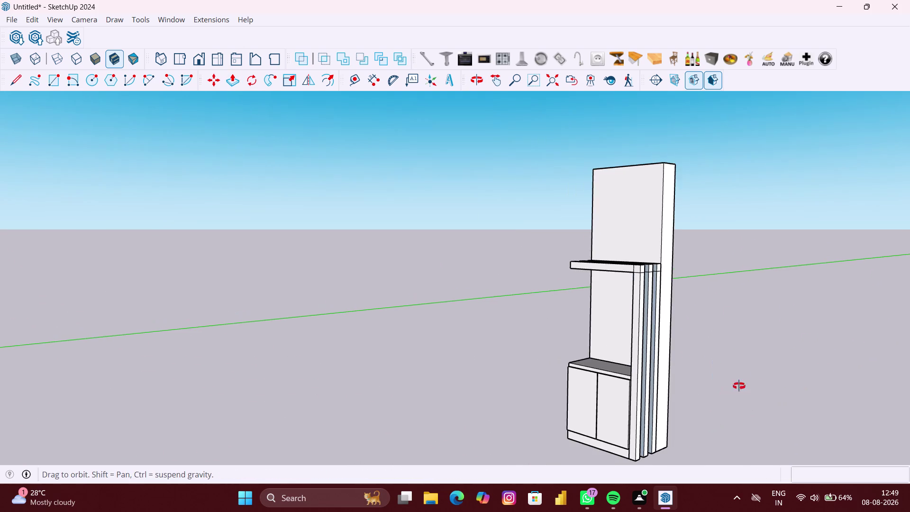
middle_drag(742, 385, 793, 356)
scroll(up, 3)
middle_drag(657, 401, 602, 406)
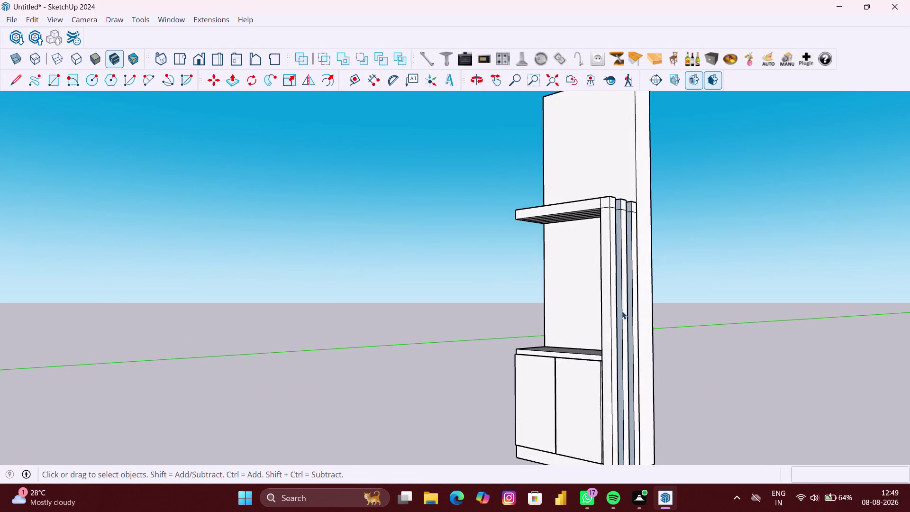
scroll(up, 3)
middle_drag(627, 266, 660, 345)
scroll(up, 3)
scroll(down, 3)
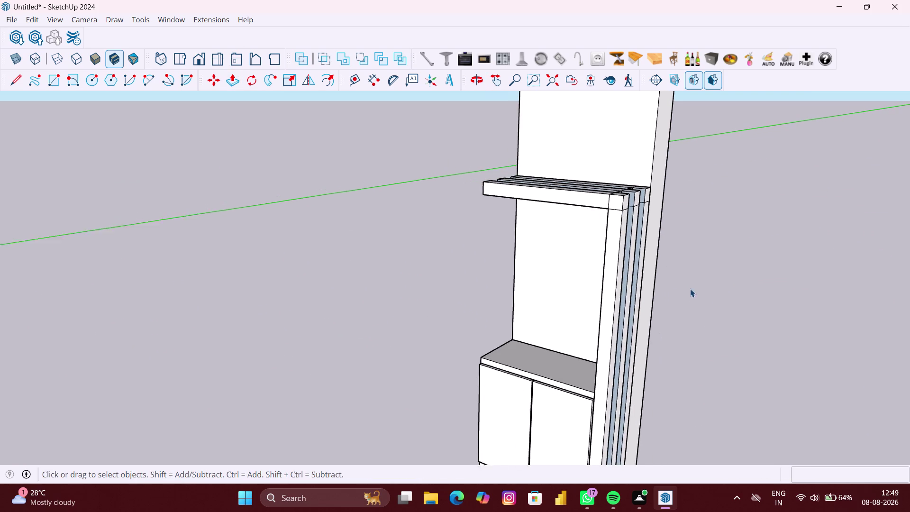
scroll(down, 3)
middle_drag(697, 319, 766, 334)
scroll(up, 3)
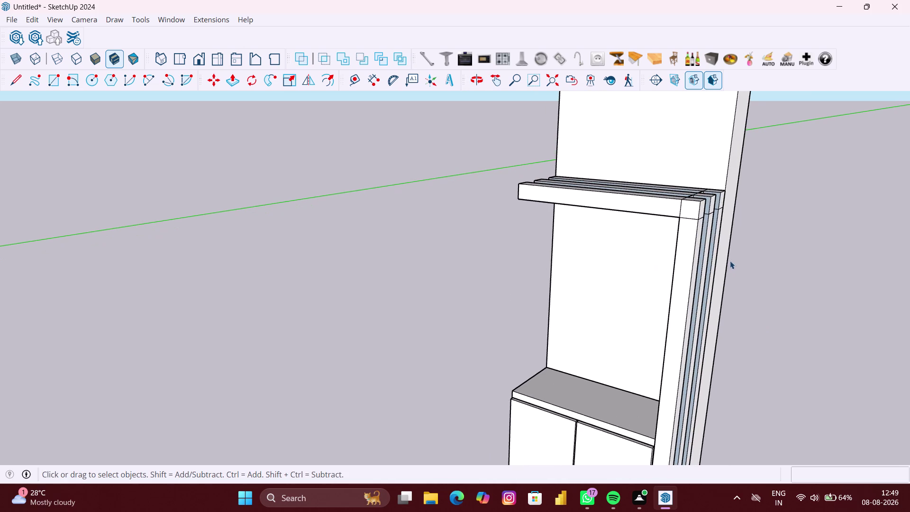
scroll(down, 3)
scroll(down, 3)
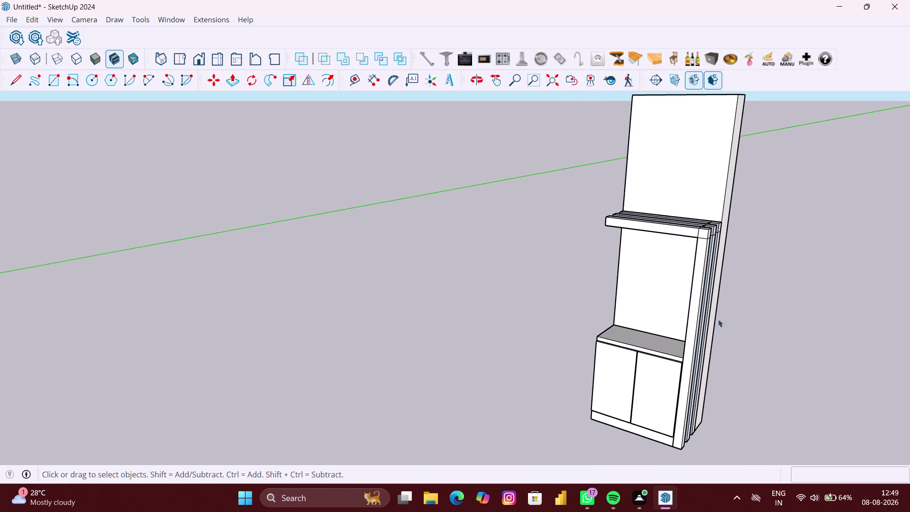
middle_drag(691, 380, 787, 354)
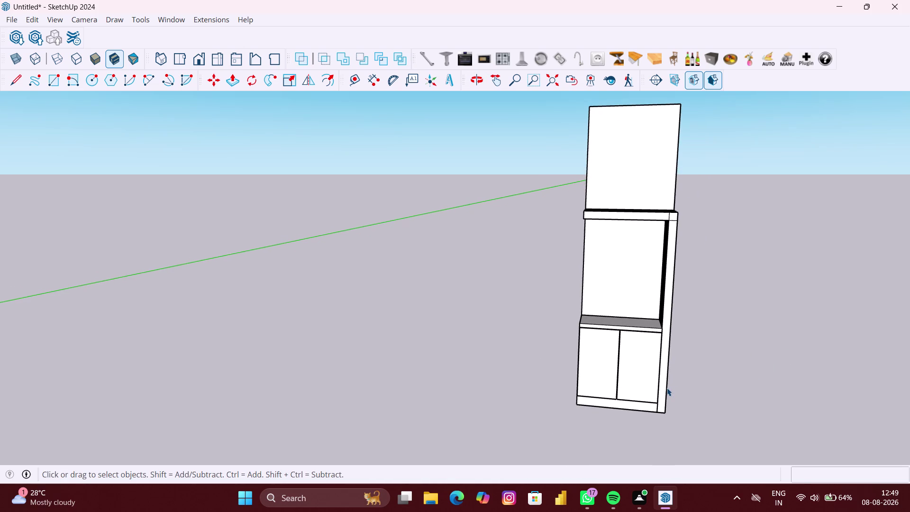
scroll(down, 3)
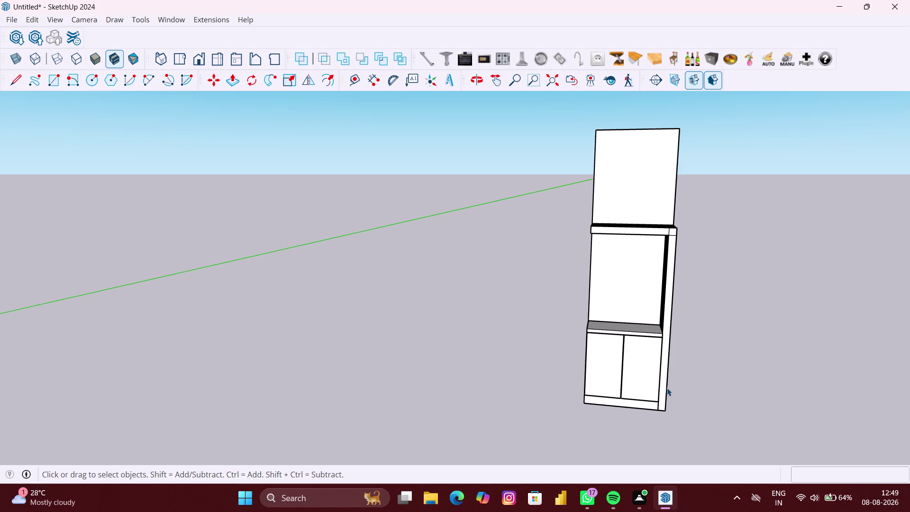
middle_click(667, 388)
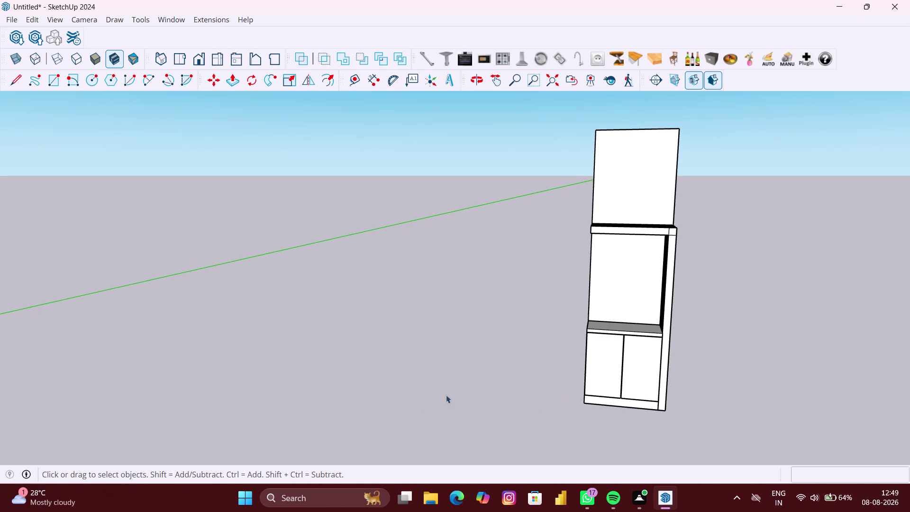
scroll(up, 3)
scroll(up, 3)
middle_drag(594, 384, 605, 372)
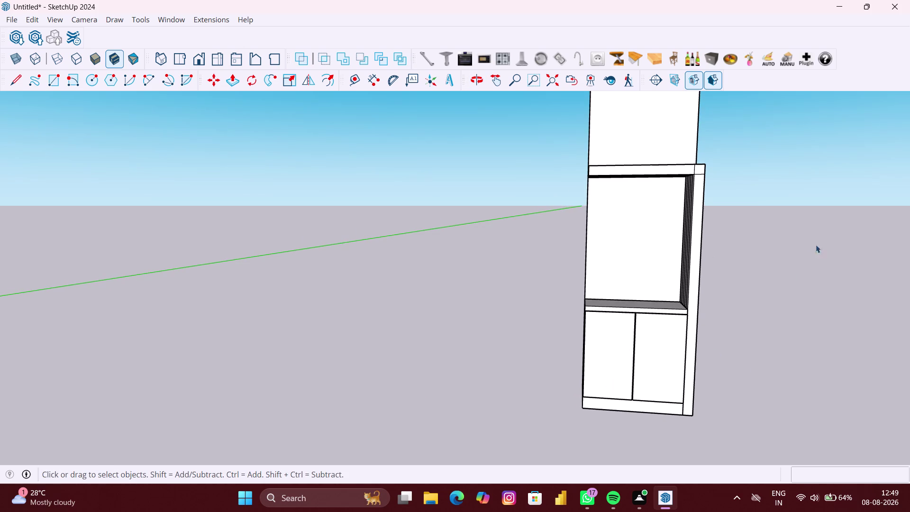
Paint the lower cabinet with Wood Bamboo from the Wood materials category.
key(b)
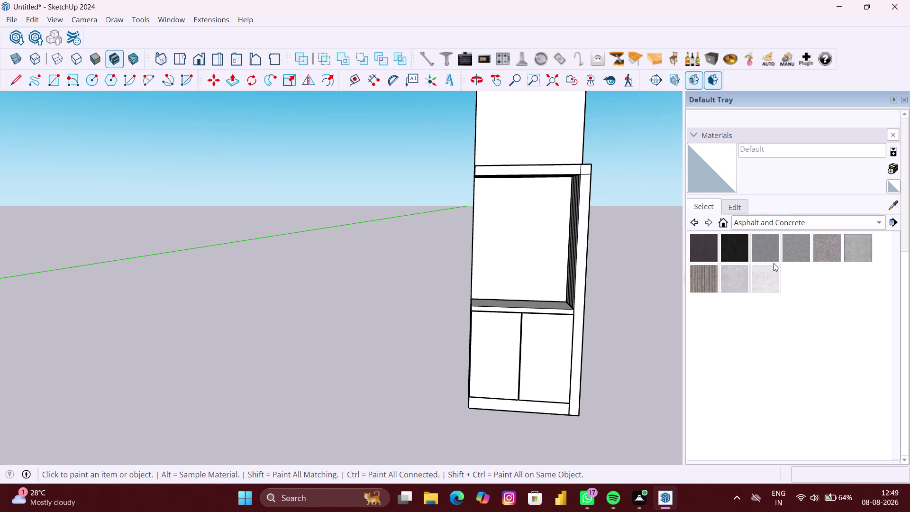
click(786, 217)
click(755, 371)
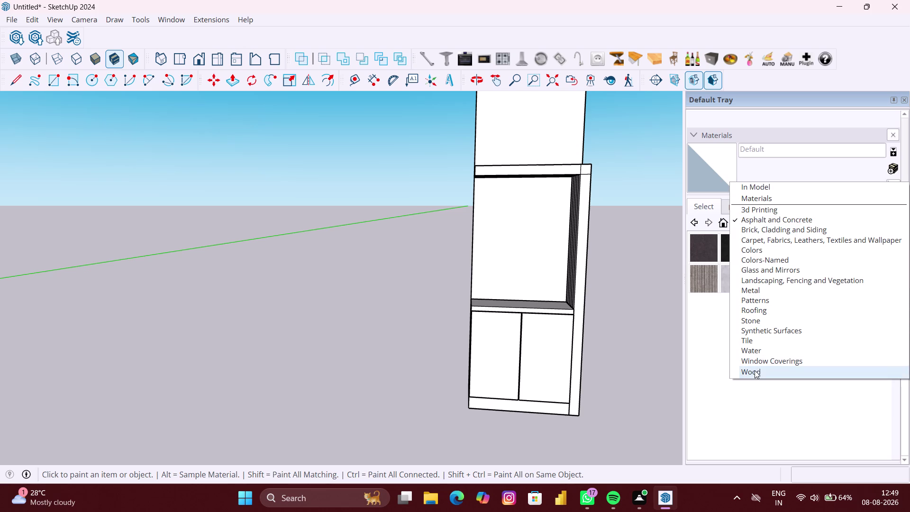
click(706, 251)
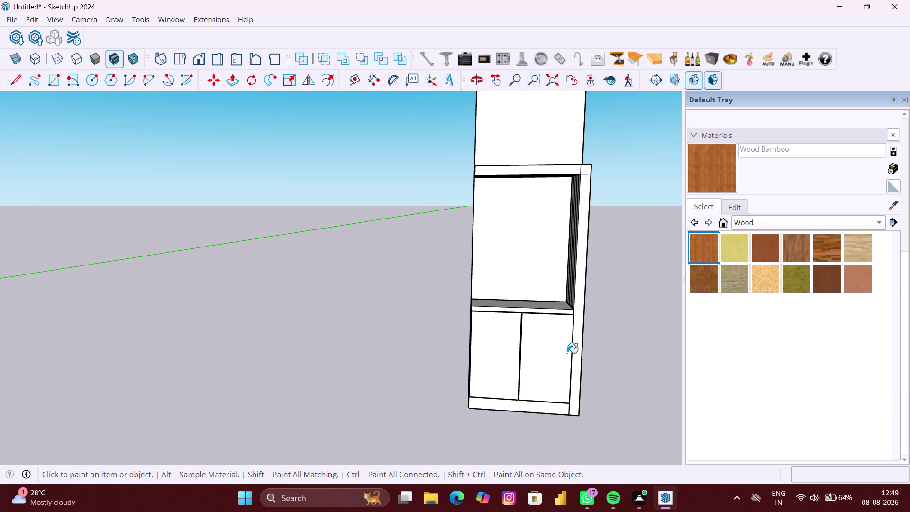
click(565, 354)
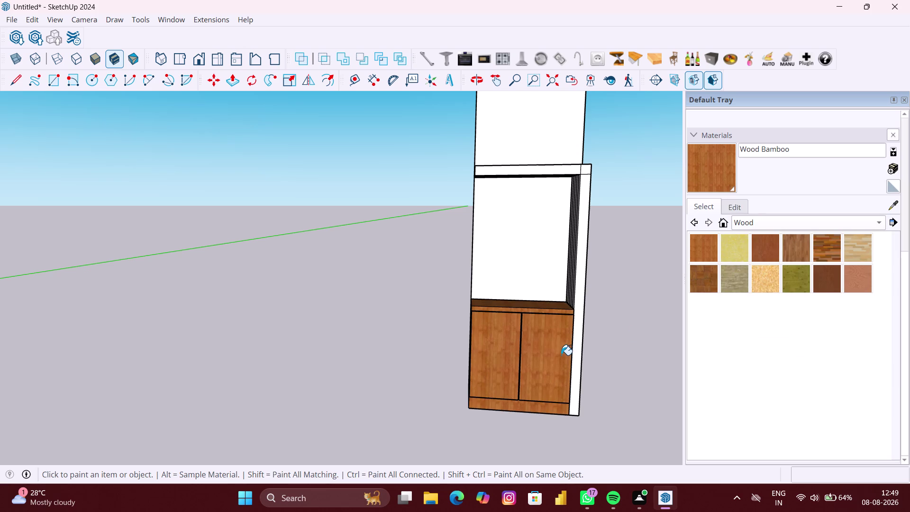
Repaint the doors, top shelf and side frame with Wood Board Cork.
click(735, 249)
click(563, 346)
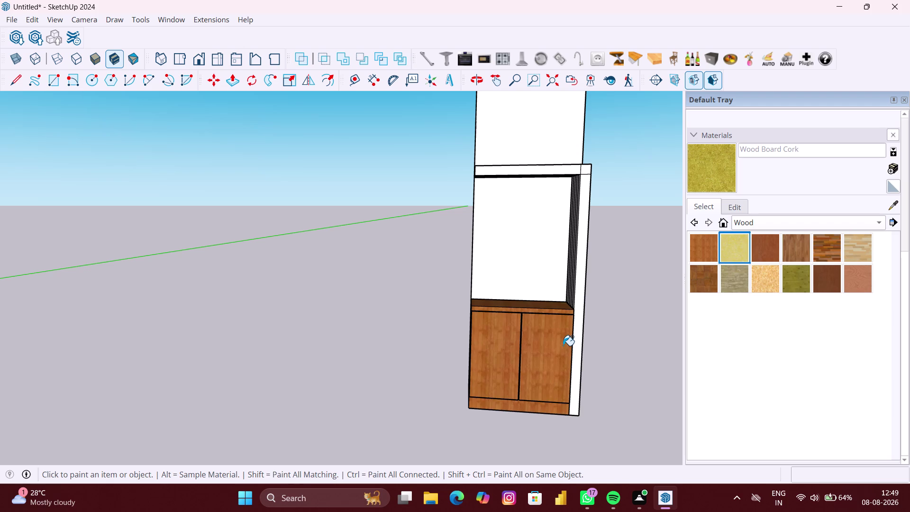
scroll(up, 3)
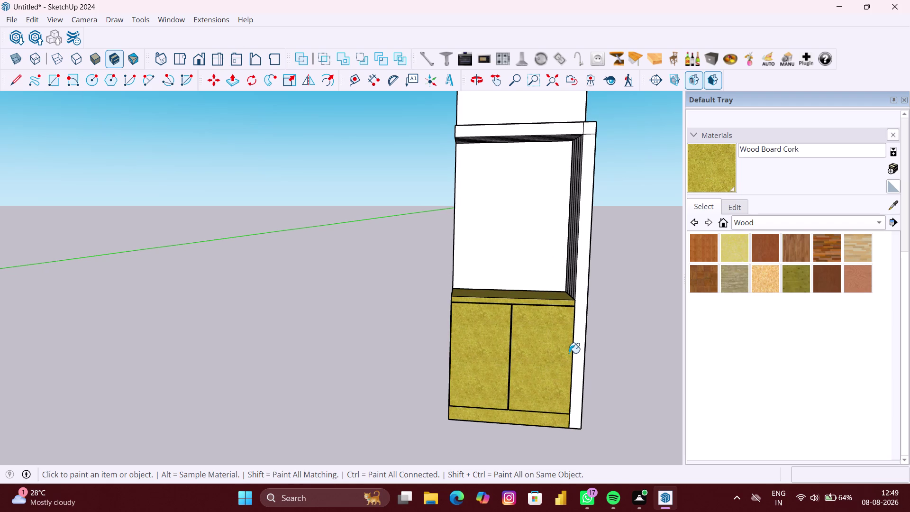
click(582, 350)
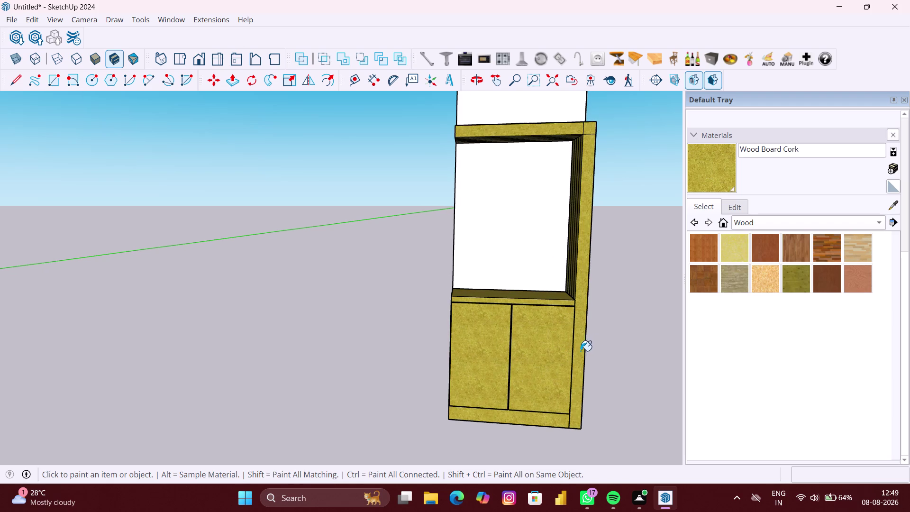
middle_drag(594, 348, 478, 349)
scroll(down, 3)
middle_drag(579, 352, 579, 352)
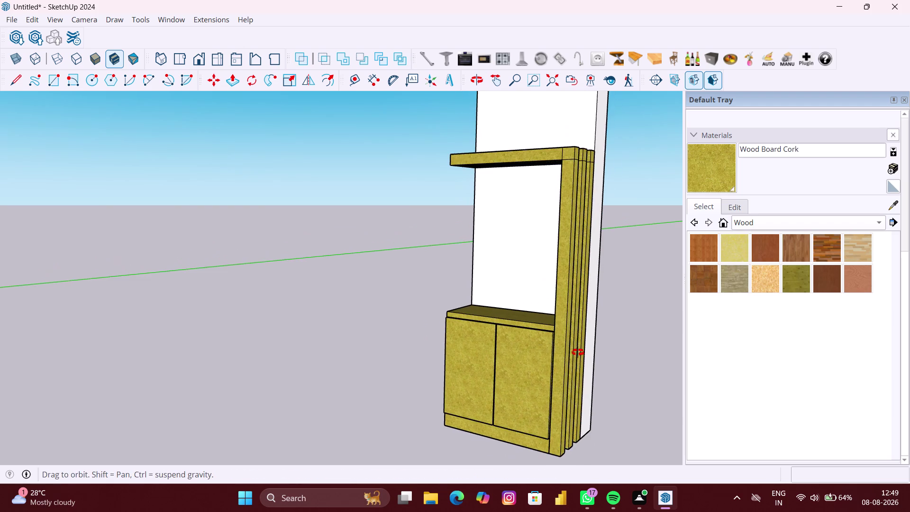
middle_drag(579, 352, 514, 353)
scroll(down, 3)
middle_drag(527, 355, 592, 342)
click(845, 225)
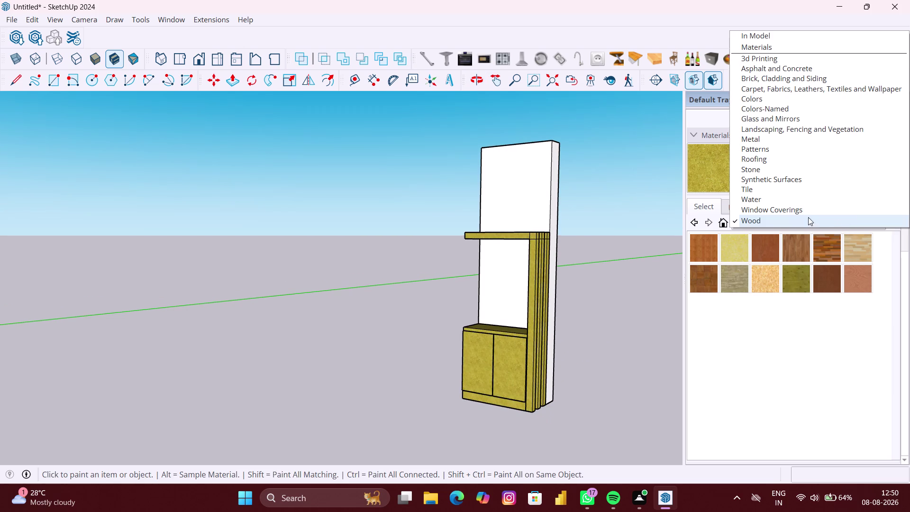
Switch to the Colors category and try blues I07 and I06 on the back wall.
click(762, 97)
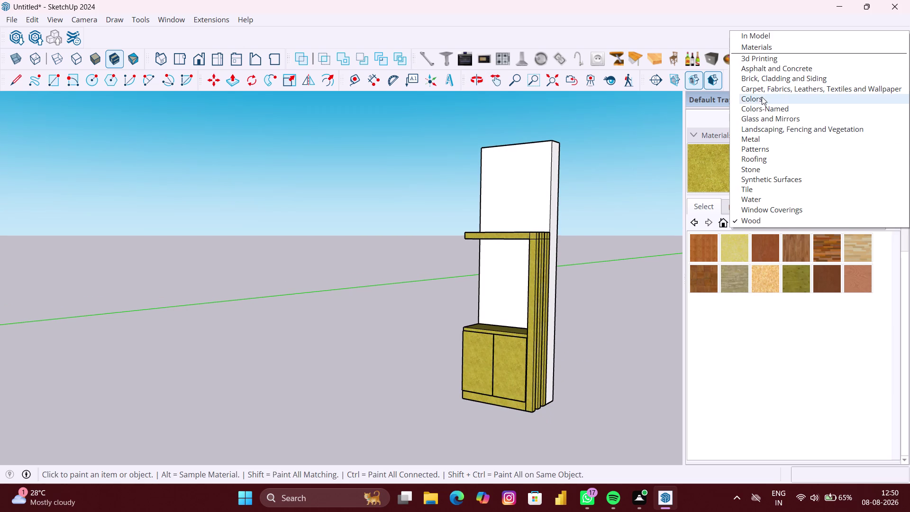
scroll(down, 3)
scroll(down, 3)
scroll(down, 3)
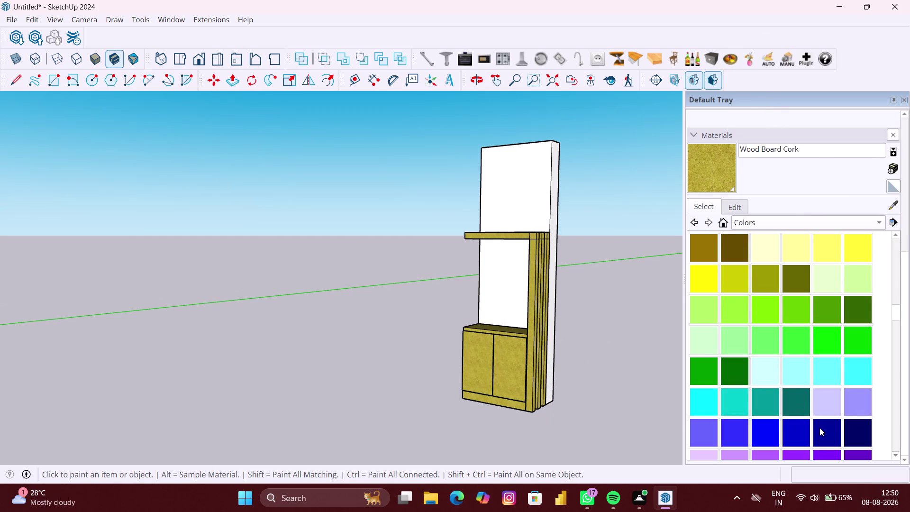
click(827, 432)
click(547, 203)
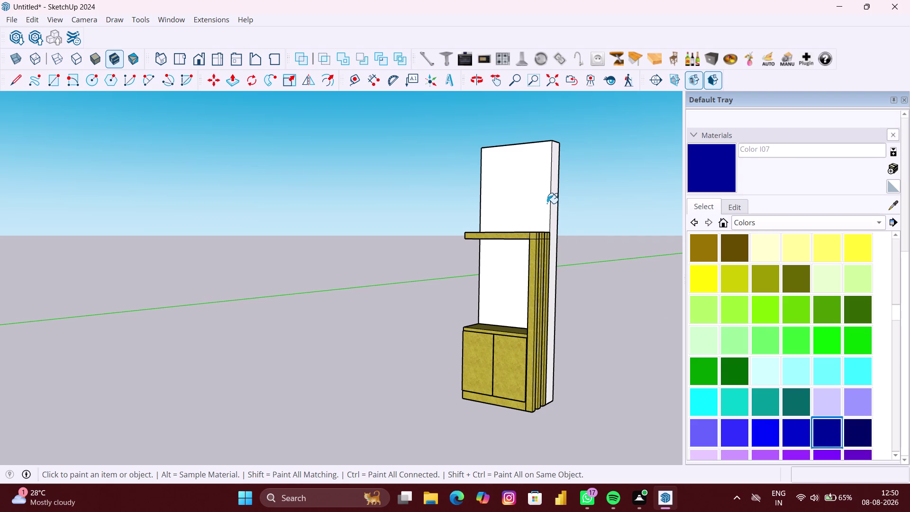
scroll(down, 3)
middle_drag(565, 292, 653, 304)
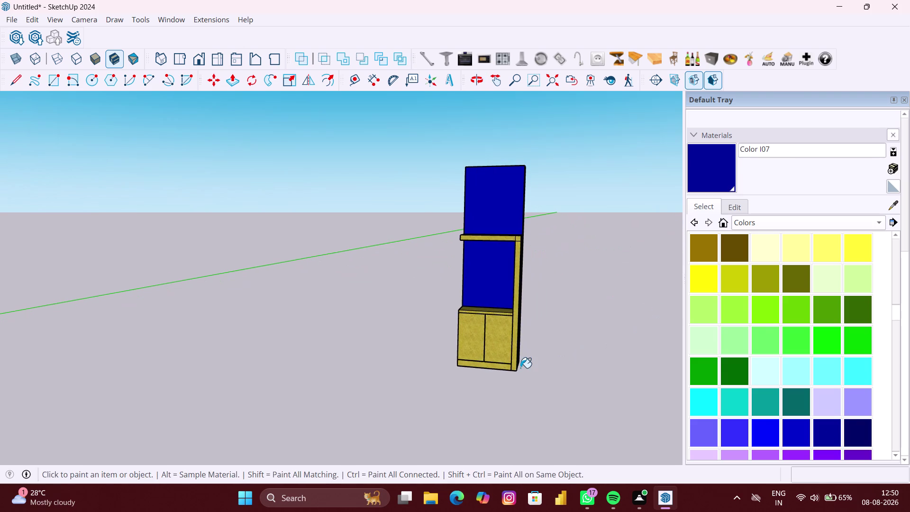
click(806, 435)
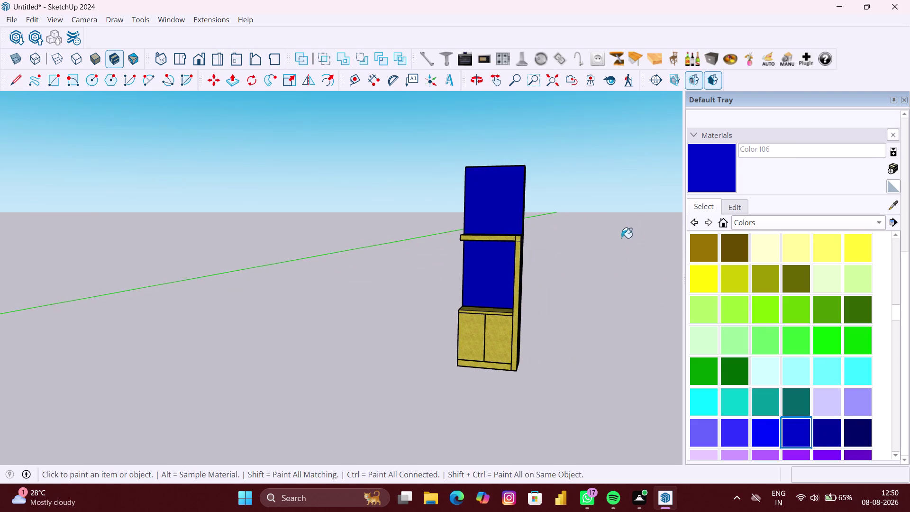
click(484, 185)
Paint the back wall teal with Color H07 and return to selecting.
middle_drag(500, 222, 505, 221)
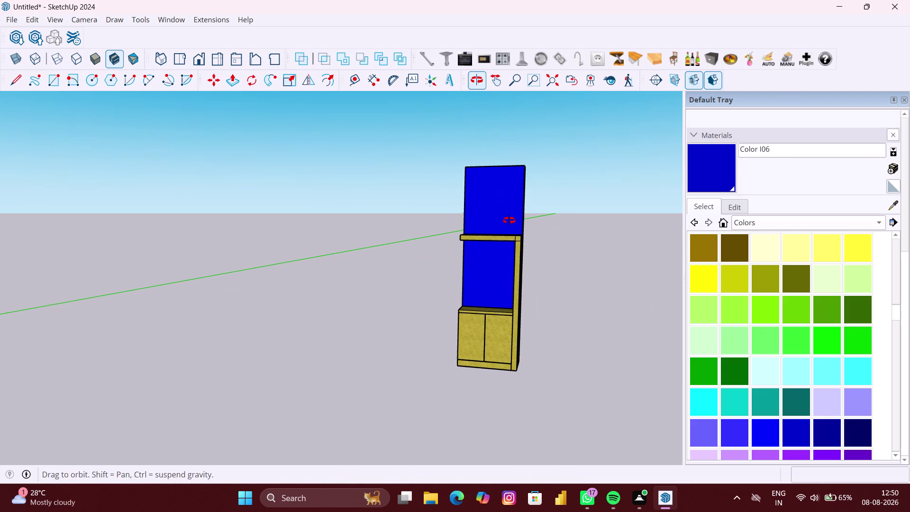
middle_drag(505, 221, 524, 223)
click(761, 394)
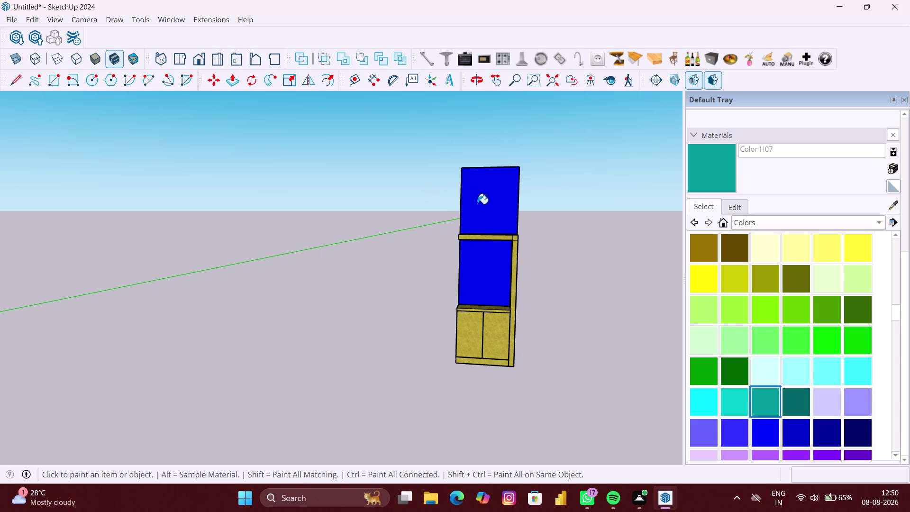
click(483, 204)
scroll(down, 3)
key(space)
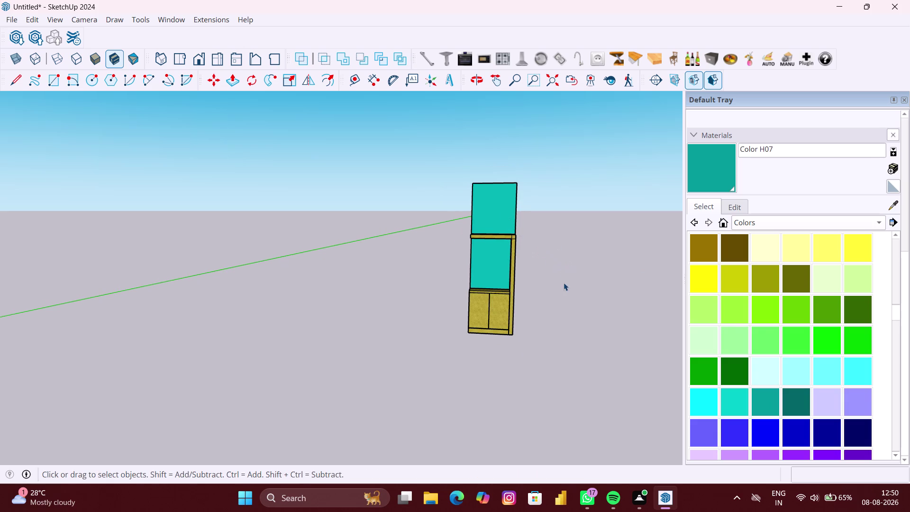
scroll(up, 3)
middle_drag(526, 293, 555, 288)
scroll(up, 3)
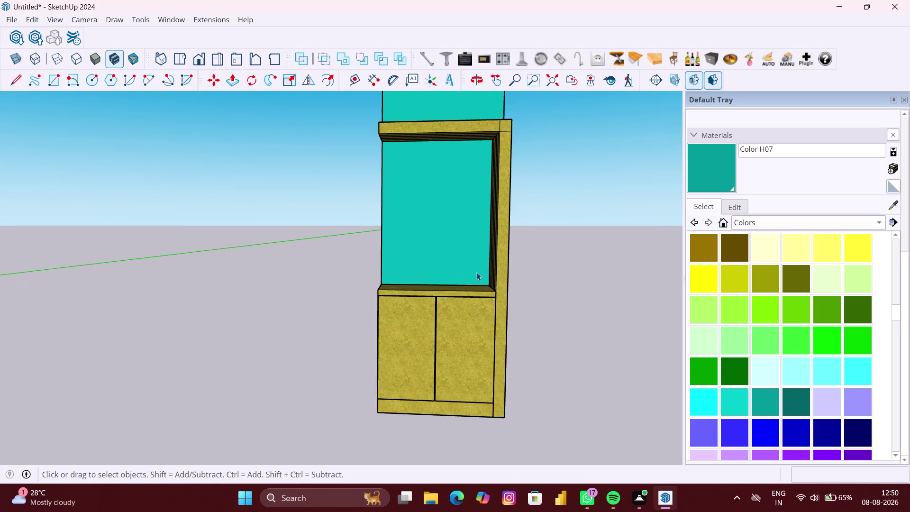
middle_drag(474, 273, 471, 282)
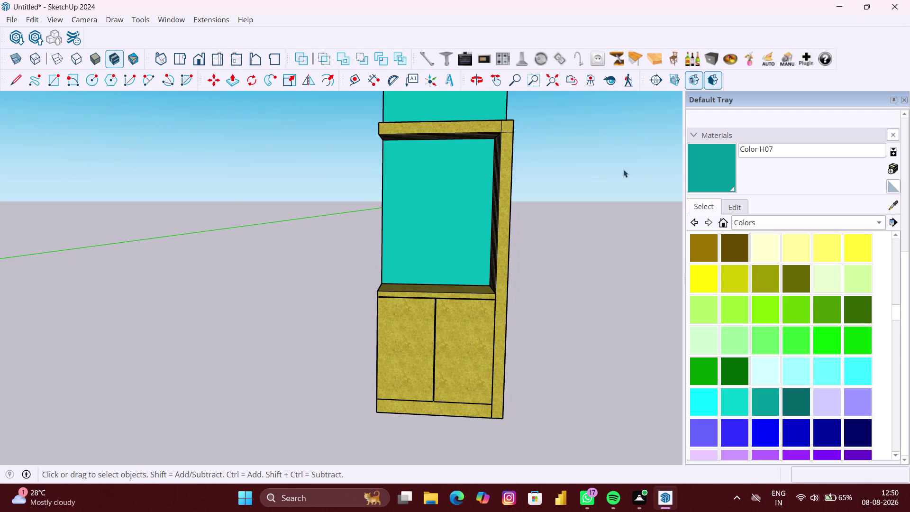
scroll(down, 3)
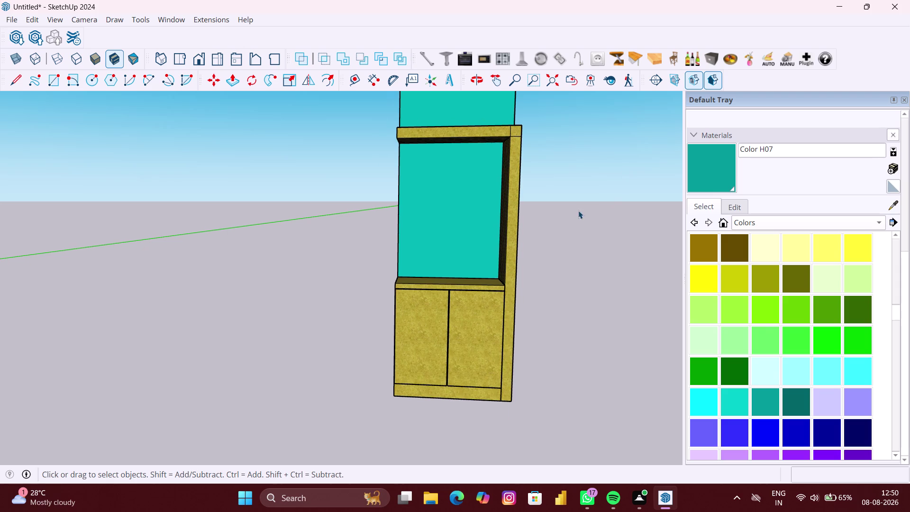
middle_drag(579, 211, 581, 214)
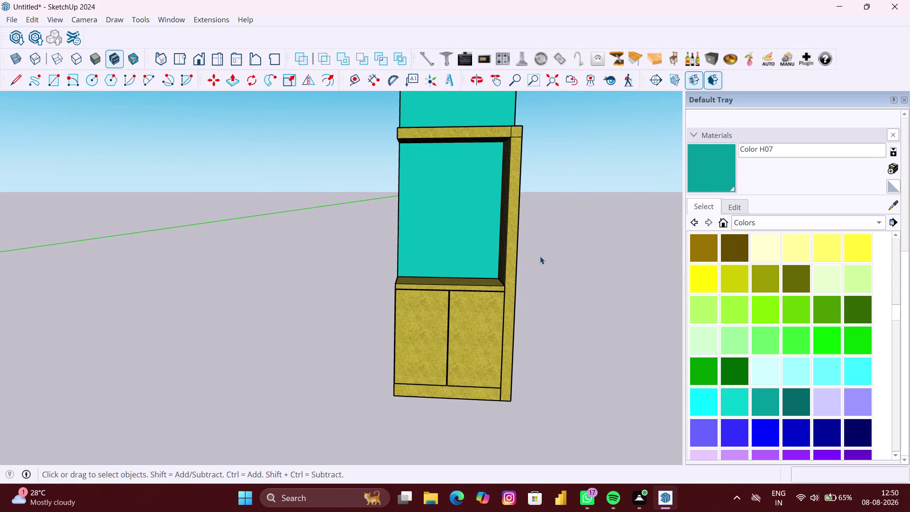
scroll(down, 3)
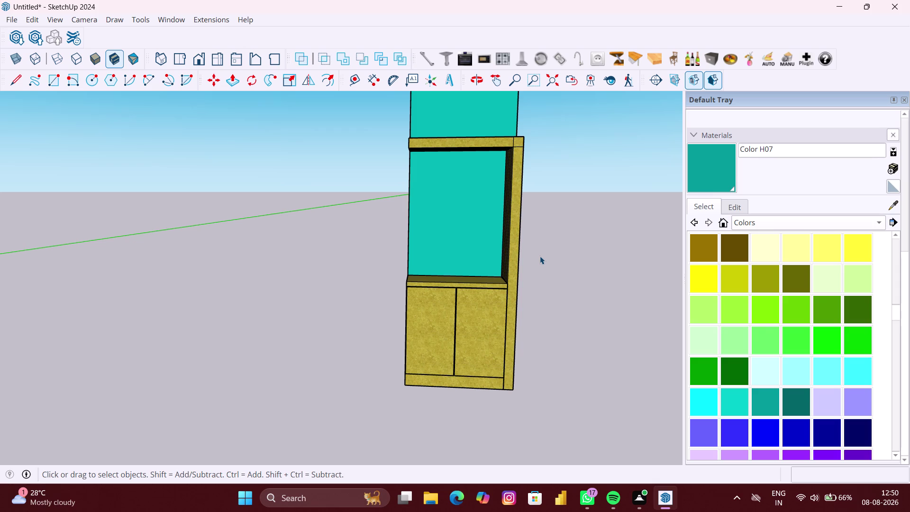
scroll(down, 3)
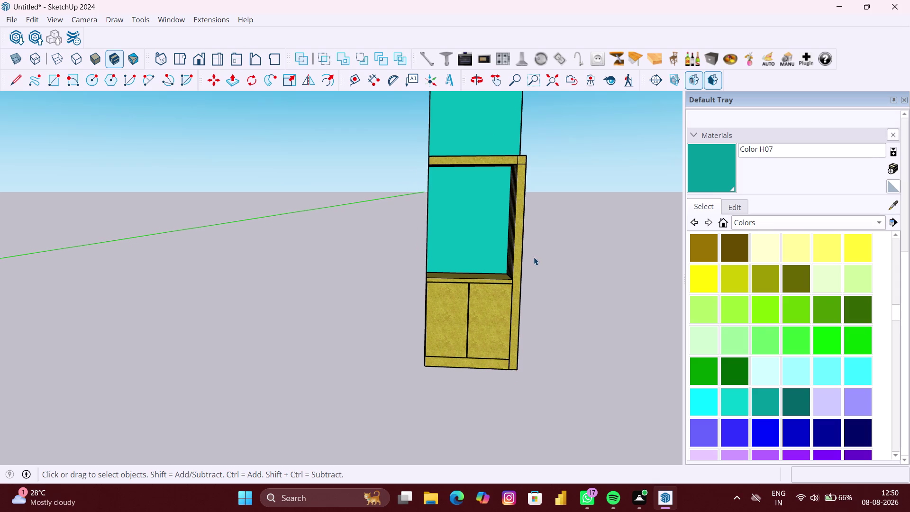
scroll(up, 3)
middle_drag(493, 247, 505, 245)
scroll(up, 3)
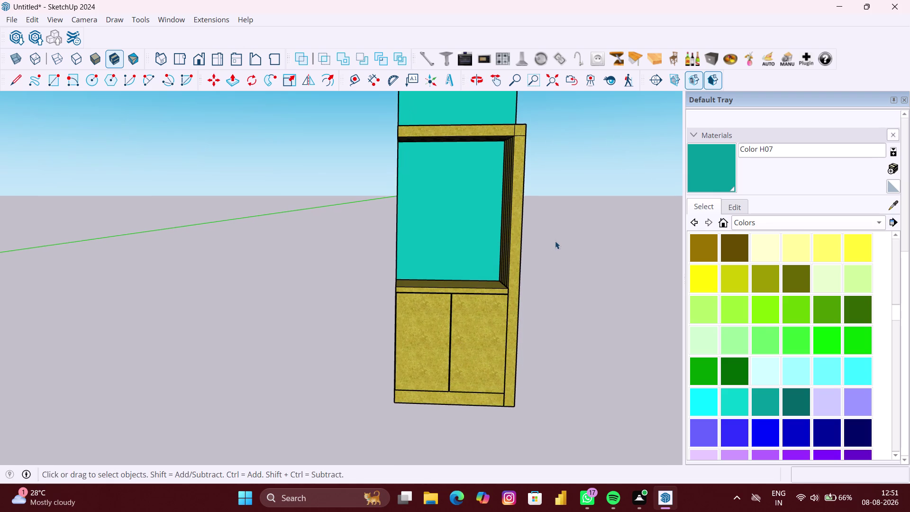
middle_drag(555, 241, 455, 248)
scroll(down, 3)
middle_click(563, 260)
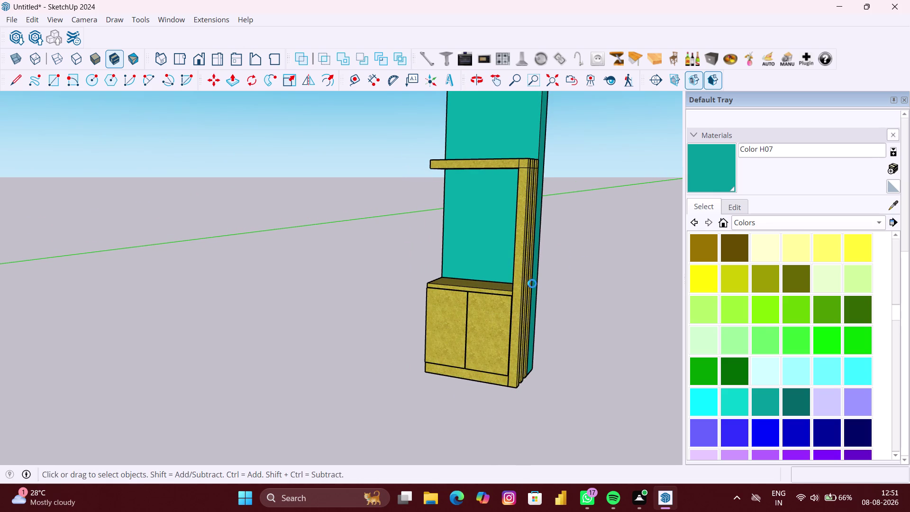
Open the teal wall group and push/pull one side to widen the wall.
scroll(up, 3)
click(534, 284)
double_click(535, 284)
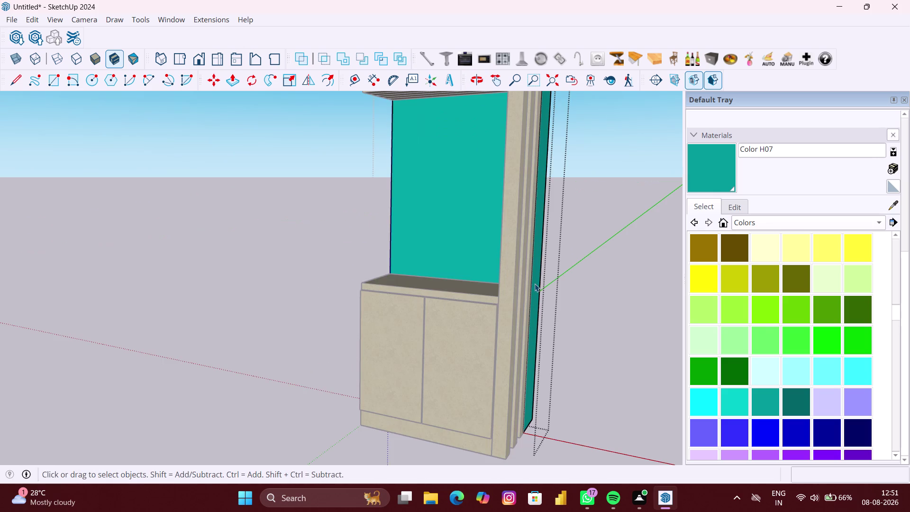
key(p)
scroll(up, 3)
click(538, 282)
scroll(down, 3)
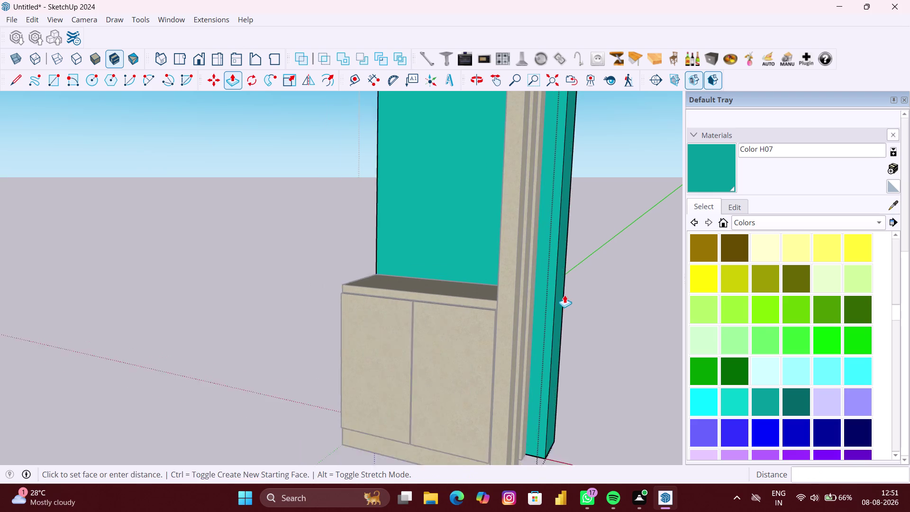
scroll(down, 3)
click(630, 312)
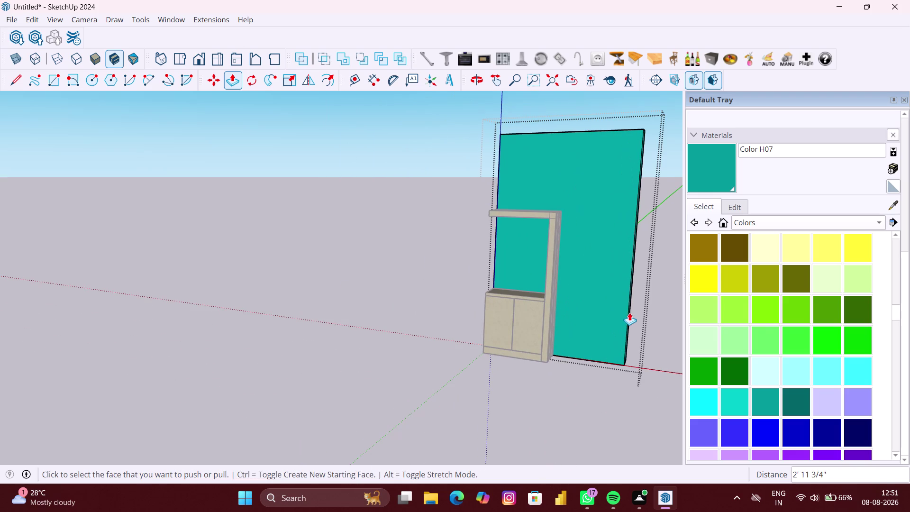
Extend the wall's other side by the same amount.
middle_drag(501, 298, 744, 295)
scroll(up, 3)
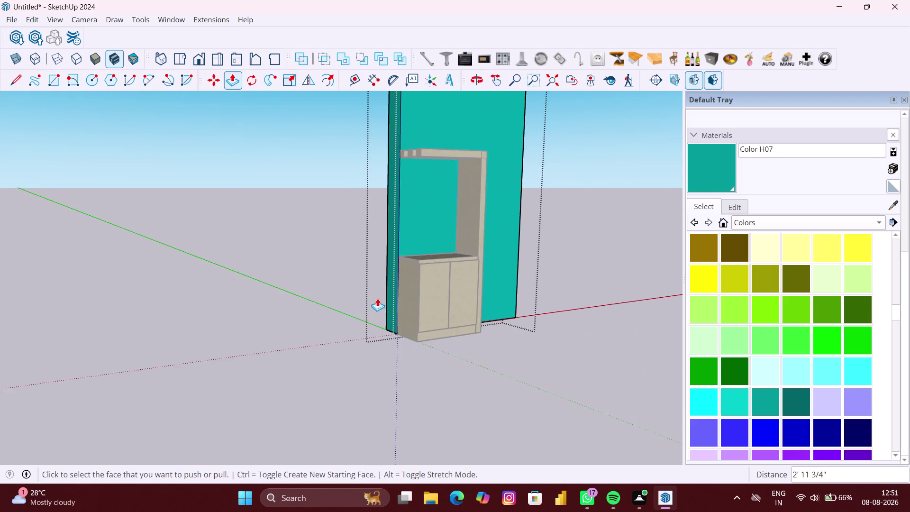
scroll(up, 3)
double_click(396, 294)
scroll(down, 3)
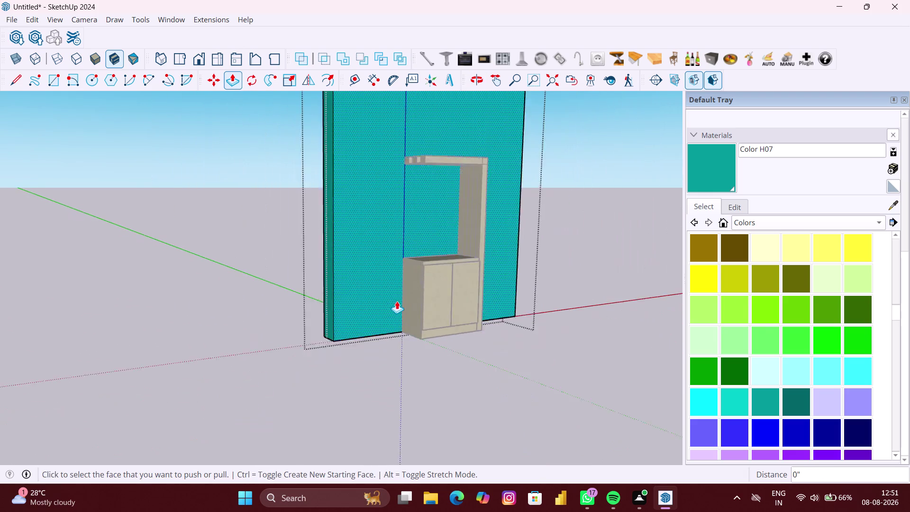
scroll(down, 3)
Orbit and zoom to see the teal wall and cork cabinet front-on.
middle_drag(453, 326, 336, 327)
key(space)
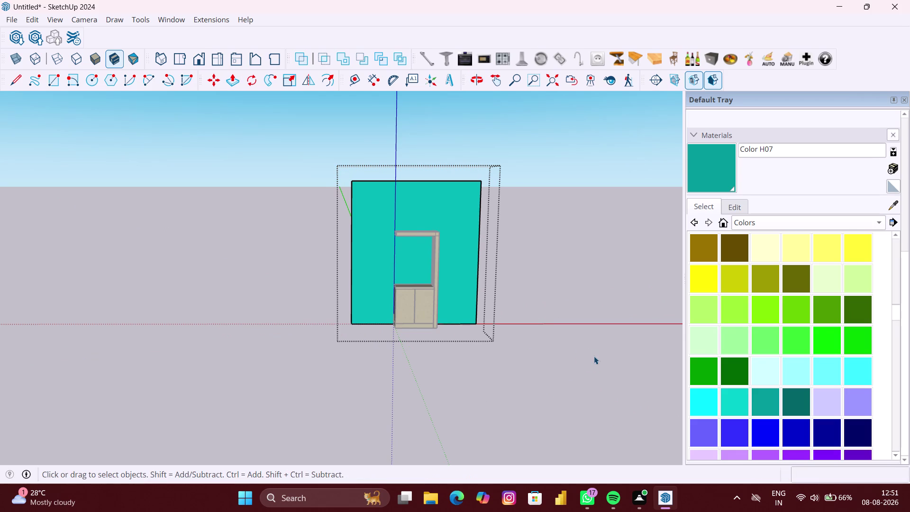
click(594, 356)
scroll(up, 3)
middle_drag(447, 323, 420, 307)
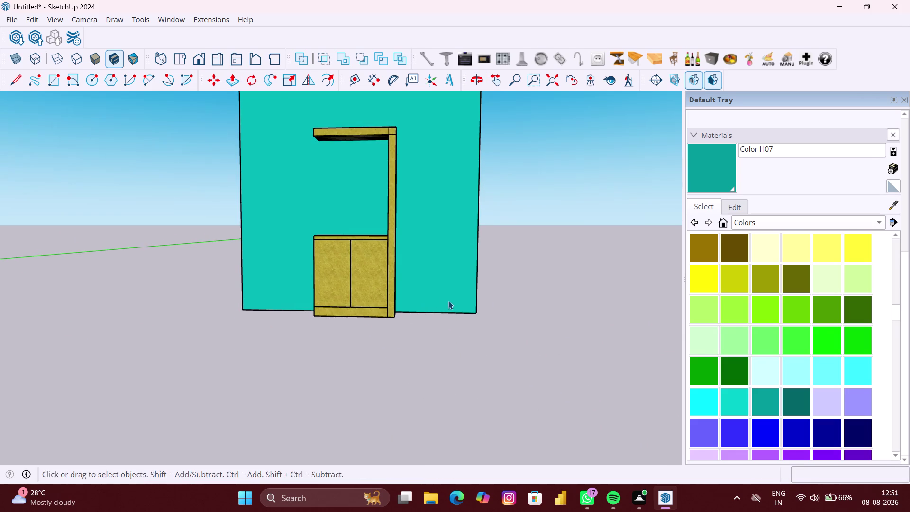
middle_drag(450, 300, 447, 358)
scroll(up, 3)
scroll(up, 3)
middle_drag(414, 317, 428, 304)
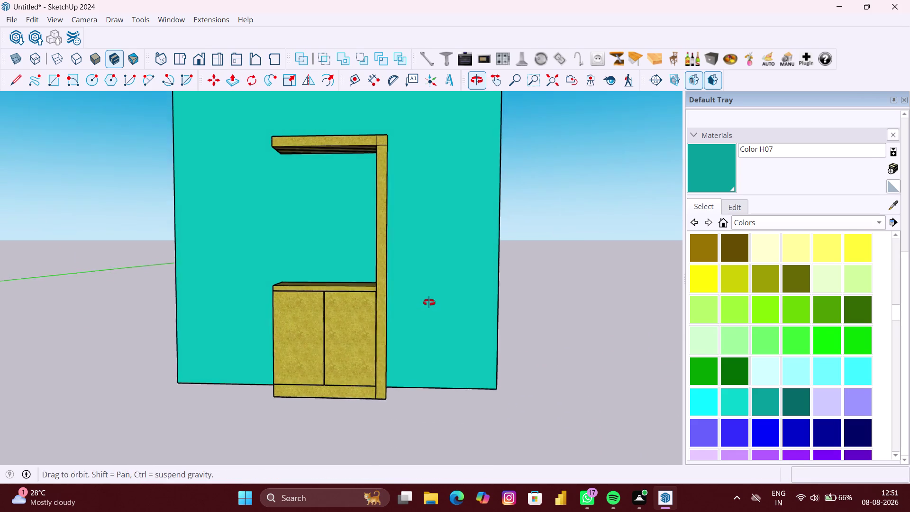
middle_drag(427, 303, 432, 300)
scroll(up, 3)
scroll(up, 3)
scroll(up, 3)
scroll(down, 3)
scroll(down, 3)
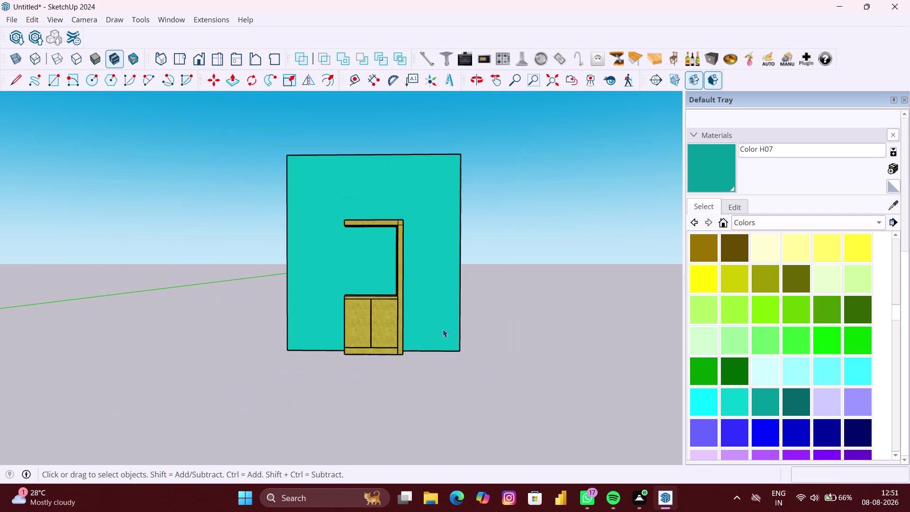
scroll(down, 3)
Group the teal wall and draw a floor rectangle out from its base.
right_click(506, 361)
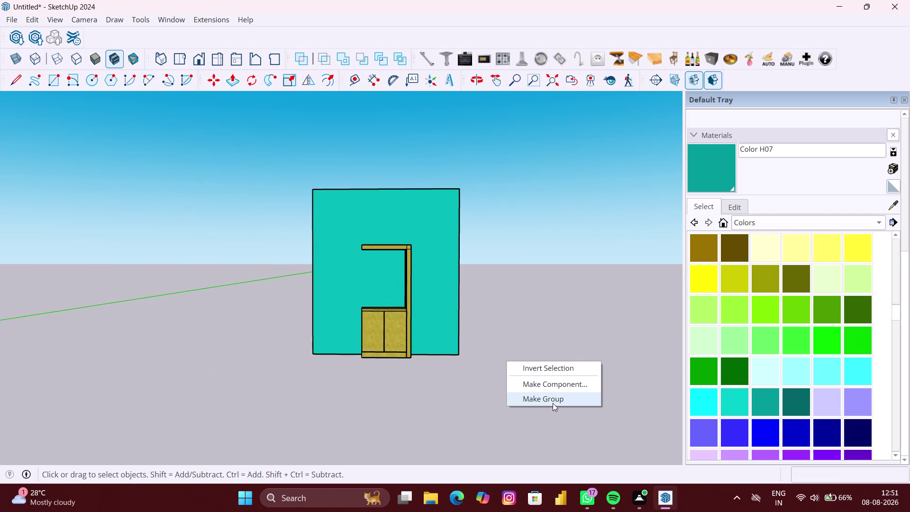
click(553, 403)
middle_drag(408, 385, 402, 467)
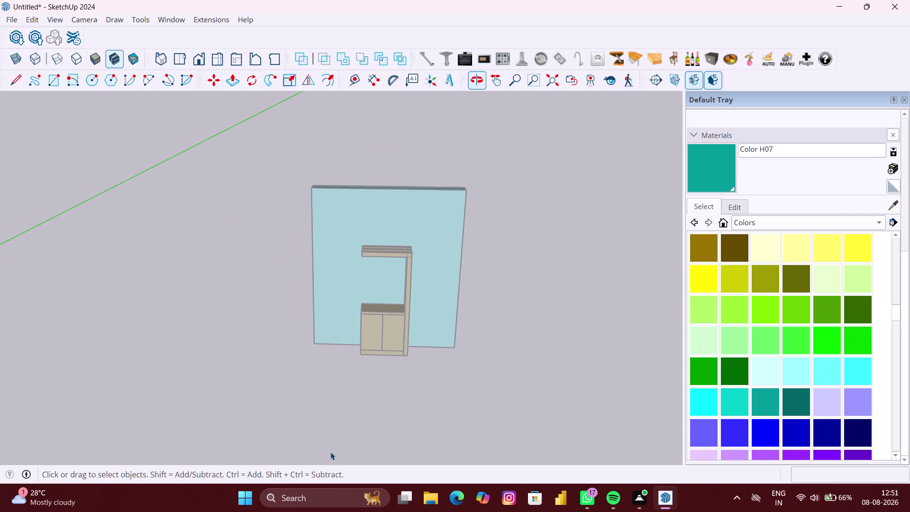
key(r)
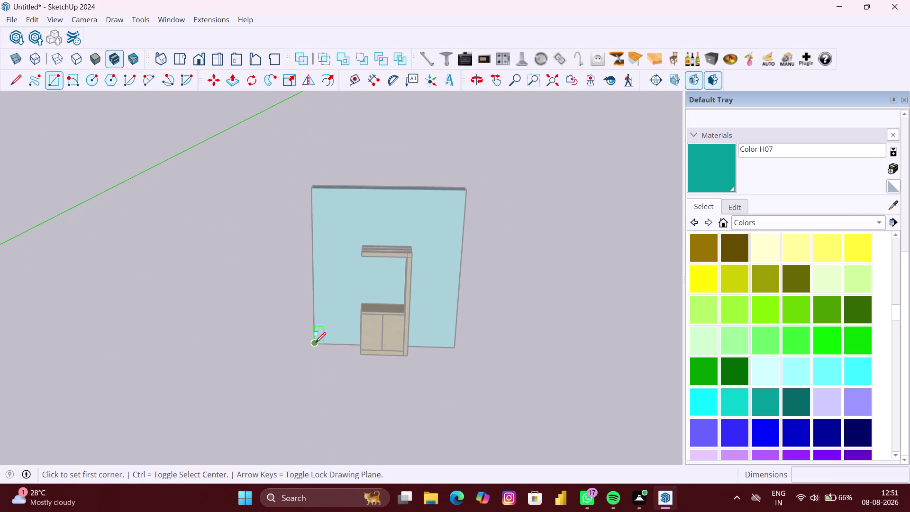
click(315, 343)
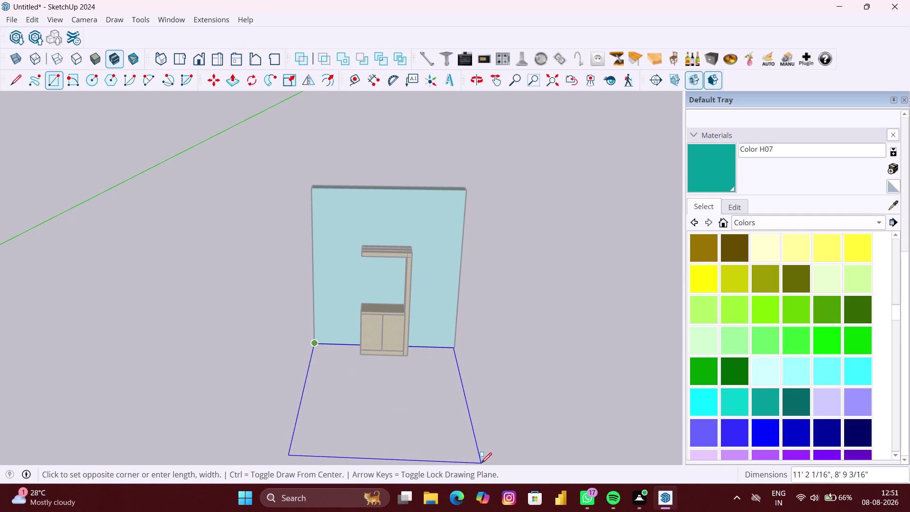
click(481, 463)
Push/pull the floor rectangle up 6 inches into a slab.
scroll(down, 3)
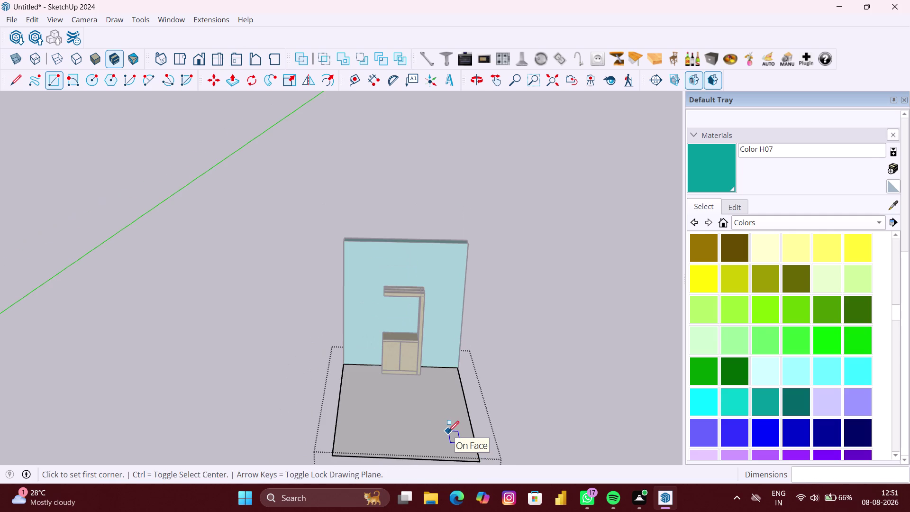
key(p)
middle_click(445, 427)
middle_drag(443, 426, 410, 371)
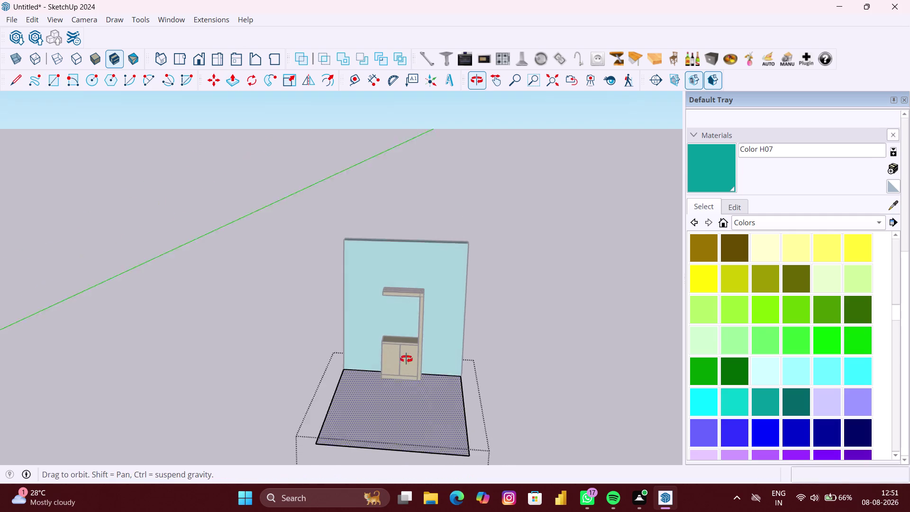
middle_drag(410, 371, 406, 359)
click(441, 400)
key(6)
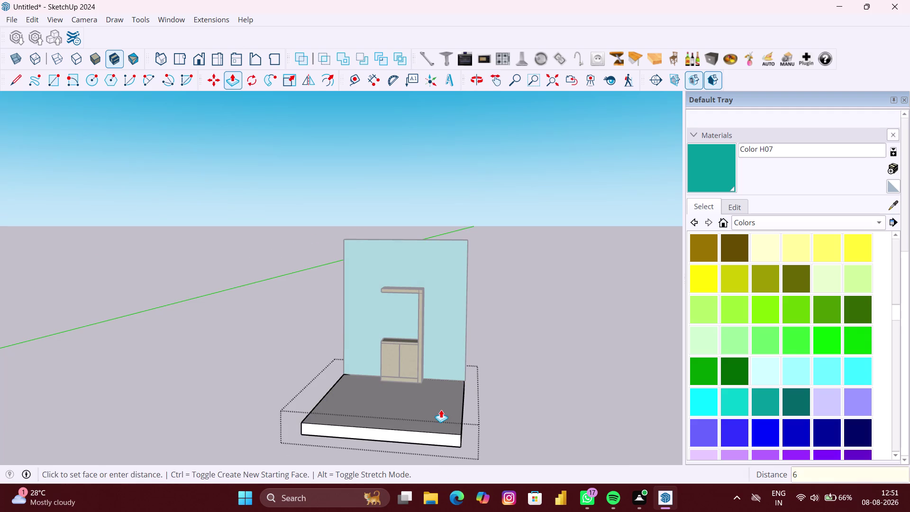
key(shift+quotedbl)
key(Return)
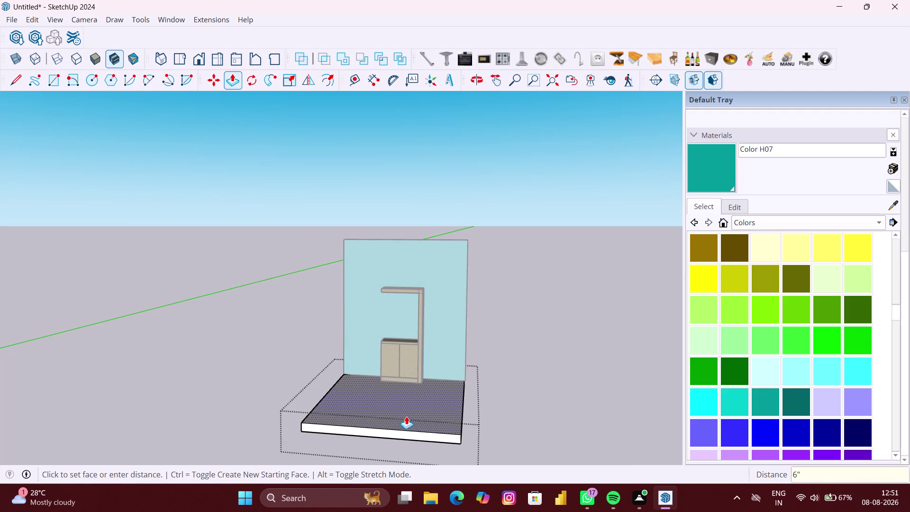
Orbit and zoom to inspect the slab's side and corner by the wall.
scroll(down, 3)
middle_drag(532, 394, 346, 404)
scroll(up, 3)
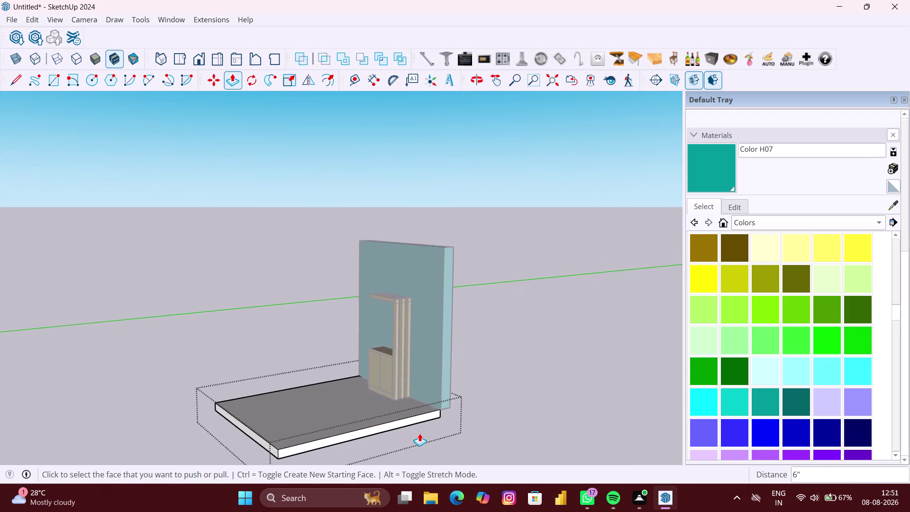
scroll(up, 3)
middle_drag(436, 425, 294, 416)
scroll(up, 3)
middle_drag(407, 425, 390, 410)
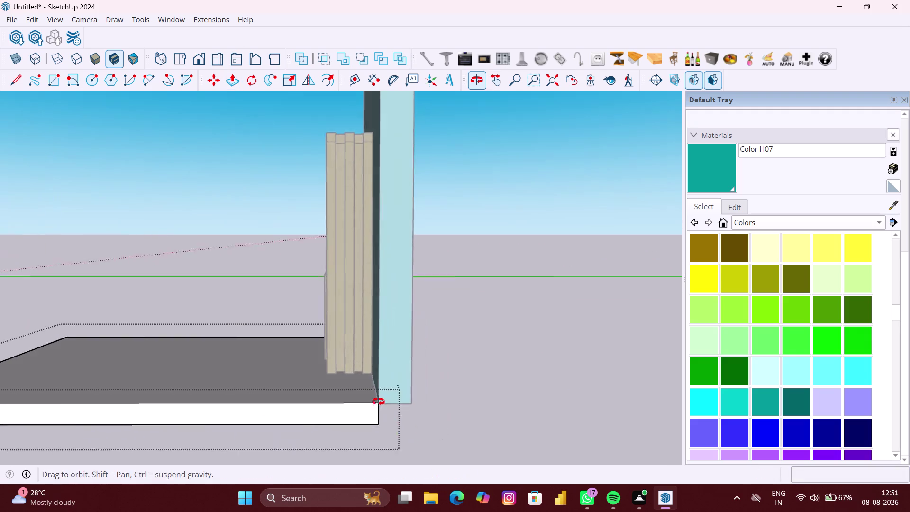
middle_drag(390, 410, 289, 364)
Push/Pull one side face of the floor slab out to the wall's end.
click(285, 361)
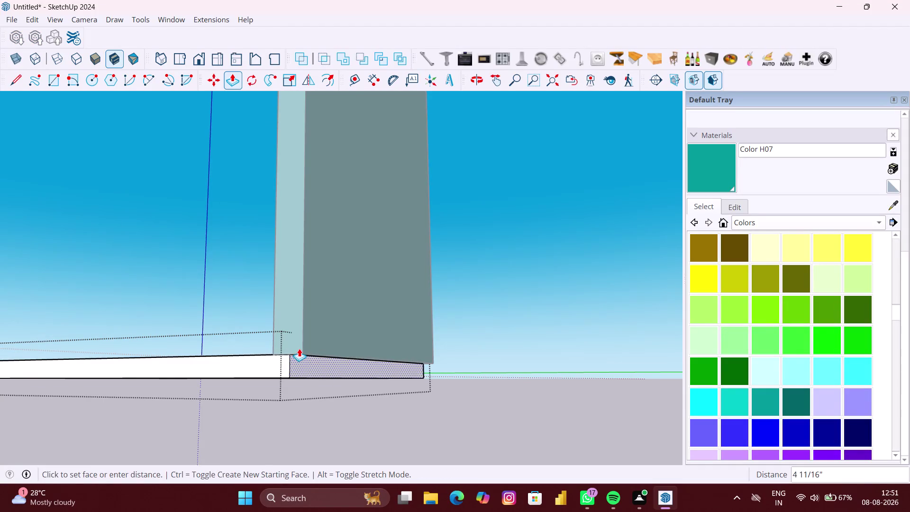
click(303, 347)
scroll(down, 3)
middle_drag(286, 360, 331, 450)
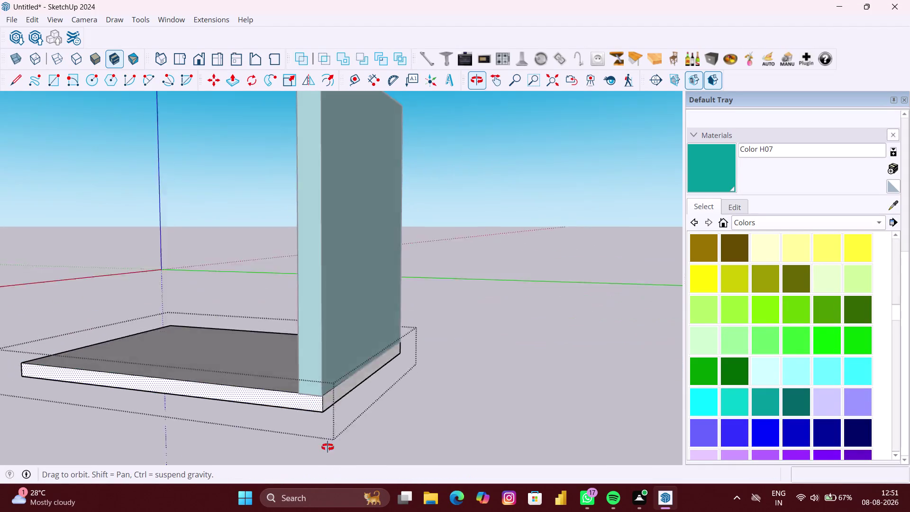
middle_drag(331, 450, 403, 488)
scroll(down, 3)
scroll(down, 3)
middle_drag(327, 419, 363, 420)
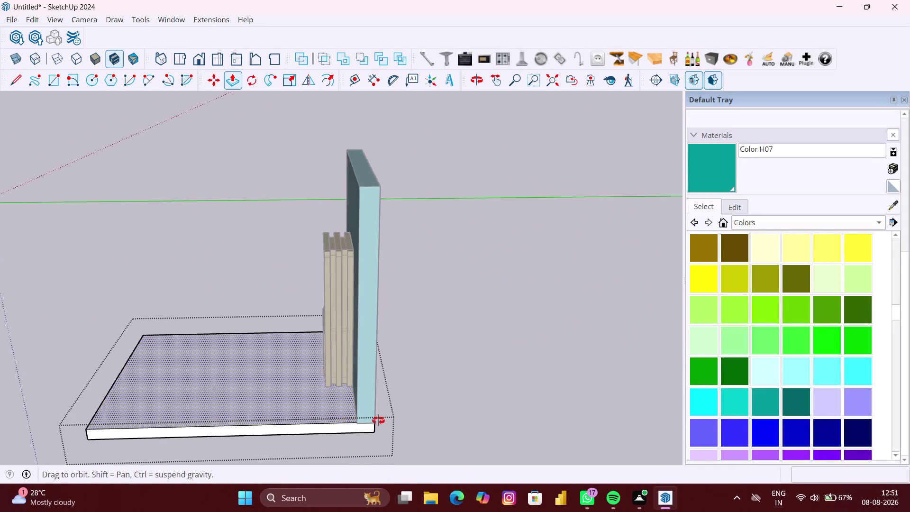
middle_drag(364, 419, 466, 428)
scroll(up, 3)
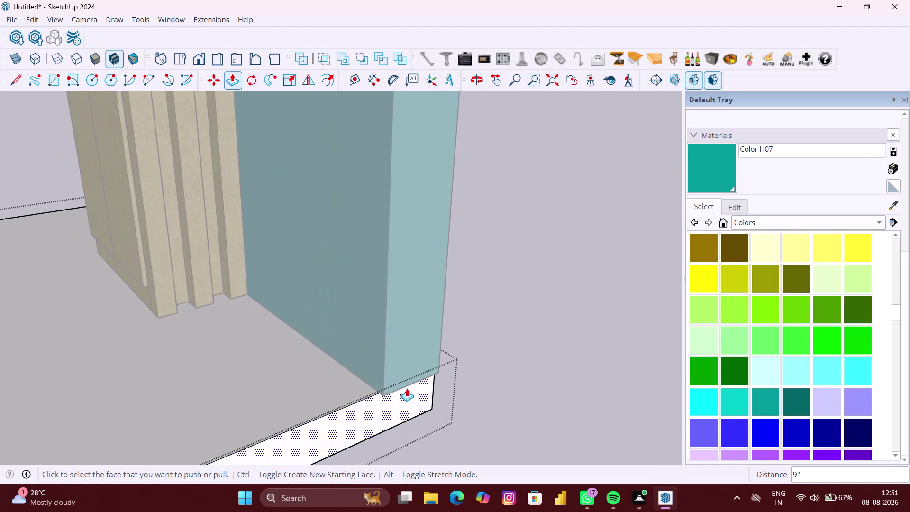
Pull the slab's other side face flush with the wall, then readjust it to line up.
click(403, 390)
click(405, 380)
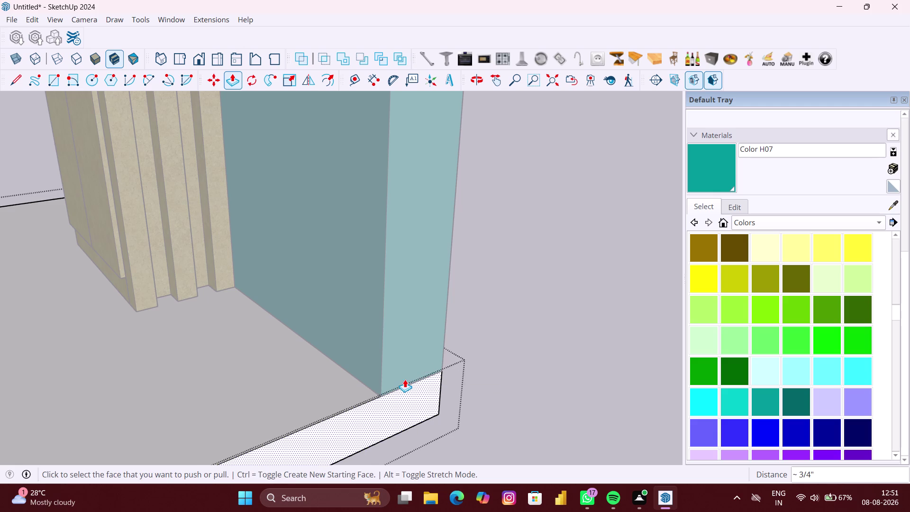
scroll(down, 3)
middle_drag(275, 407, 387, 408)
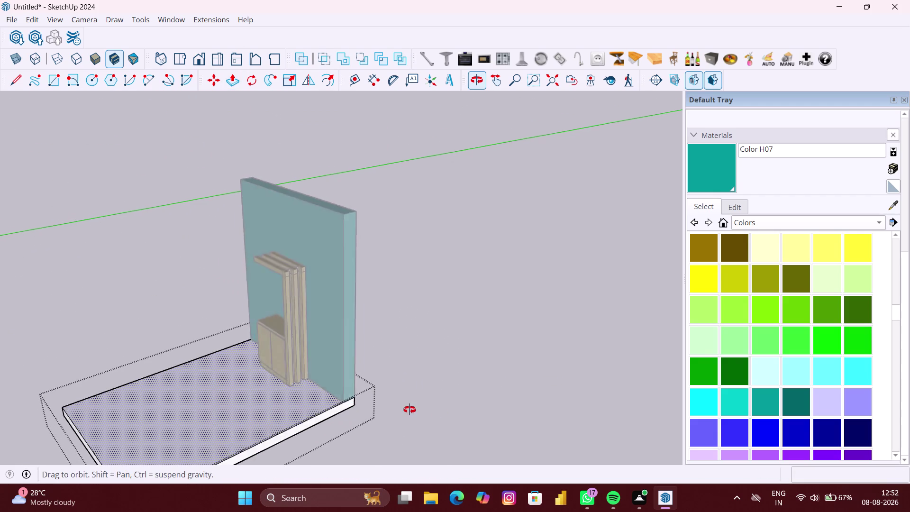
middle_drag(387, 409, 843, 436)
scroll(up, 3)
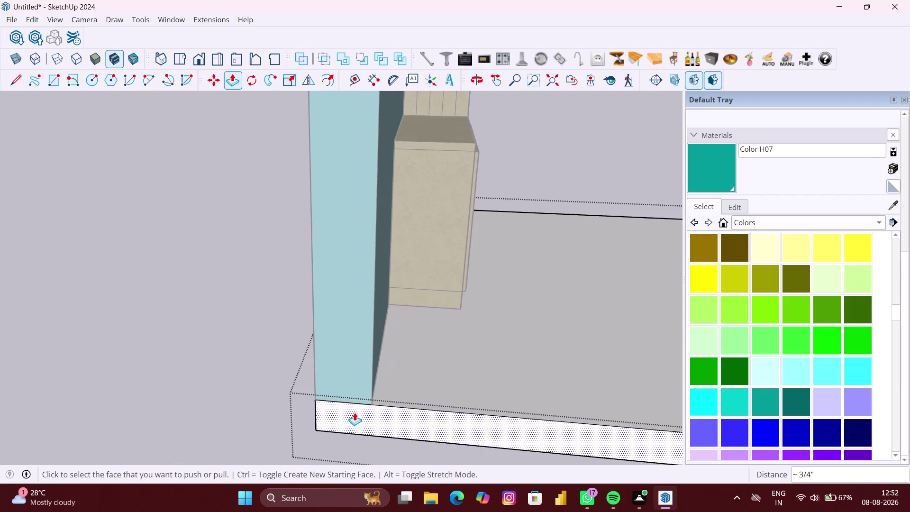
scroll(up, 3)
click(354, 410)
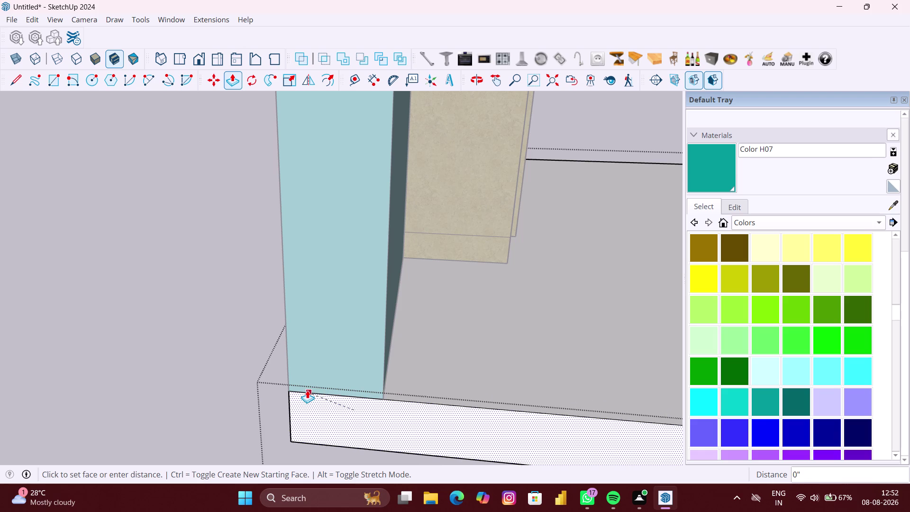
click(306, 391)
scroll(down, 3)
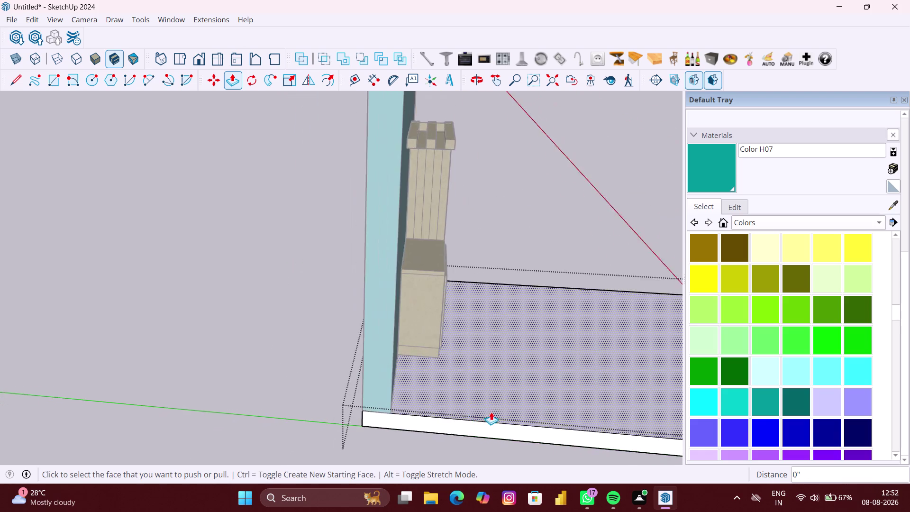
scroll(down, 3)
Deselect and orbit the view back to face the cabinet front.
key(space)
click(228, 400)
scroll(down, 3)
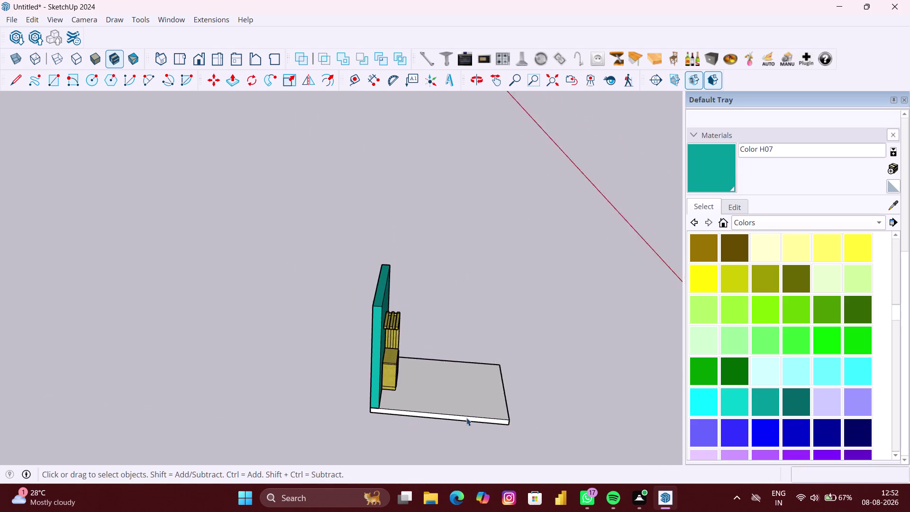
middle_drag(495, 420, 240, 390)
middle_drag(485, 421, 398, 416)
scroll(up, 3)
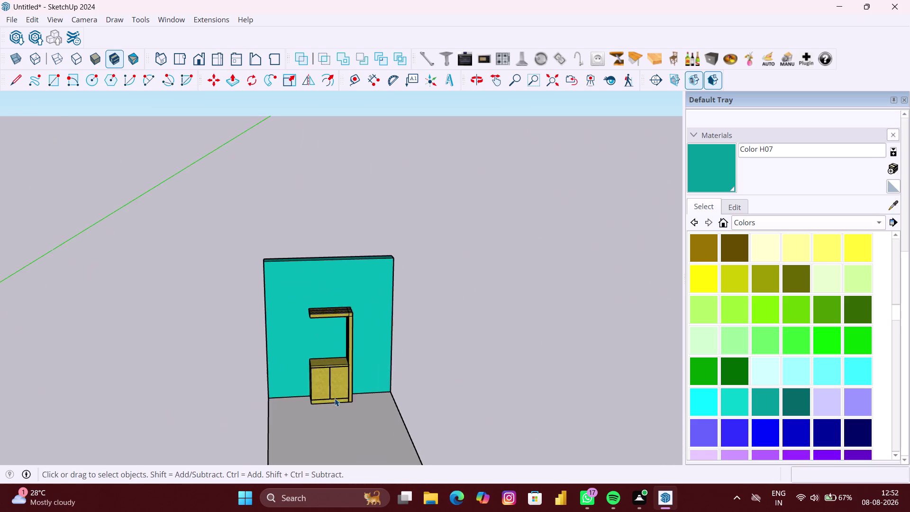
scroll(up, 3)
scroll(up, 3)
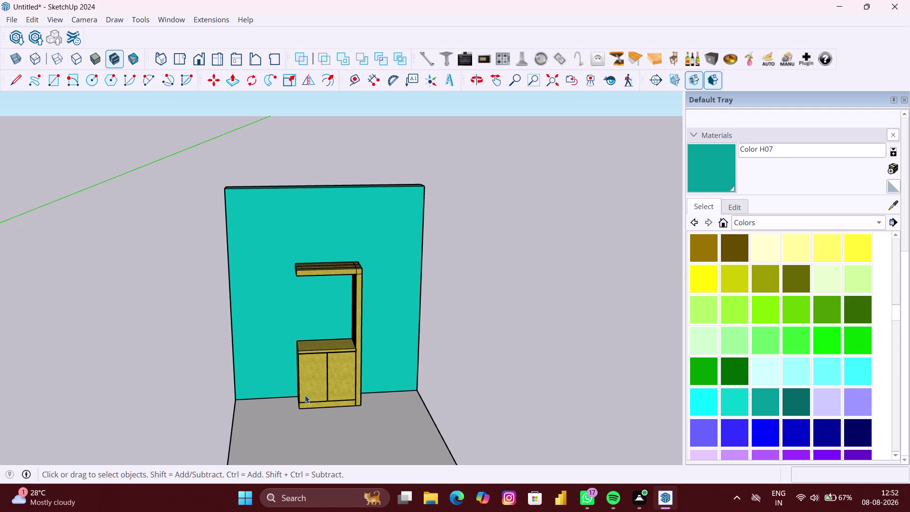
scroll(up, 3)
middle_drag(301, 393, 263, 364)
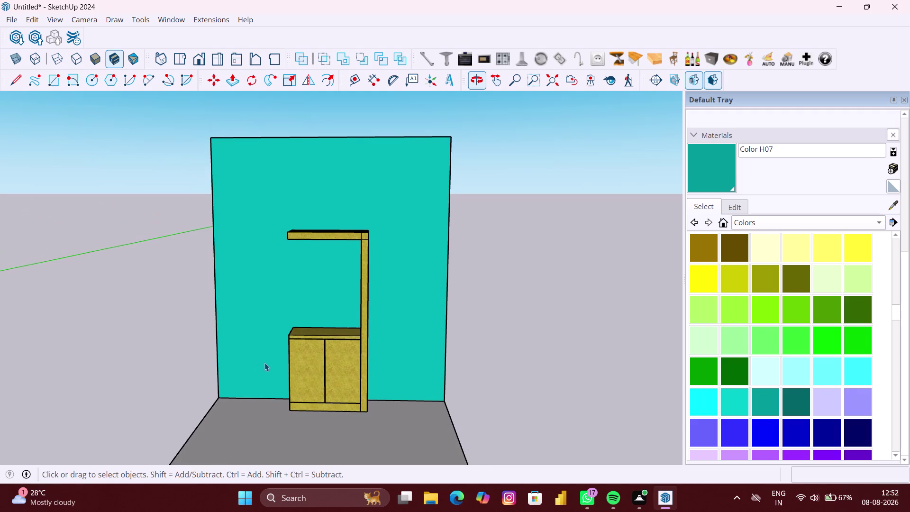
scroll(up, 3)
scroll(up, 3)
middle_drag(299, 355, 302, 337)
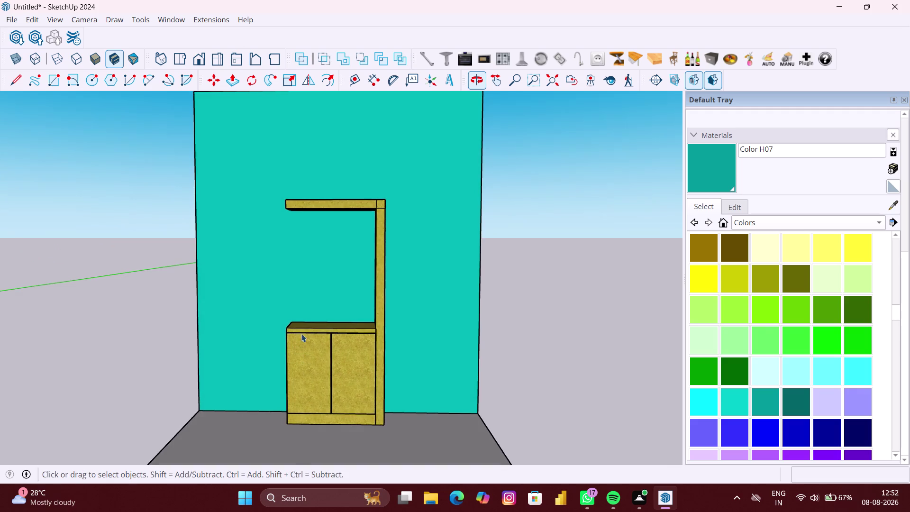
scroll(up, 3)
middle_drag(335, 327, 345, 322)
scroll(up, 3)
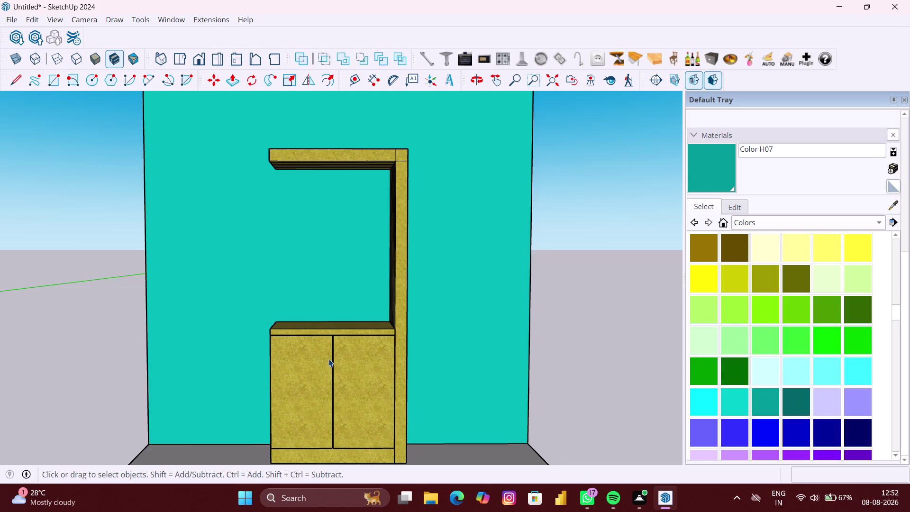
scroll(up, 3)
Paint the cabinet doors with Wood Floor Parquet from the Wood materials.
click(764, 220)
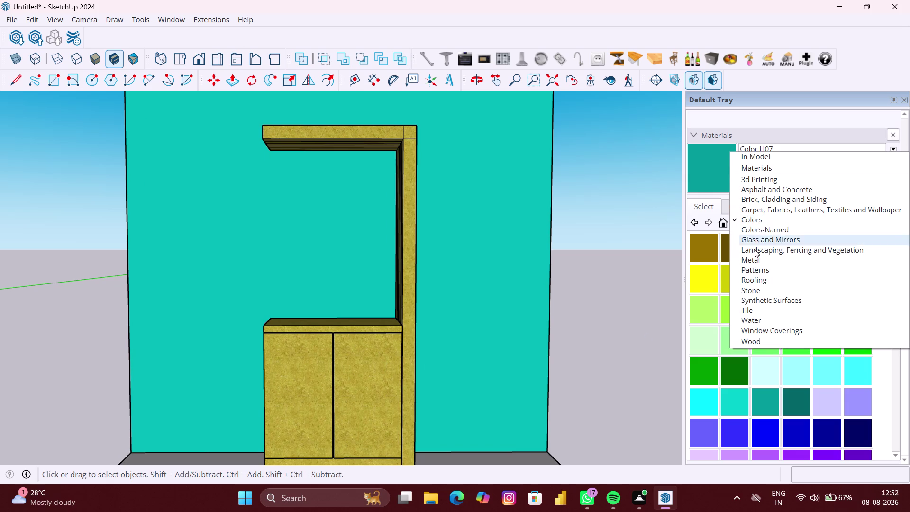
click(749, 336)
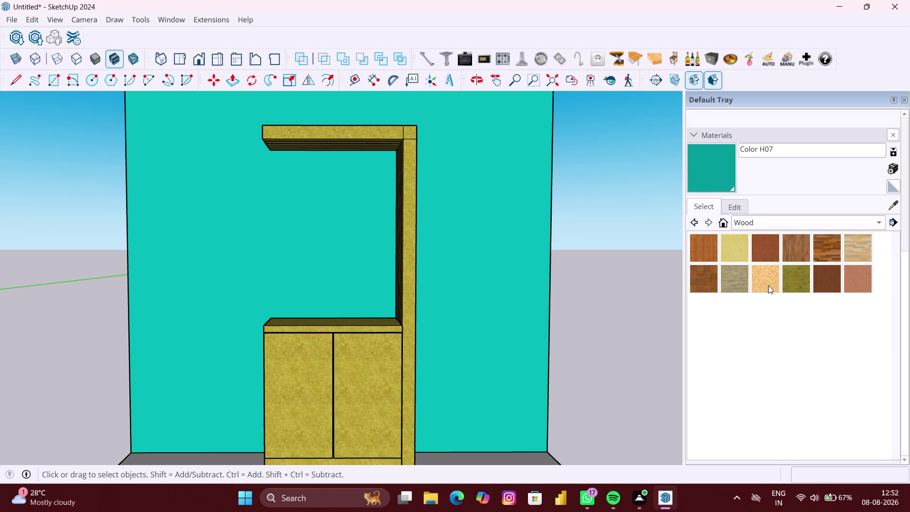
click(700, 285)
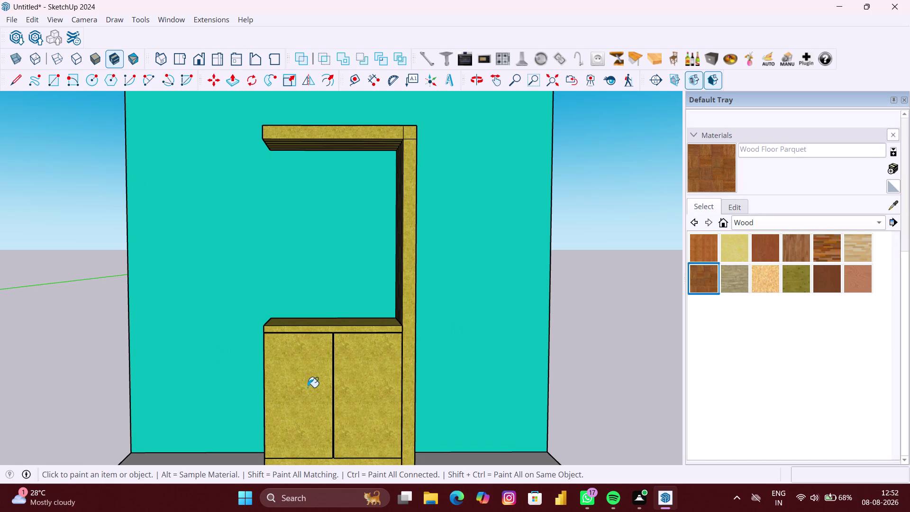
click(307, 387)
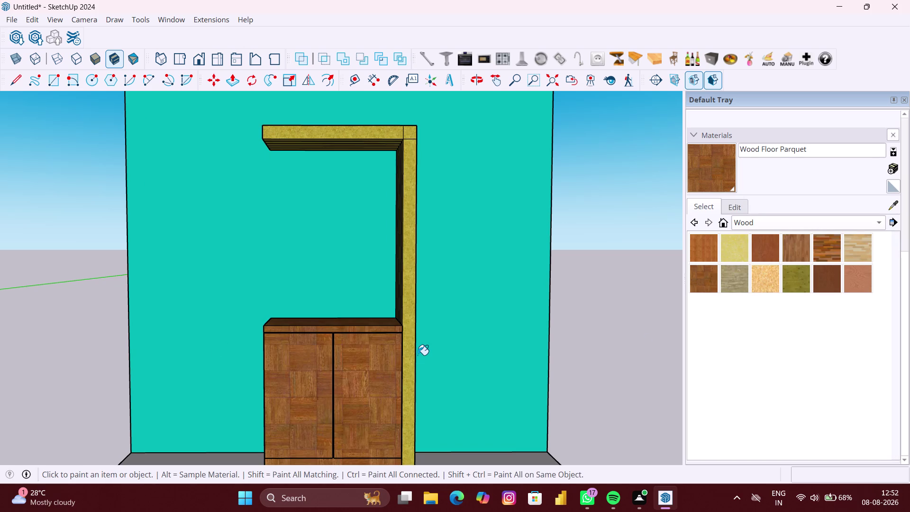
Repaint the cabinet doors and slatted frame with Wood Bamboo instead.
click(703, 257)
click(348, 378)
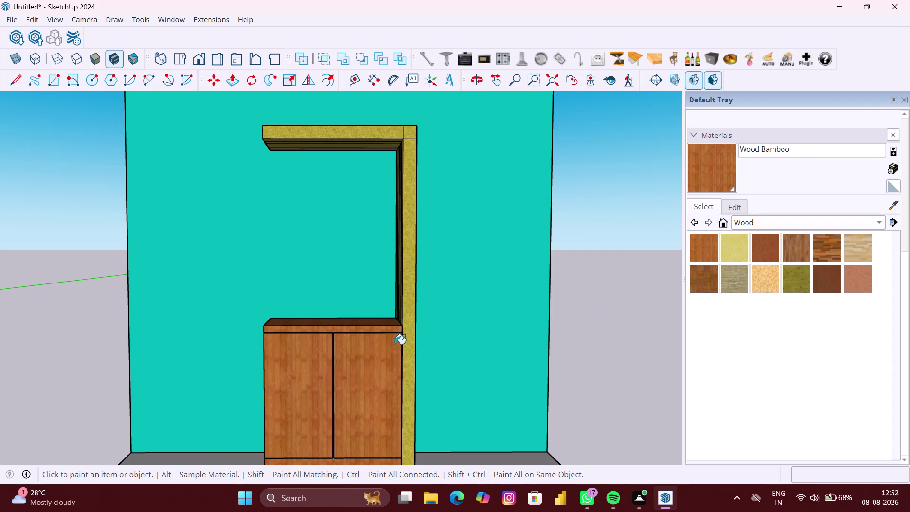
click(404, 340)
scroll(down, 3)
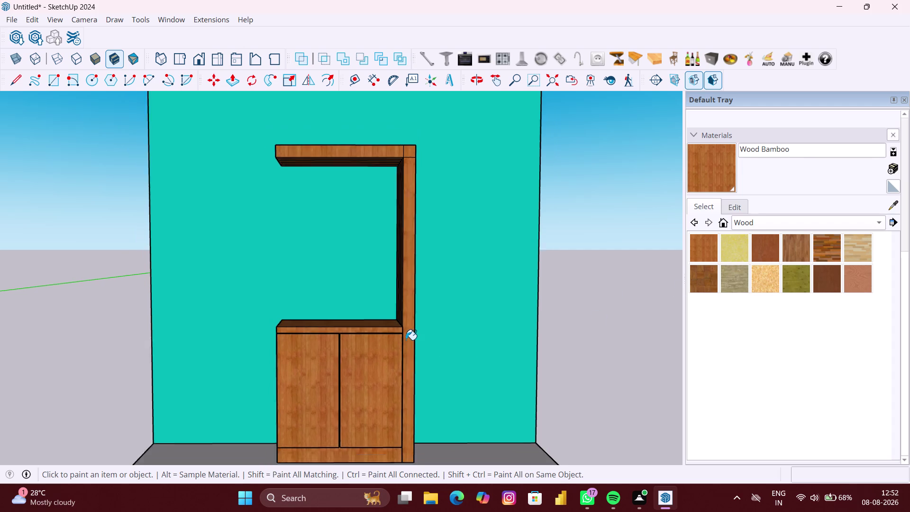
scroll(down, 3)
Raise the Wood Bamboo brightness to a lighter orange, then close the Materials tray.
click(743, 207)
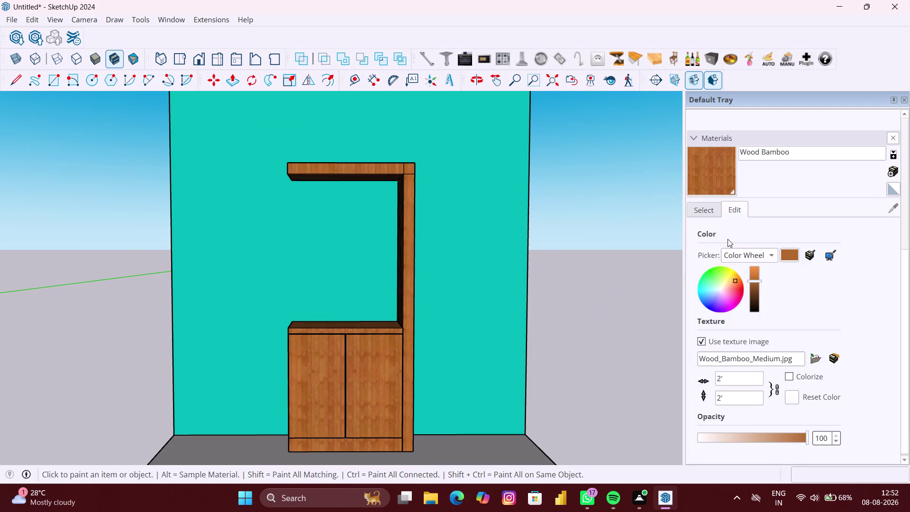
drag(757, 278, 755, 284)
drag(756, 284, 752, 276)
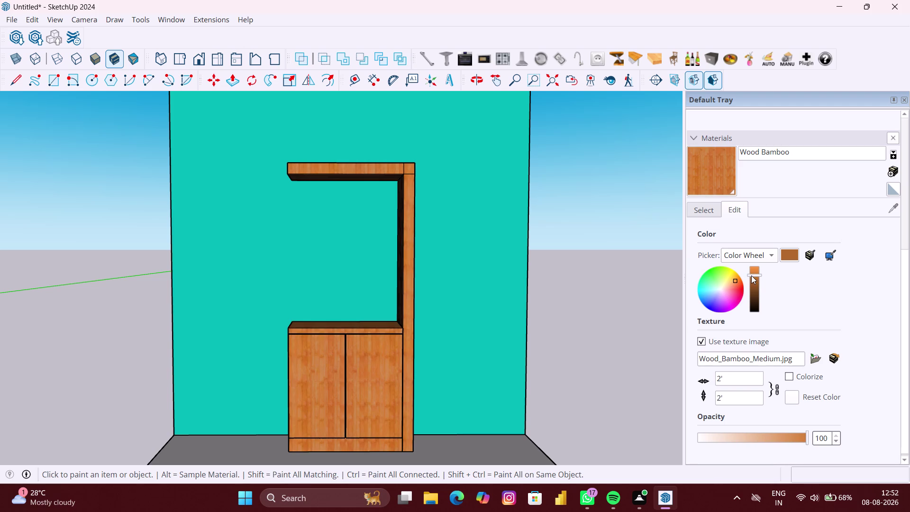
drag(751, 276, 751, 272)
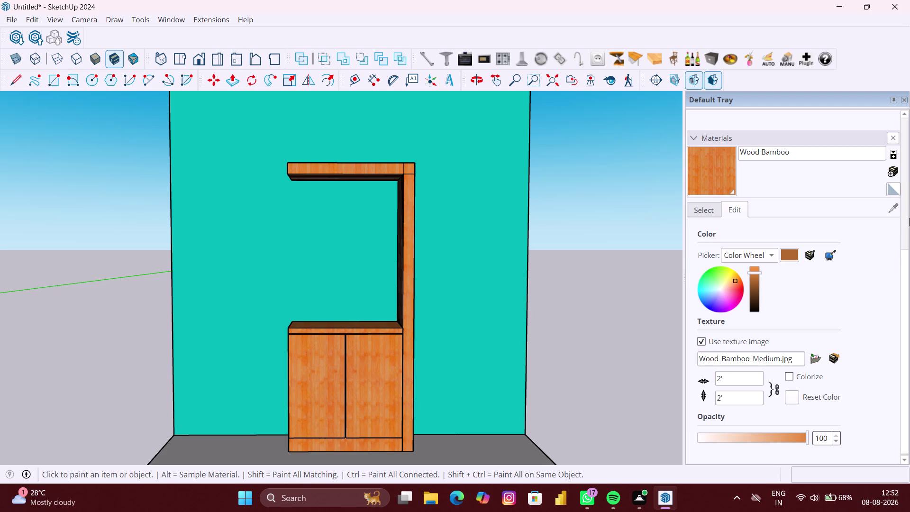
click(905, 101)
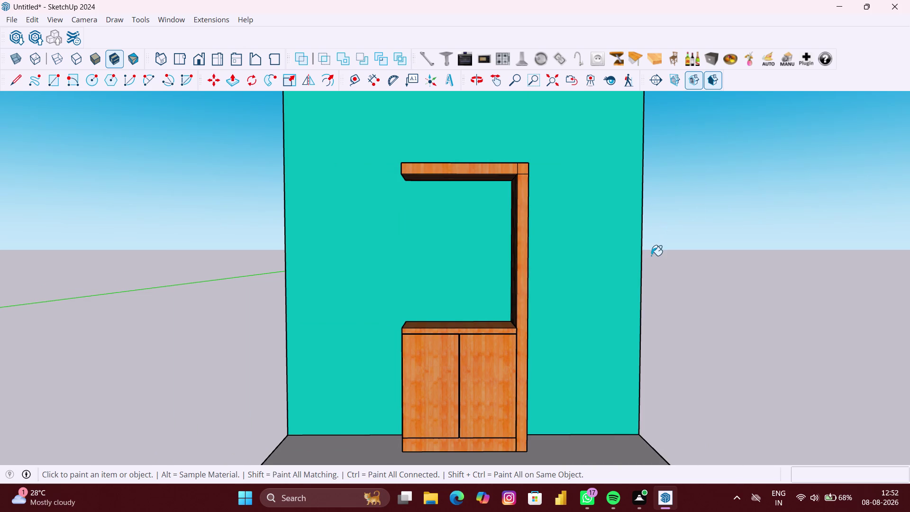
click(678, 269)
key(space)
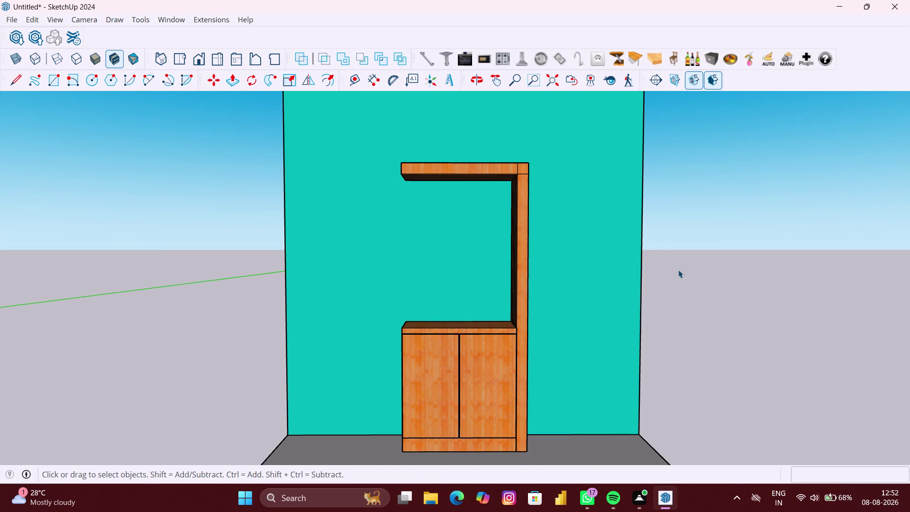
click(678, 270)
scroll(down, 3)
scroll(up, 3)
middle_drag(505, 342, 488, 345)
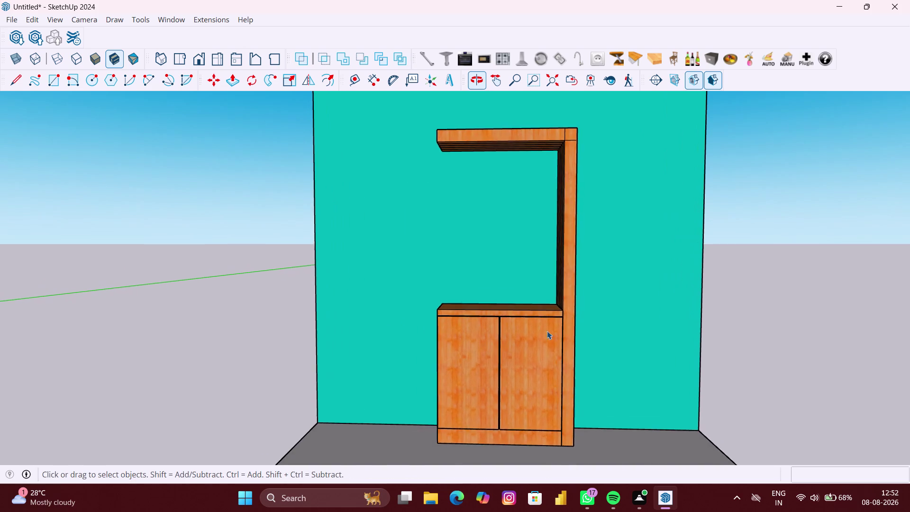
scroll(up, 3)
Reopen the Materials panel and sample the brightened bamboo from a cabinet door.
key(b)
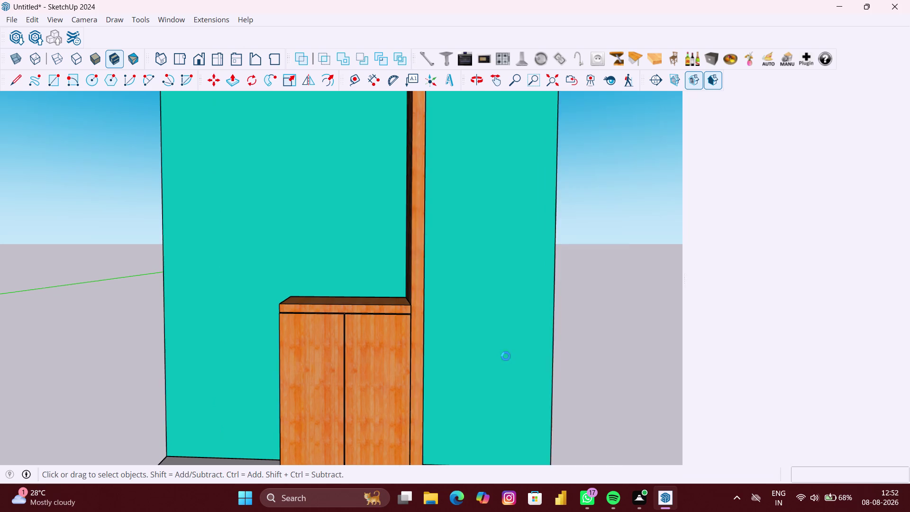
click(895, 211)
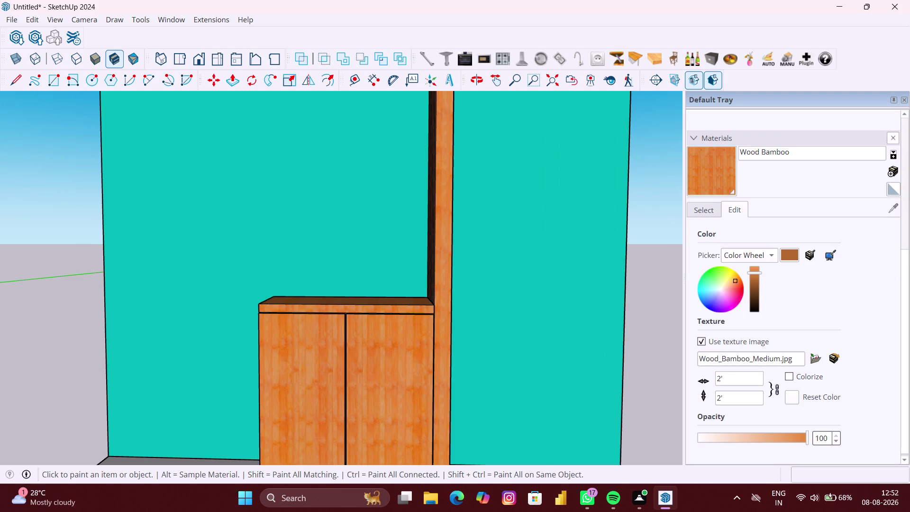
click(895, 207)
click(895, 206)
click(699, 214)
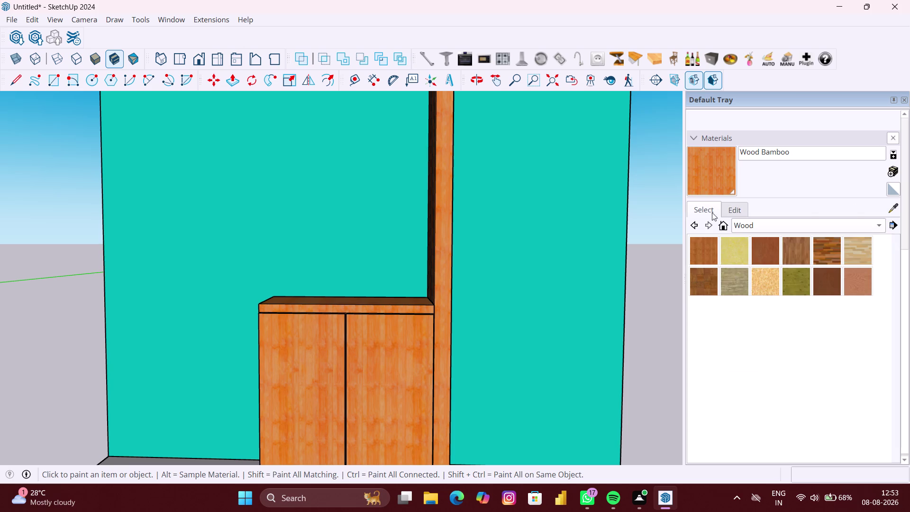
click(894, 206)
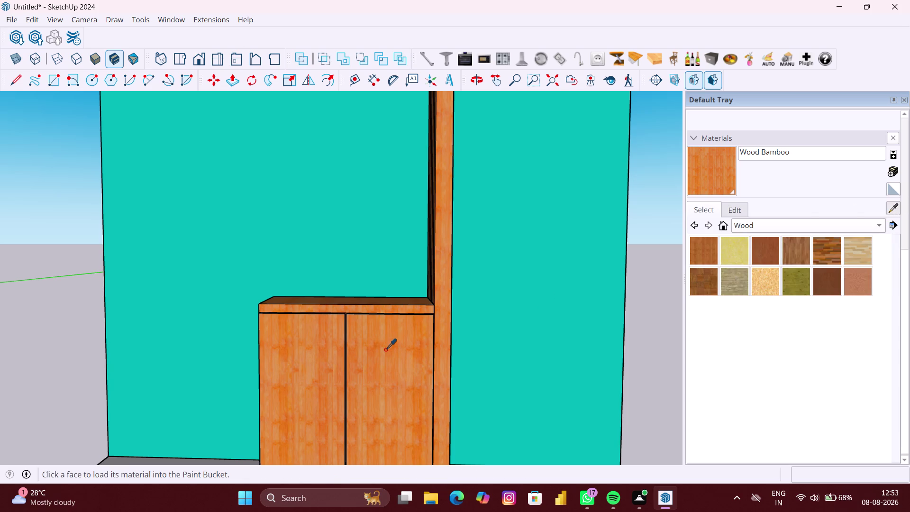
click(386, 349)
Paint the upright post, another frame face, the cabinet top and a slat with bamboo.
click(445, 323)
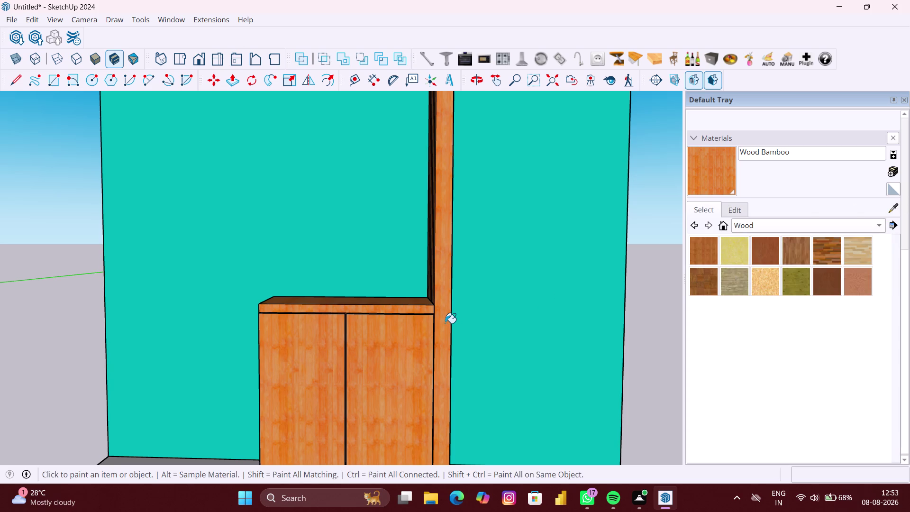
scroll(down, 3)
click(443, 317)
middle_drag(402, 309, 406, 379)
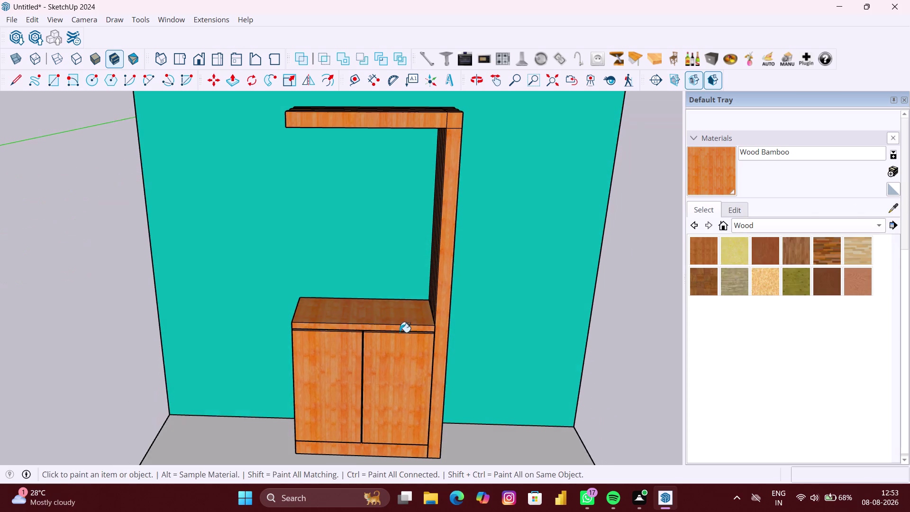
click(398, 308)
middle_drag(460, 299, 331, 290)
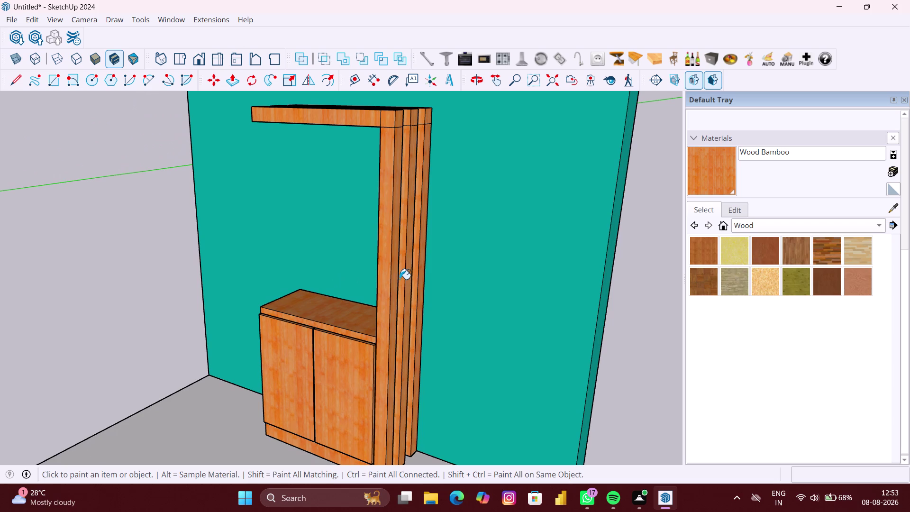
click(403, 278)
scroll(down, 3)
middle_drag(402, 269, 408, 341)
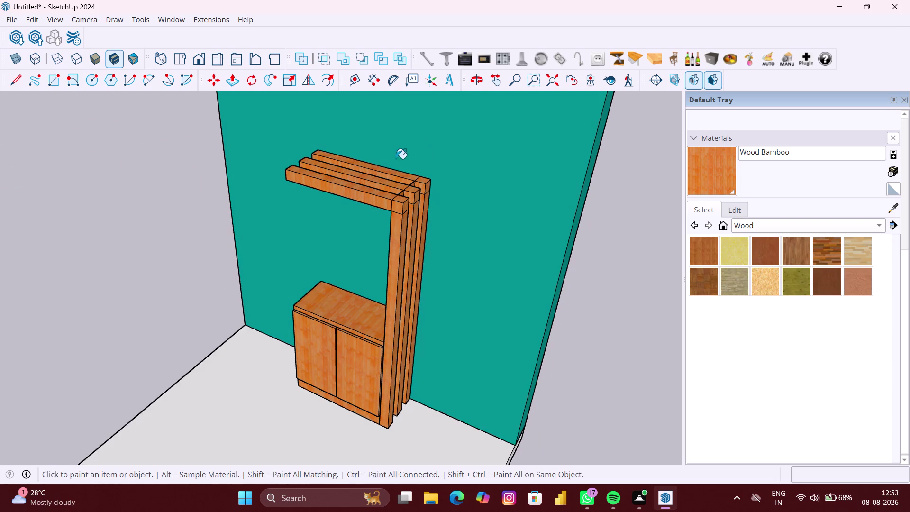
scroll(down, 3)
Return to the Select tool and turn the view back onto the cabinet front.
key(v)
key(space)
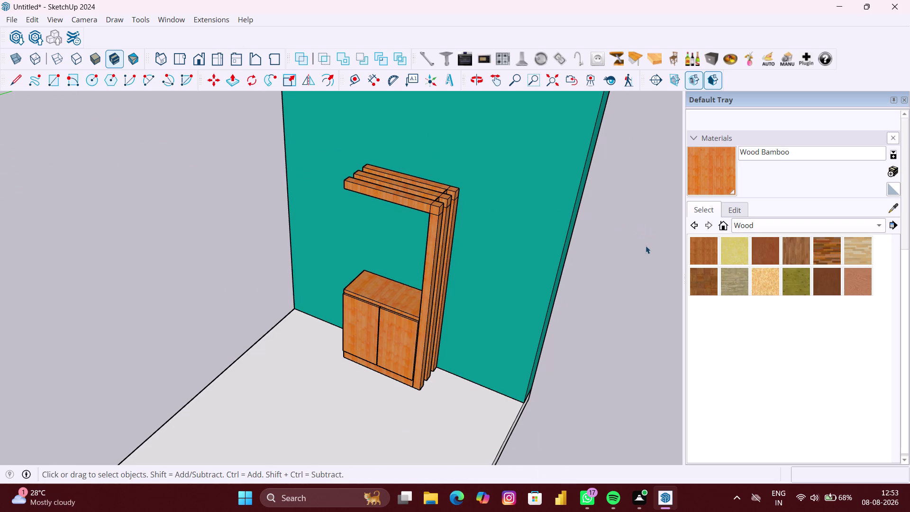
click(644, 250)
scroll(down, 3)
middle_drag(620, 252, 678, 212)
scroll(up, 3)
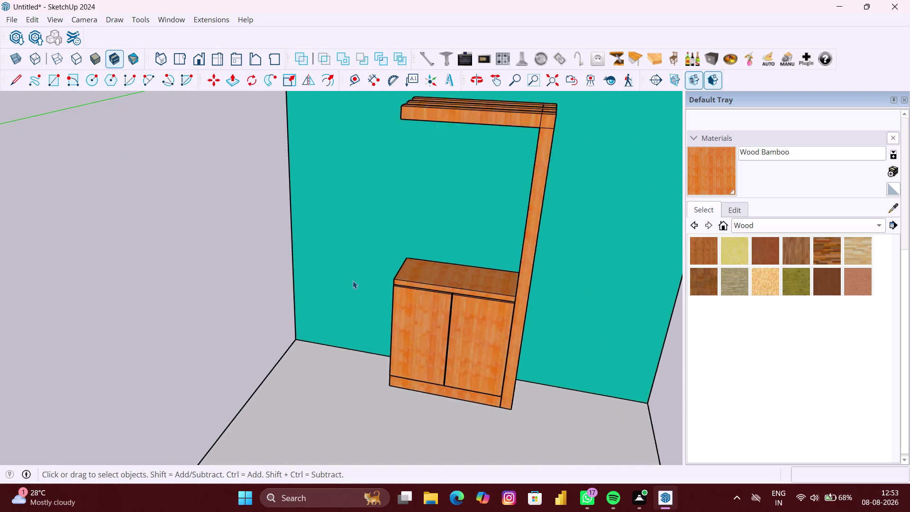
scroll(up, 3)
middle_drag(381, 278, 446, 256)
scroll(down, 3)
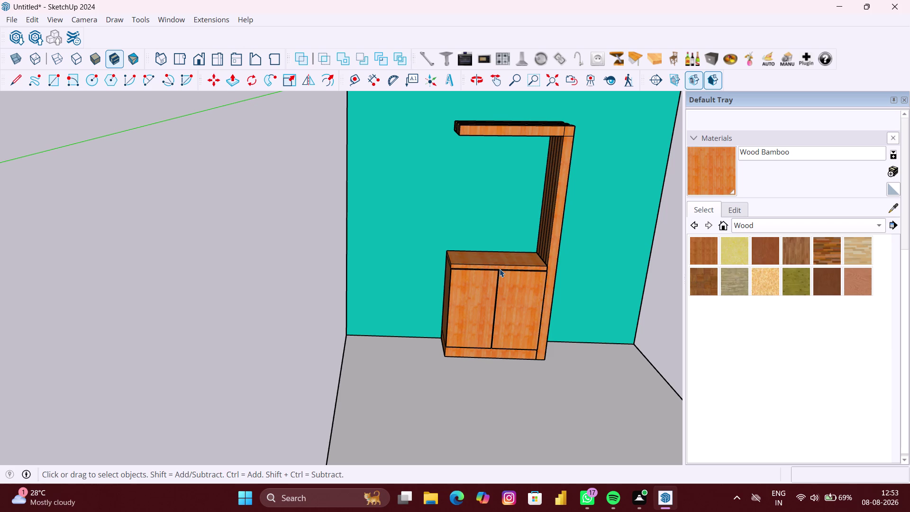
Double-click into the cabinet group and its nested group, selecting the top slab.
scroll(up, 3)
double_click(493, 254)
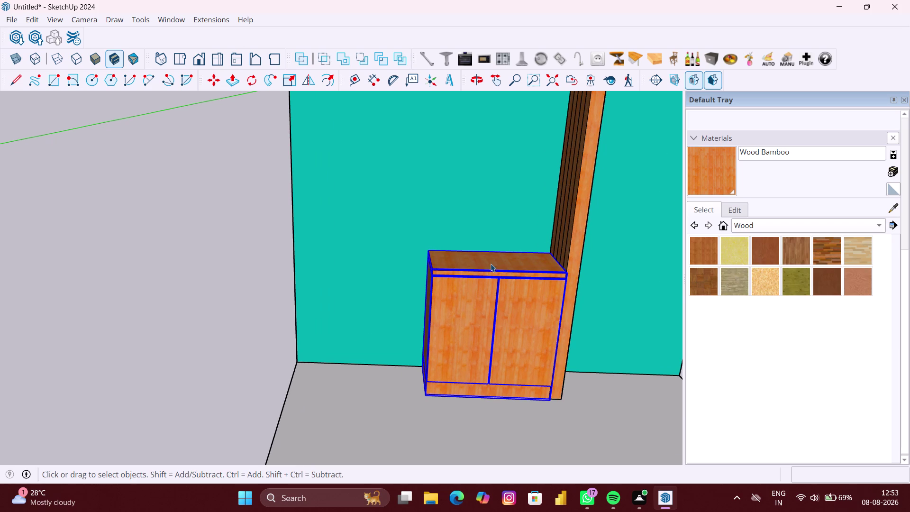
scroll(up, 3)
double_click(498, 265)
scroll(up, 3)
click(468, 275)
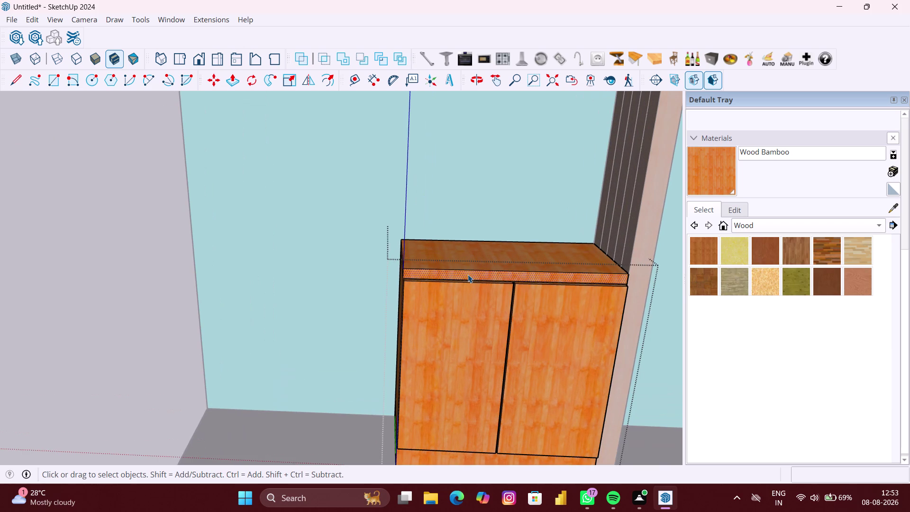
click(468, 264)
Open the top slab for editing and zoom in on its top edge.
middle_drag(467, 263, 459, 232)
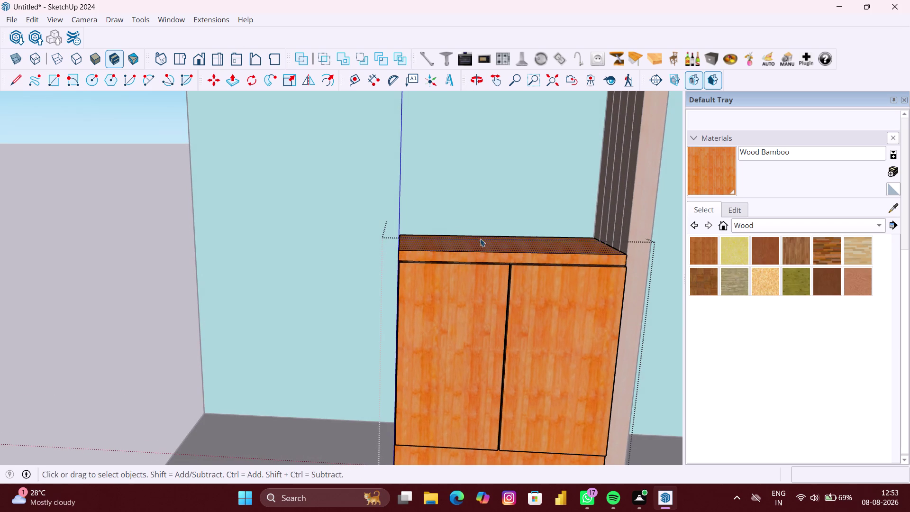
click(508, 263)
double_click(476, 253)
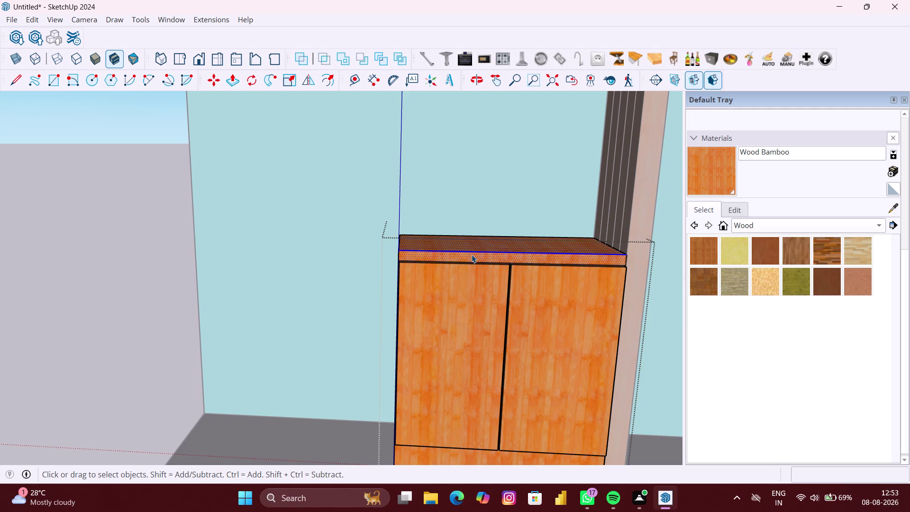
middle_drag(467, 250, 534, 239)
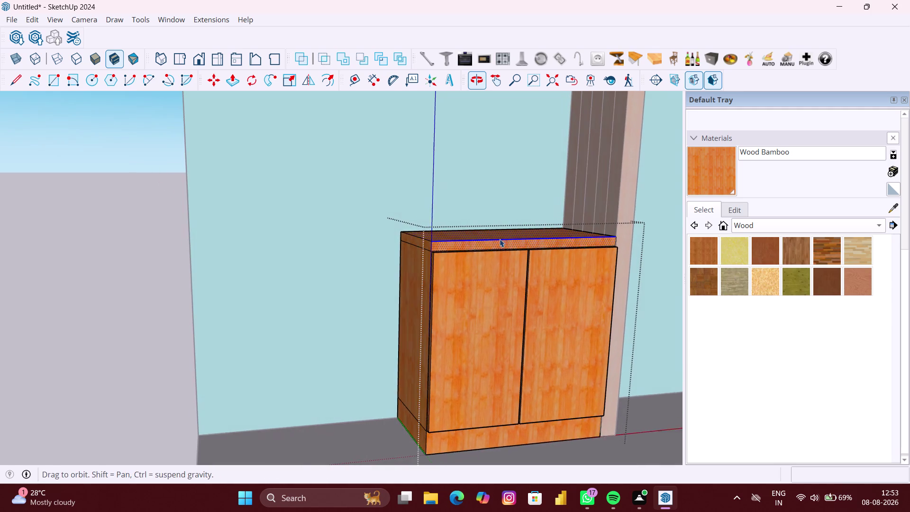
scroll(up, 3)
scroll(up, 3)
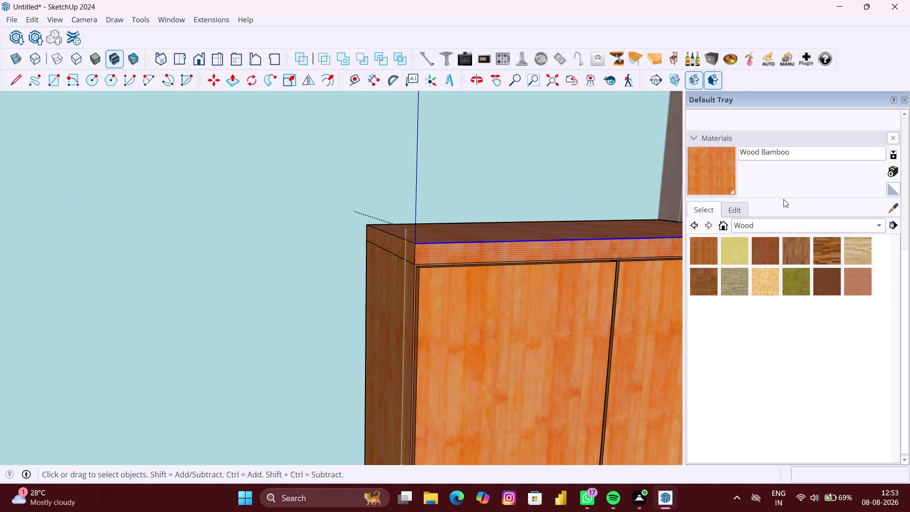
click(793, 223)
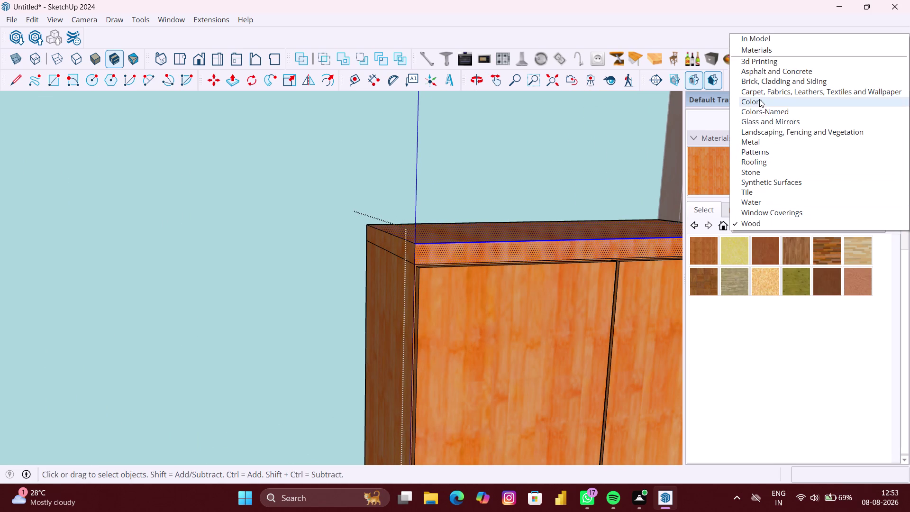
Paint the cabinet top with Granite Dark Gray from the Stone materials.
click(760, 99)
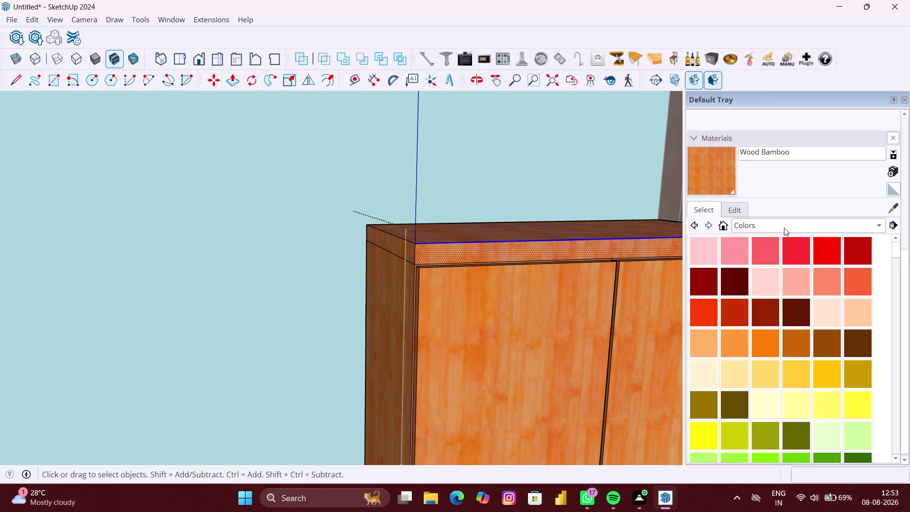
click(784, 228)
click(759, 289)
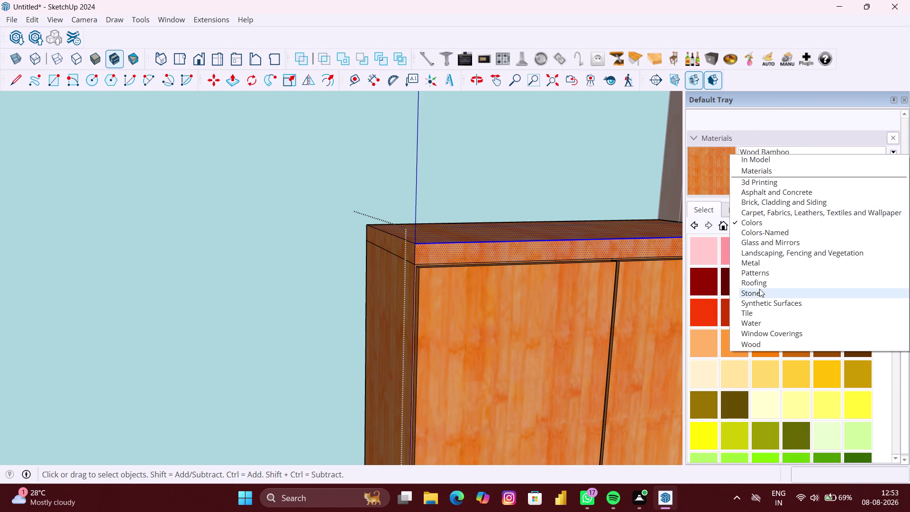
click(765, 259)
click(533, 237)
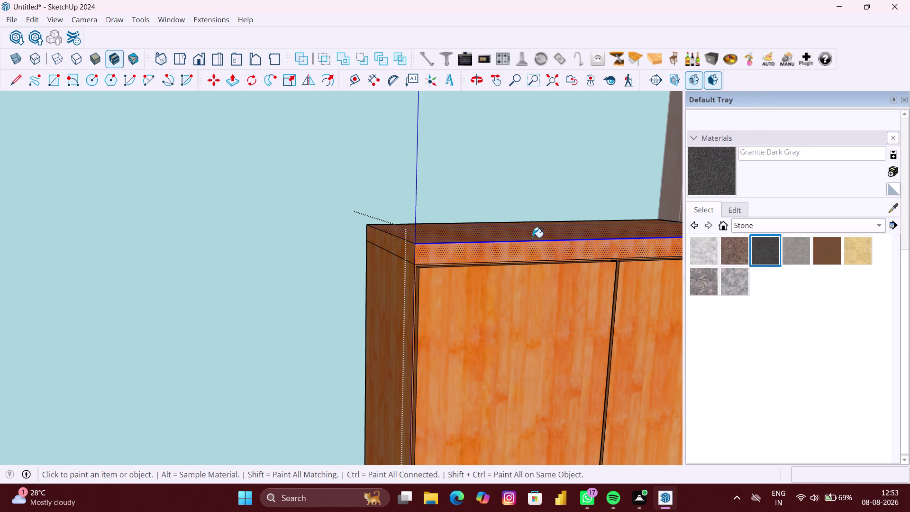
scroll(down, 3)
middle_drag(426, 245, 563, 249)
click(456, 242)
Orbit to face the cabinet front straight on and clear the selection.
scroll(down, 3)
middle_drag(558, 251, 405, 253)
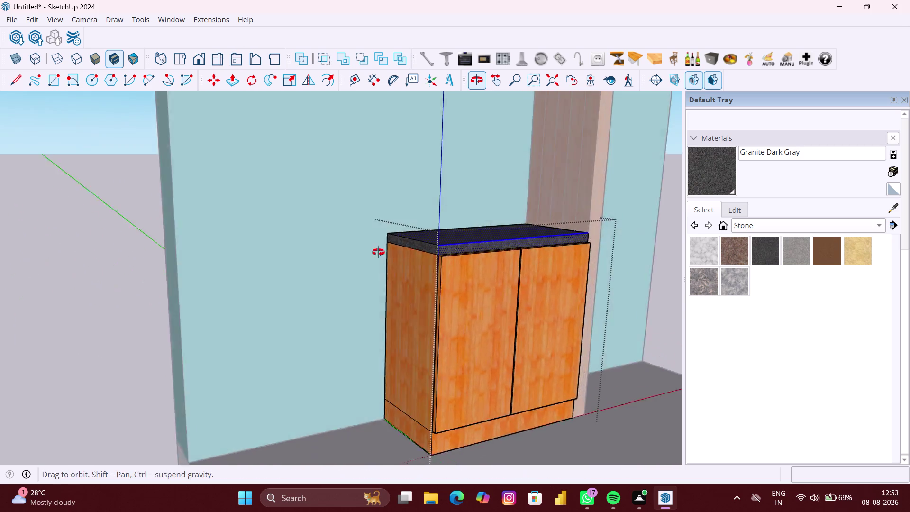
middle_drag(404, 254, 348, 251)
scroll(down, 3)
middle_drag(533, 287, 538, 277)
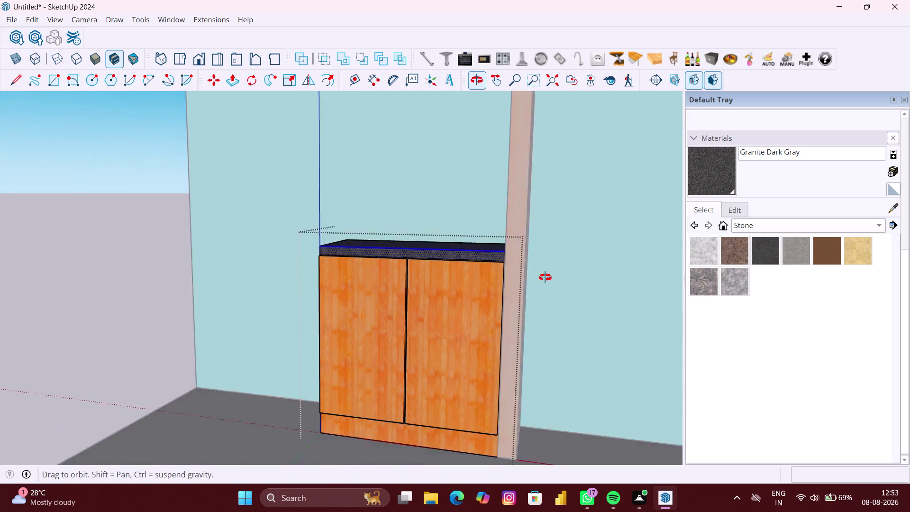
middle_drag(538, 277, 546, 277)
key(space)
click(116, 263)
Frame the whole cabinet, granite top and slatted frame against the teal wall.
scroll(down, 3)
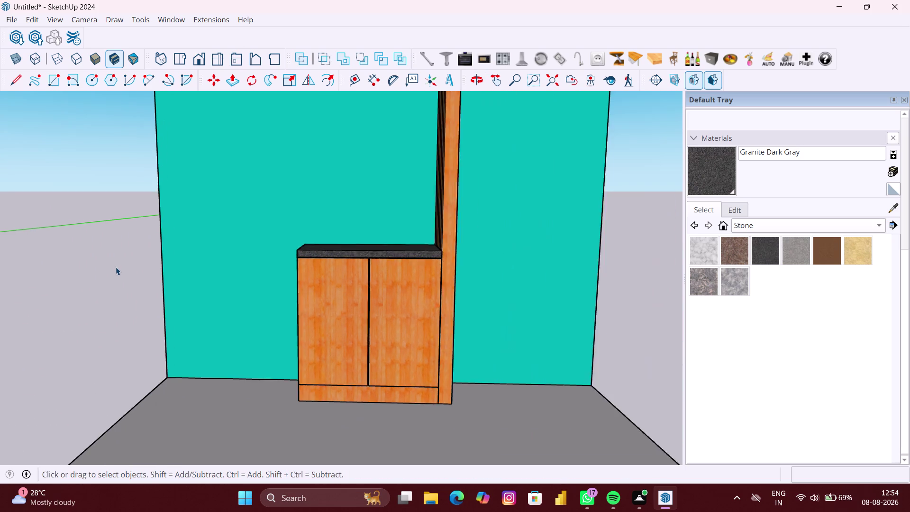
scroll(down, 3)
middle_drag(348, 294, 347, 311)
scroll(down, 3)
middle_drag(310, 298, 309, 299)
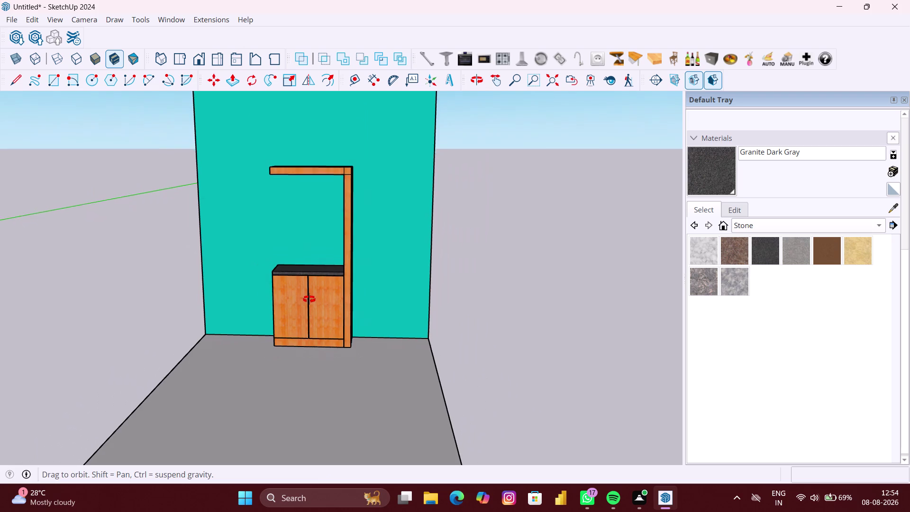
middle_drag(310, 299, 304, 325)
scroll(up, 3)
scroll(up, 3)
middle_drag(311, 265, 319, 256)
scroll(up, 3)
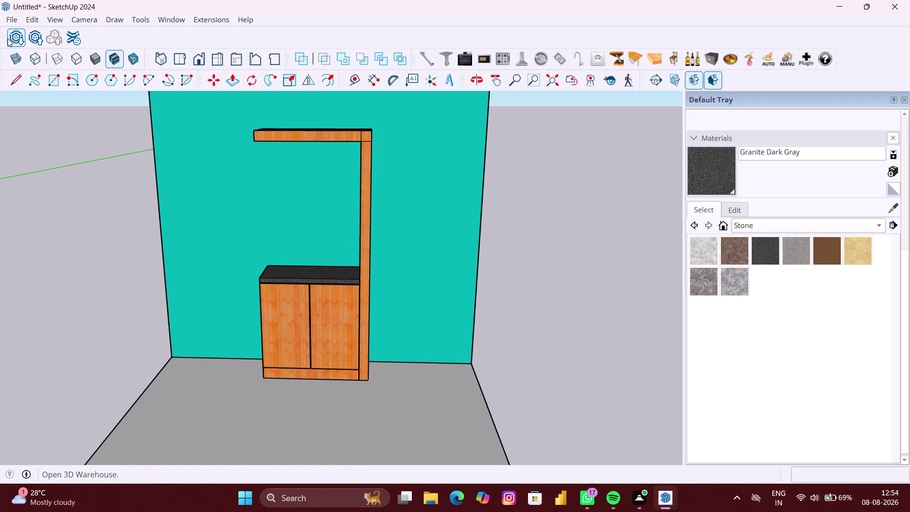
click(11, 38)
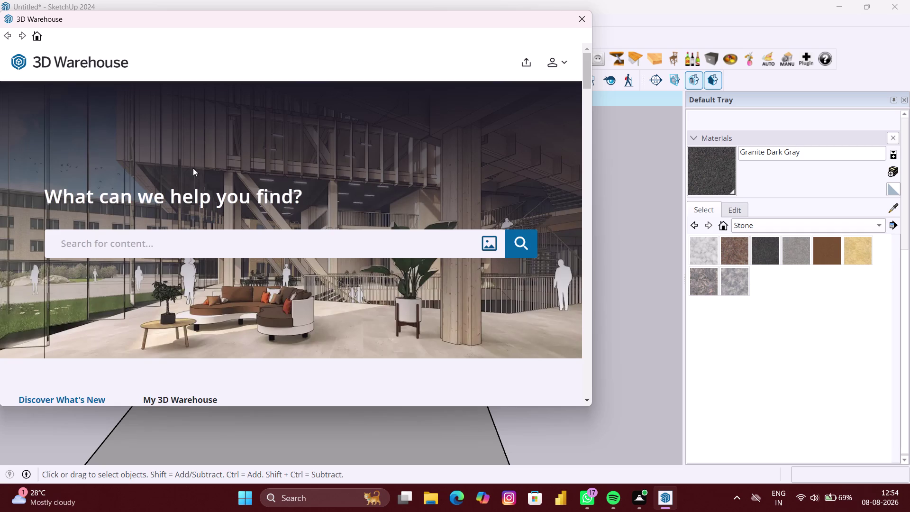
Search 3D Warehouse for 'TAP' models after fixing the mistyped 'WAA' entry.
click(165, 249)
text(WAA)
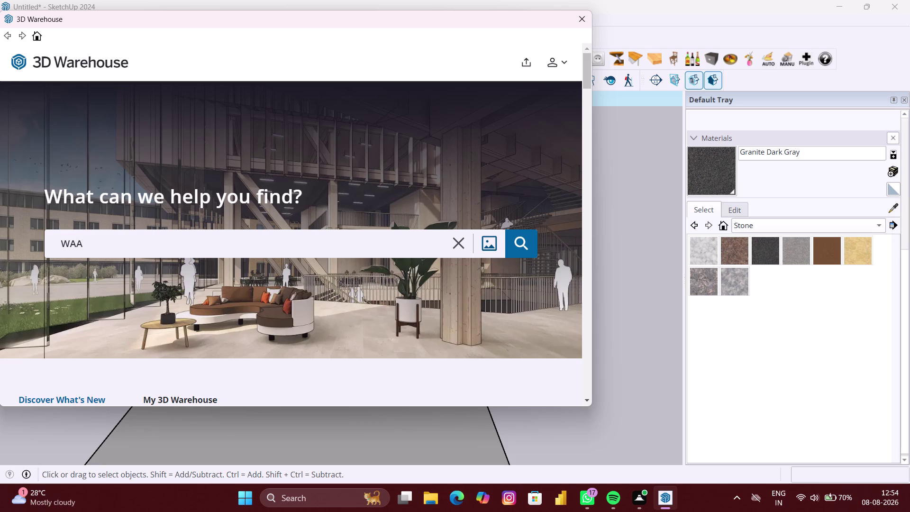
key(BackSpace)
key(BackSpace)
key(BackSpace)
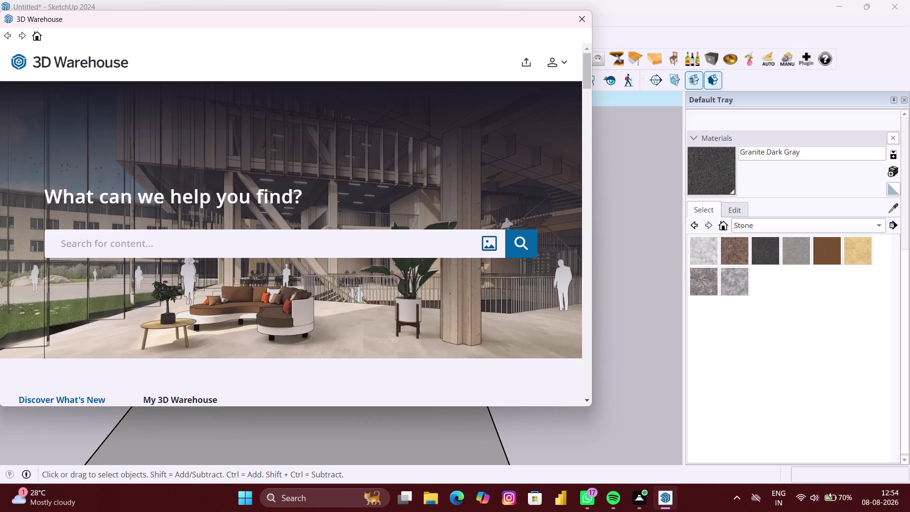
text(TAP)
key(Return)
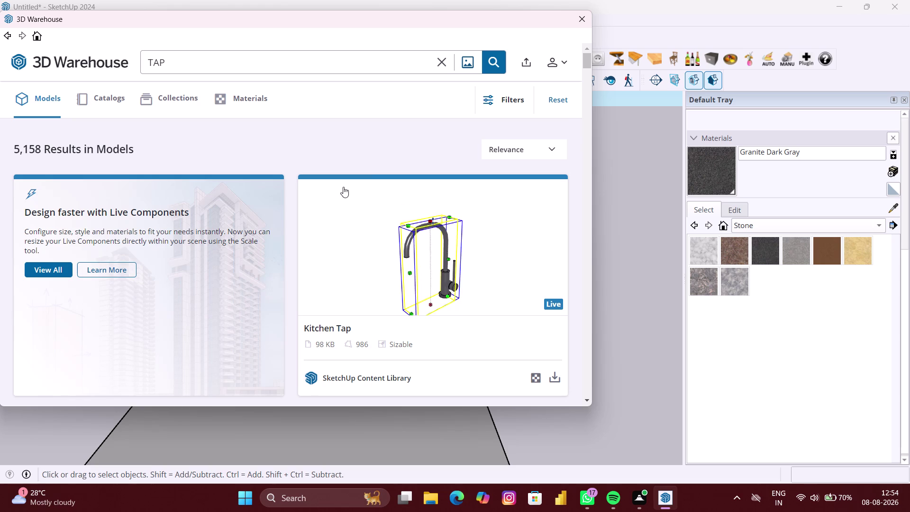
scroll(down, 3)
scroll(down, 3)
scroll(up, 3)
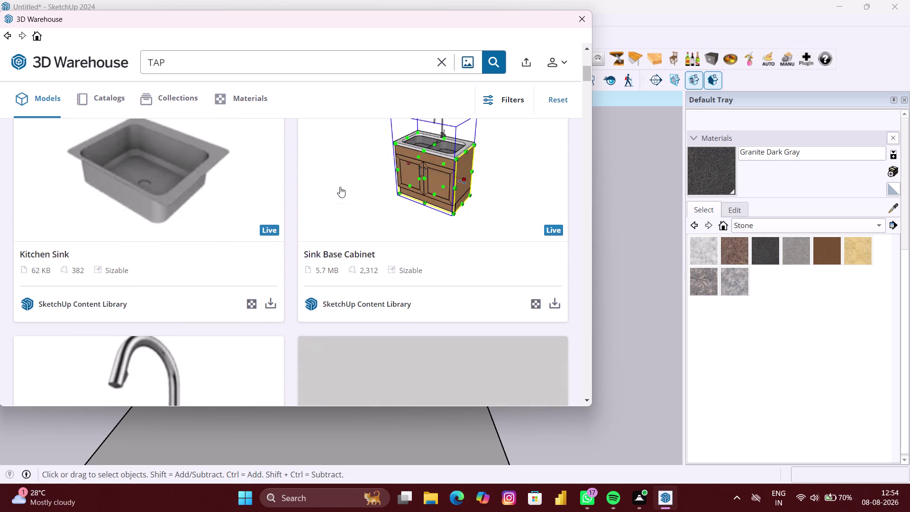
Replace the search term with 'WASH BASIN' and run the search.
click(210, 68)
key(BackSpace)
key(BackSpace)
key(BackSpace)
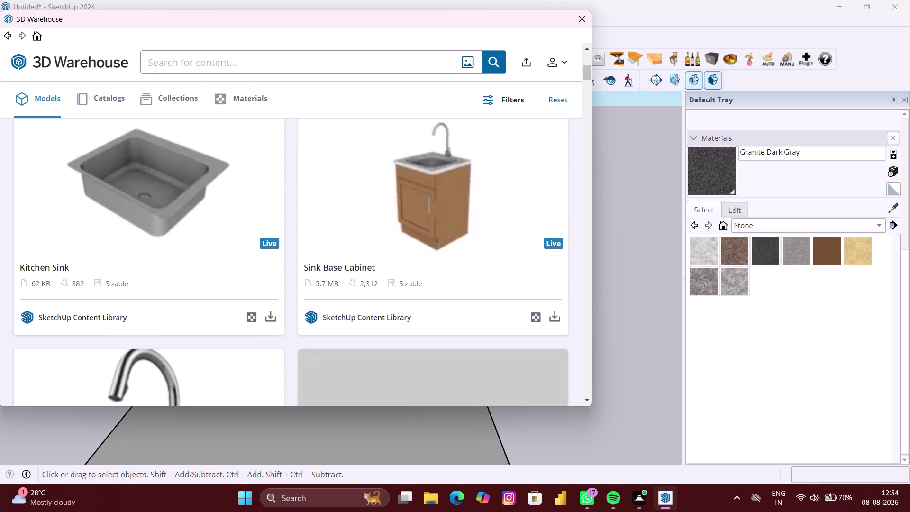
text(WASH)
key(space)
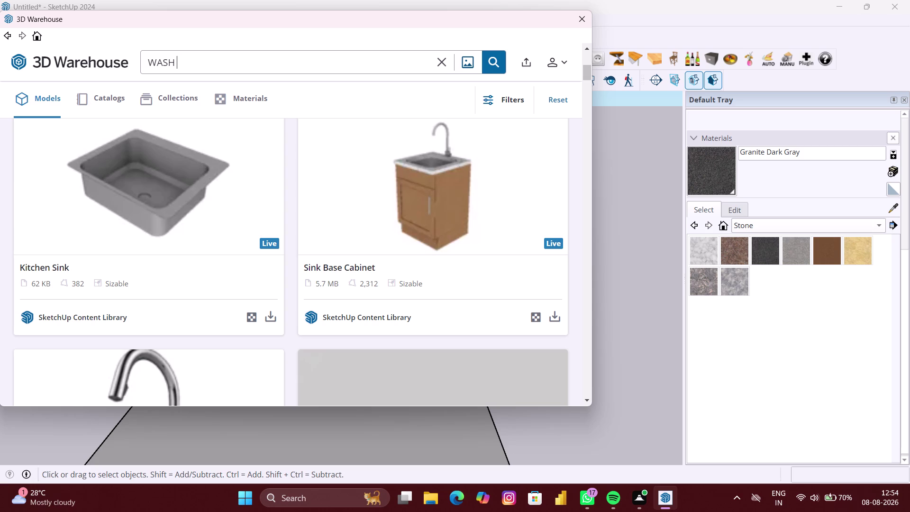
text(BASIN)
key(Return)
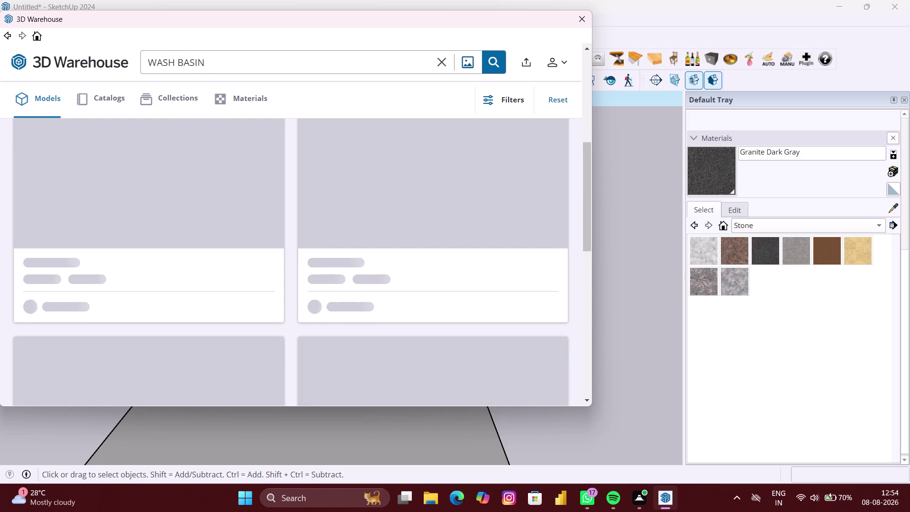
Scroll to the bottom of the wash basin results and load more models.
scroll(down, 3)
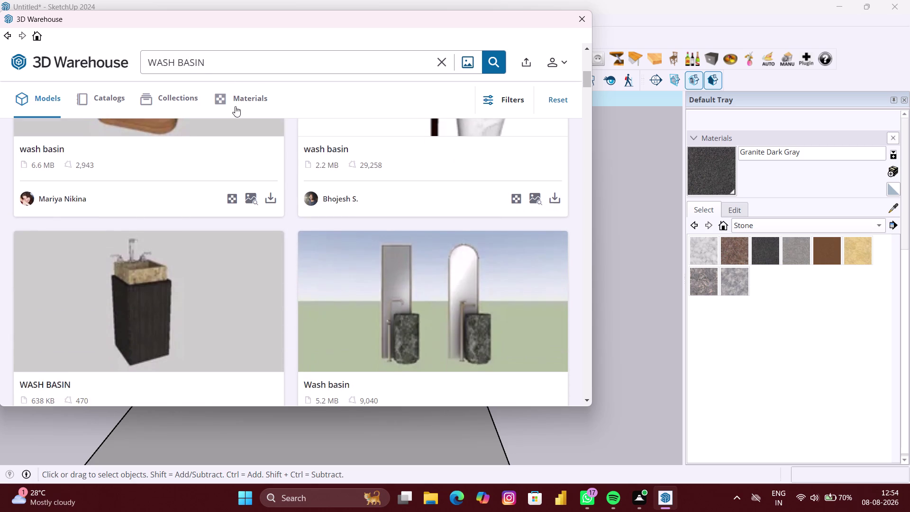
scroll(down, 3)
scroll(down, 3)
scroll(down, 3)
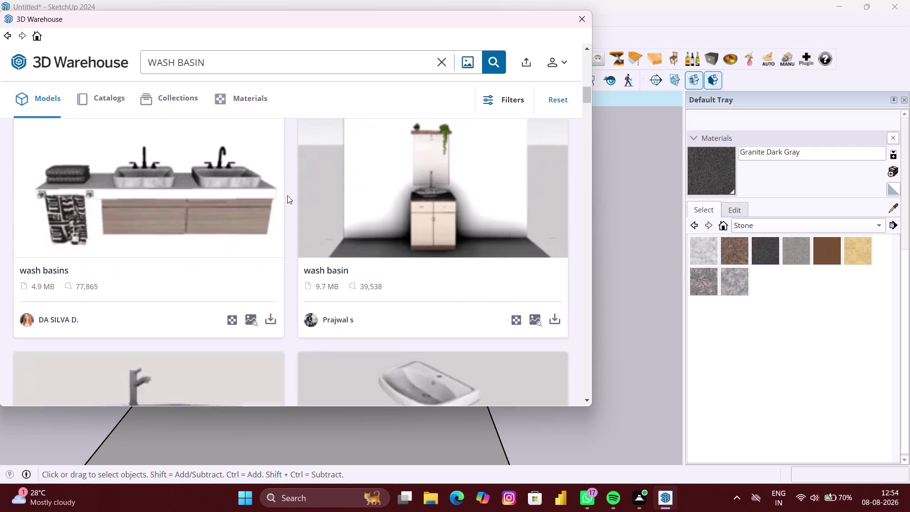
scroll(down, 3)
scroll(down, 3)
scroll(down, 3)
scroll(down, 3)
scroll(down, 3)
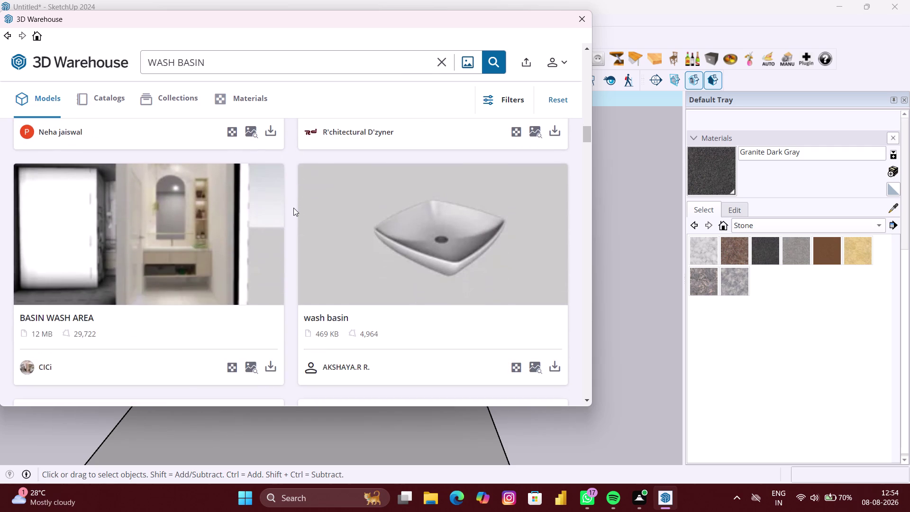
scroll(down, 3)
scroll(down, 3)
scroll(down, 3)
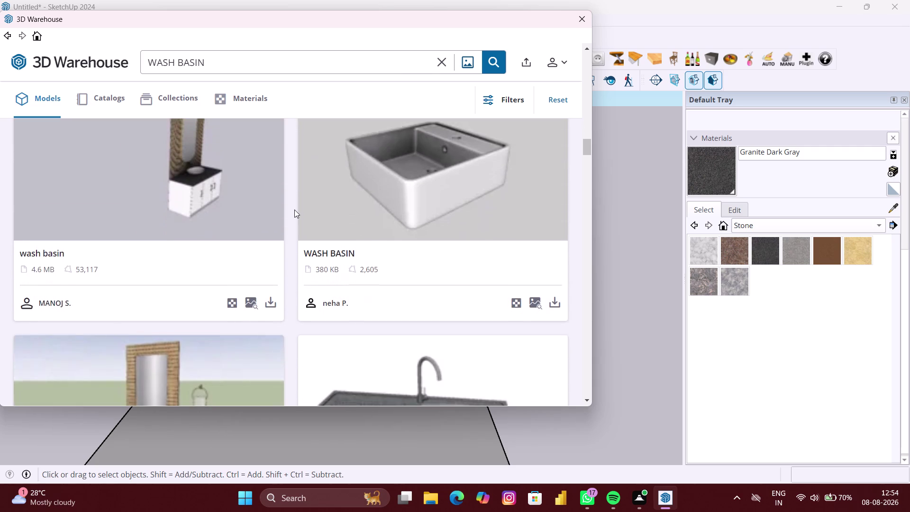
scroll(down, 3)
scroll(down, 3)
scroll(down, 3)
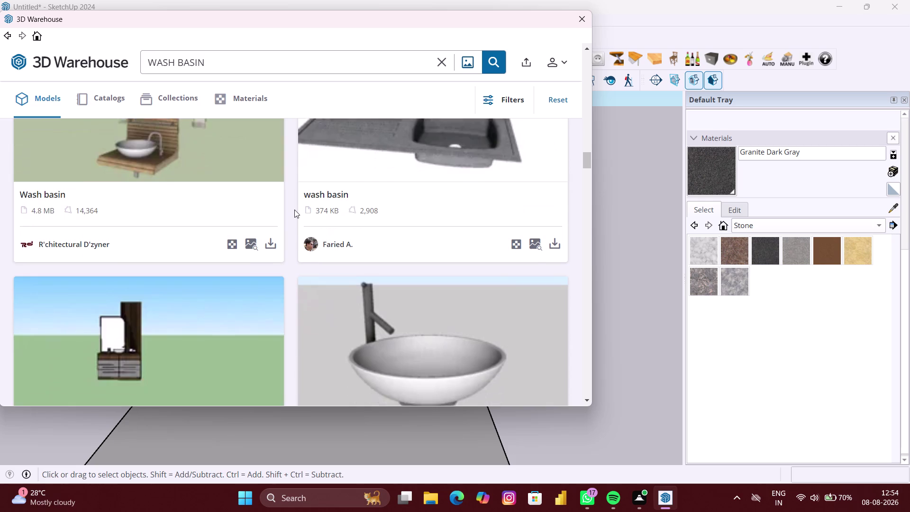
scroll(down, 3)
scroll(down, 3)
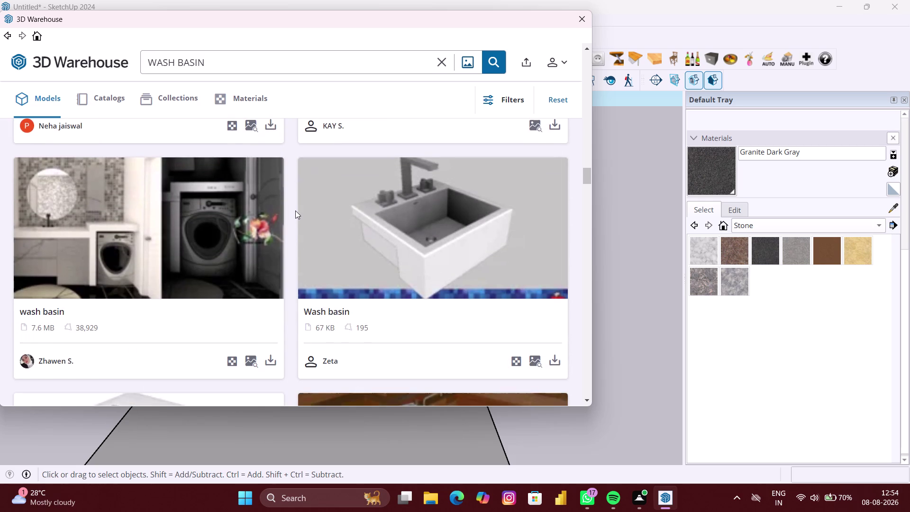
scroll(down, 3)
scroll(down, 3)
scroll(down, 3)
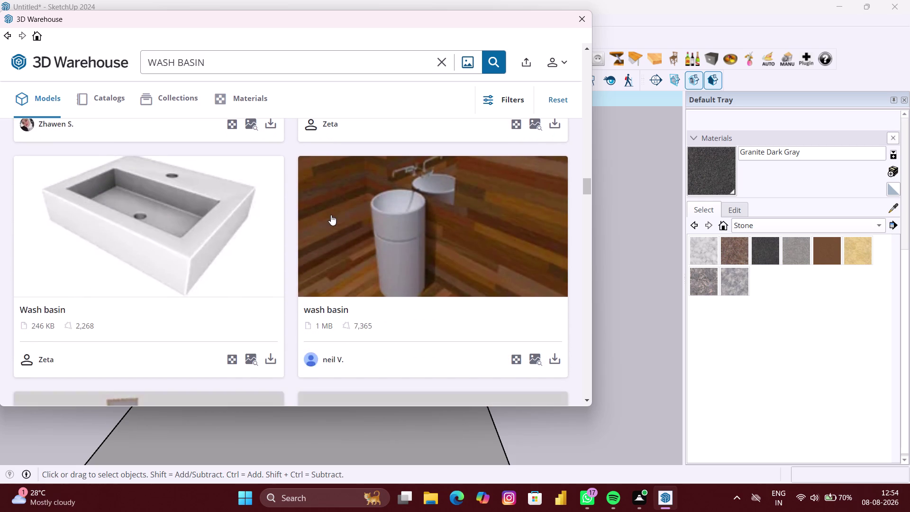
scroll(down, 3)
scroll(down, 3)
scroll(down, 3)
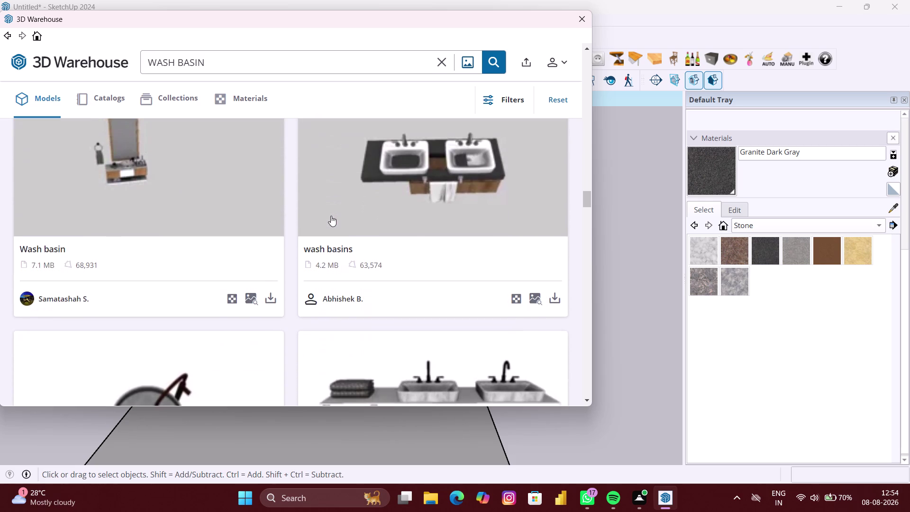
scroll(down, 3)
scroll(down, 3)
scroll(down, 3)
scroll(down, 3)
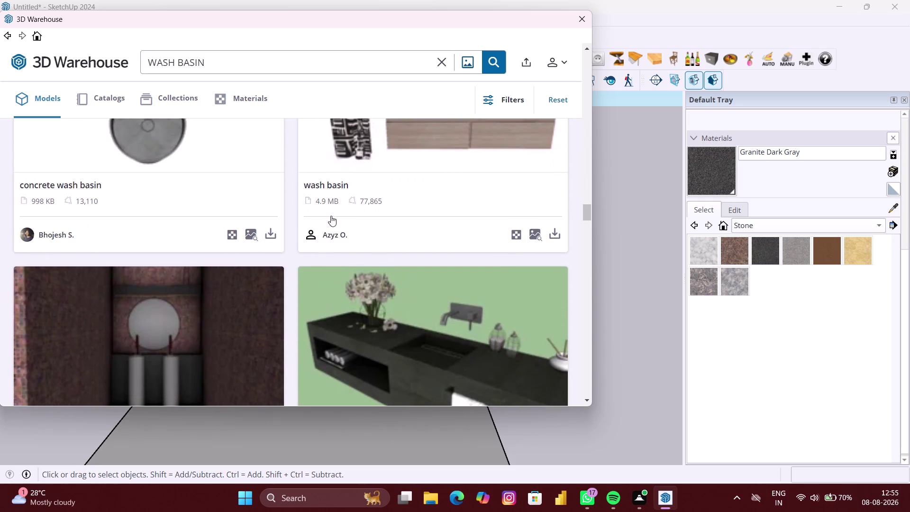
scroll(down, 3)
scroll(down, 3)
scroll(down, 3)
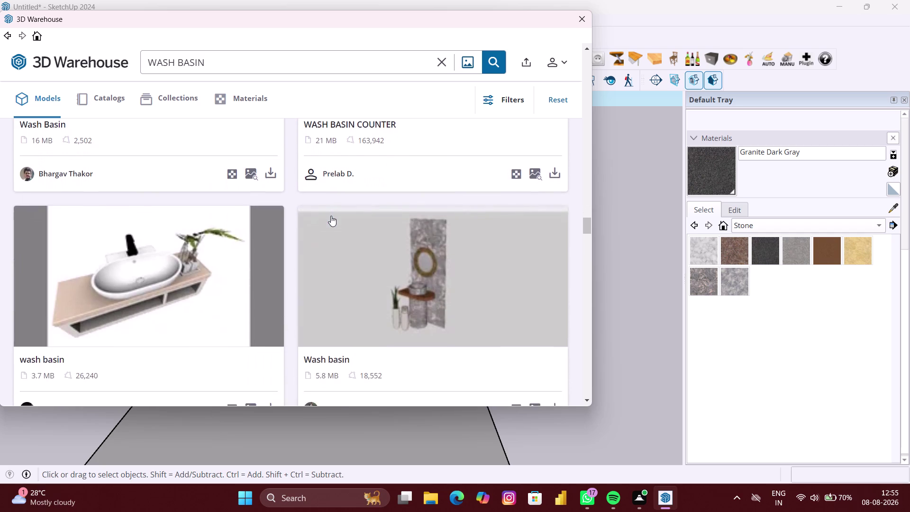
scroll(down, 3)
scroll(down, 3)
scroll(down, 3)
scroll(down, 3)
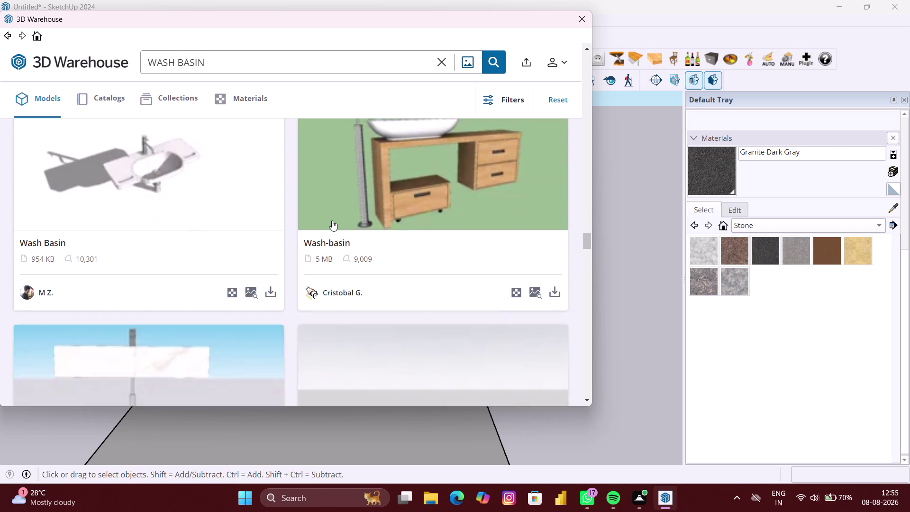
scroll(down, 3)
scroll(down, 3)
scroll(down, 3)
scroll(down, 3)
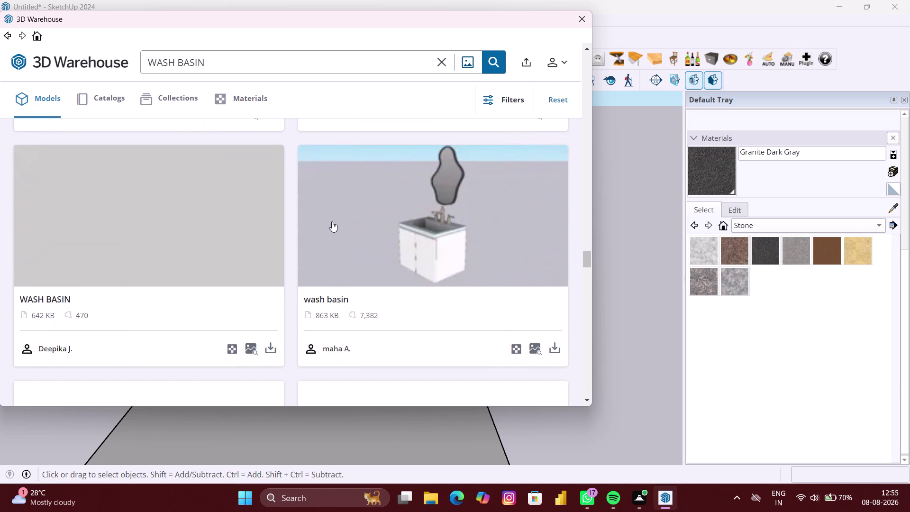
scroll(down, 3)
scroll(down, 3)
scroll(down, 3)
scroll(down, 3)
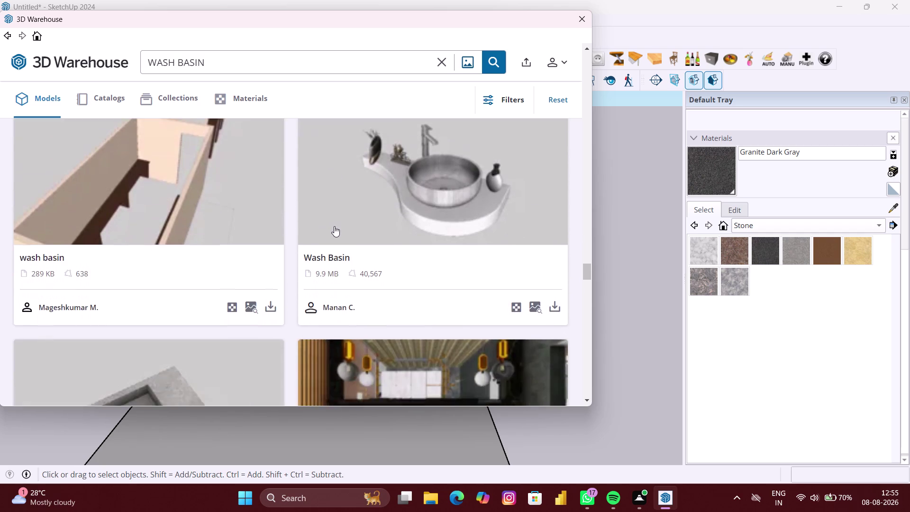
scroll(down, 3)
scroll(down, 3)
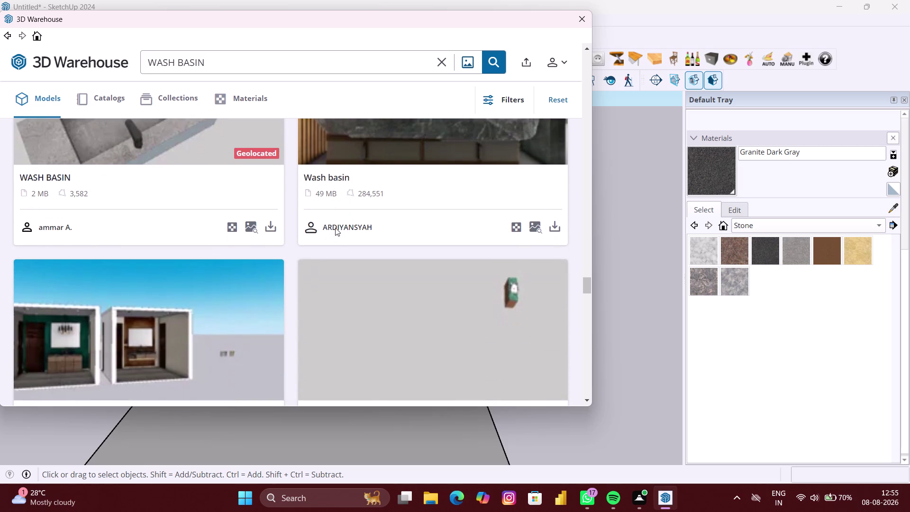
scroll(down, 3)
scroll(down, 3)
scroll(down, 3)
scroll(down, 3)
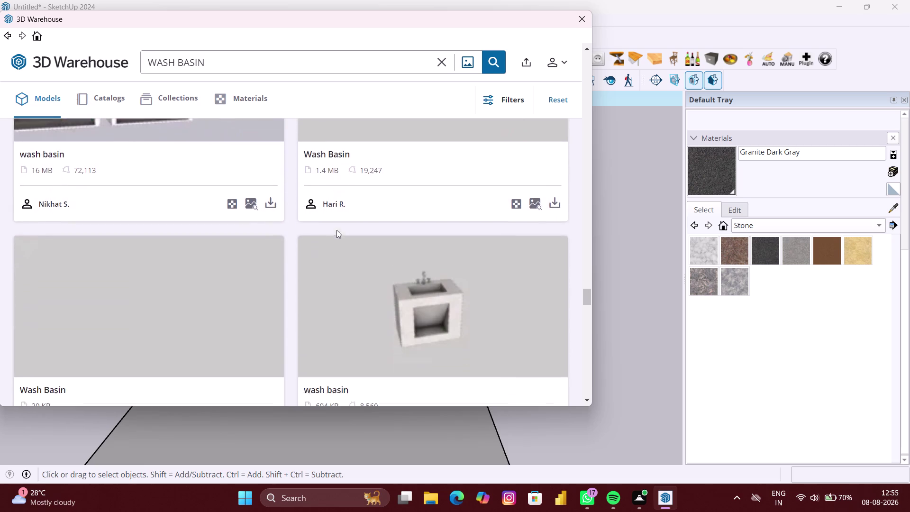
scroll(down, 3)
scroll(down, 3)
scroll(down, 3)
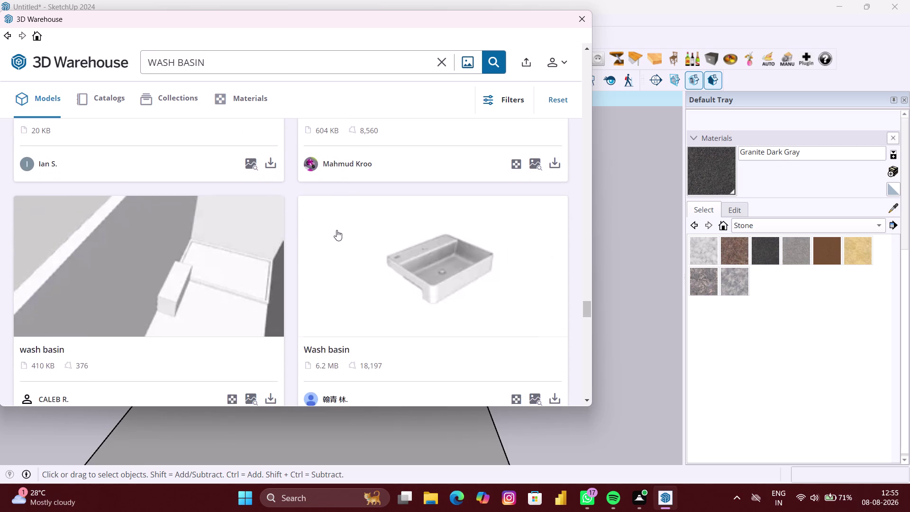
scroll(down, 3)
scroll(down, 3)
scroll(down, 3)
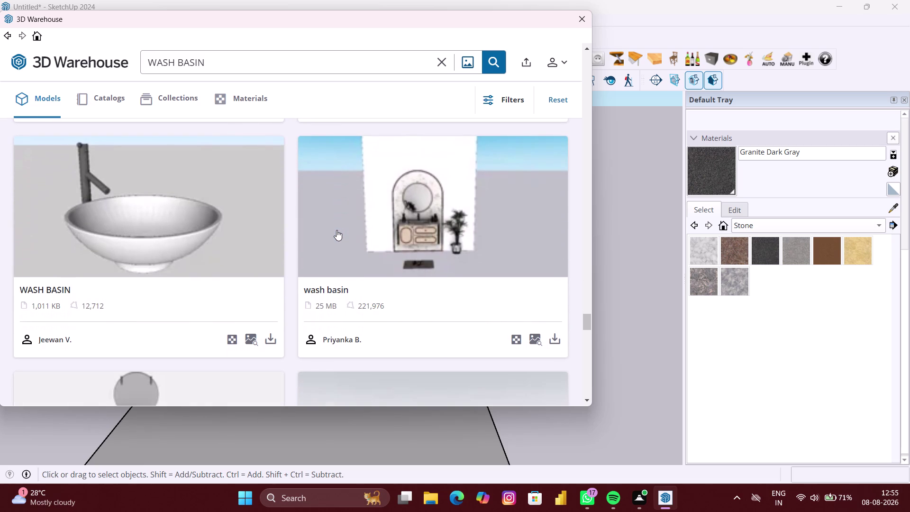
scroll(down, 3)
scroll(down, 3)
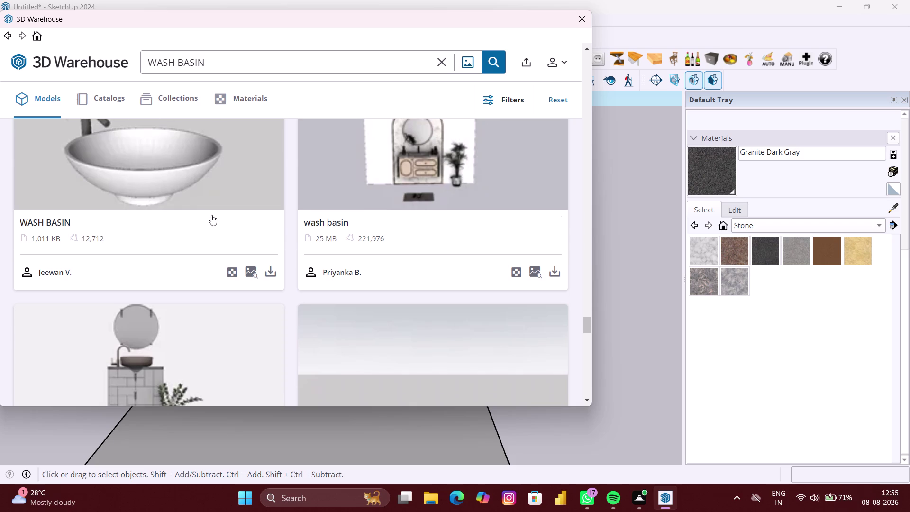
scroll(up, 3)
scroll(down, 3)
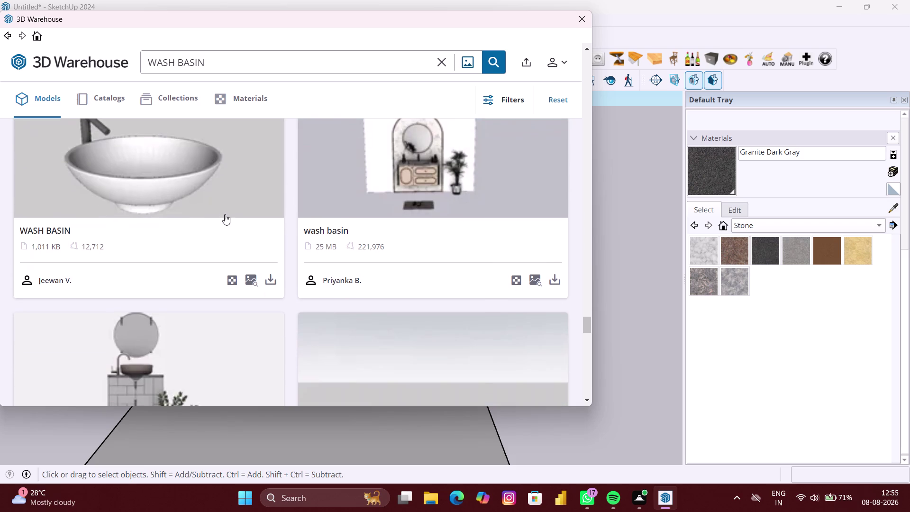
scroll(down, 3)
scroll(down, 3)
scroll(down, 3)
scroll(down, 3)
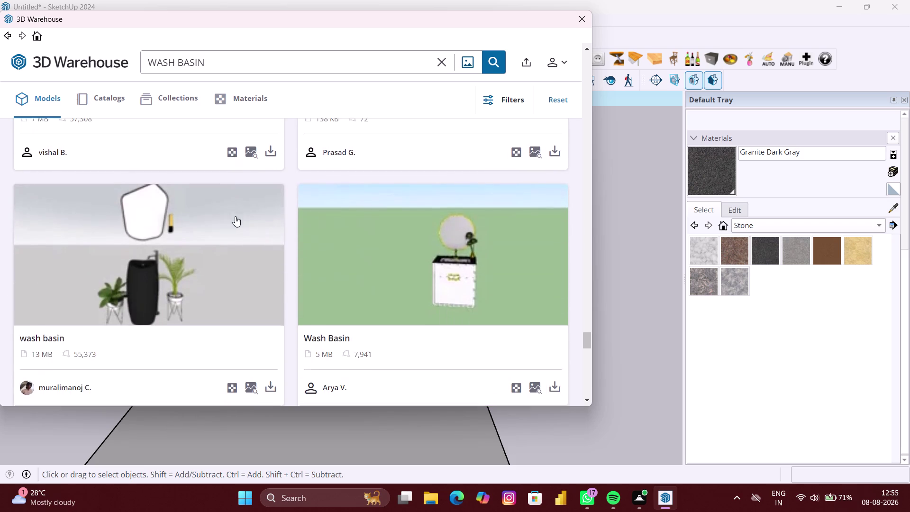
scroll(down, 3)
scroll(down, 3)
scroll(down, 3)
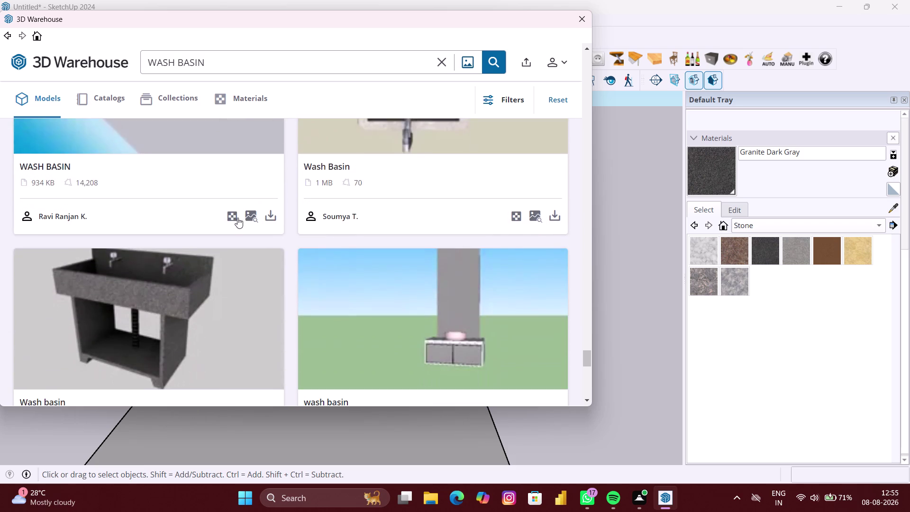
scroll(down, 3)
scroll(down, 3)
scroll(down, 3)
scroll(down, 3)
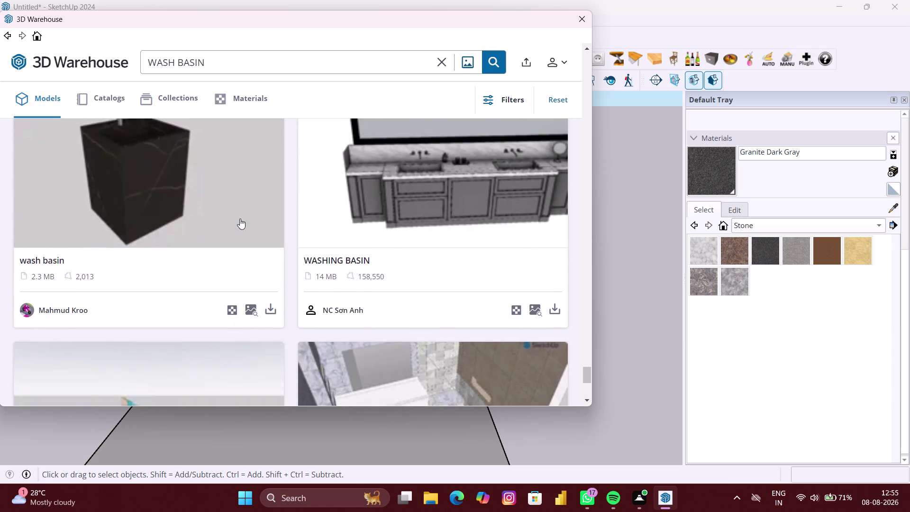
scroll(down, 3)
scroll(down, 3)
scroll(down, 3)
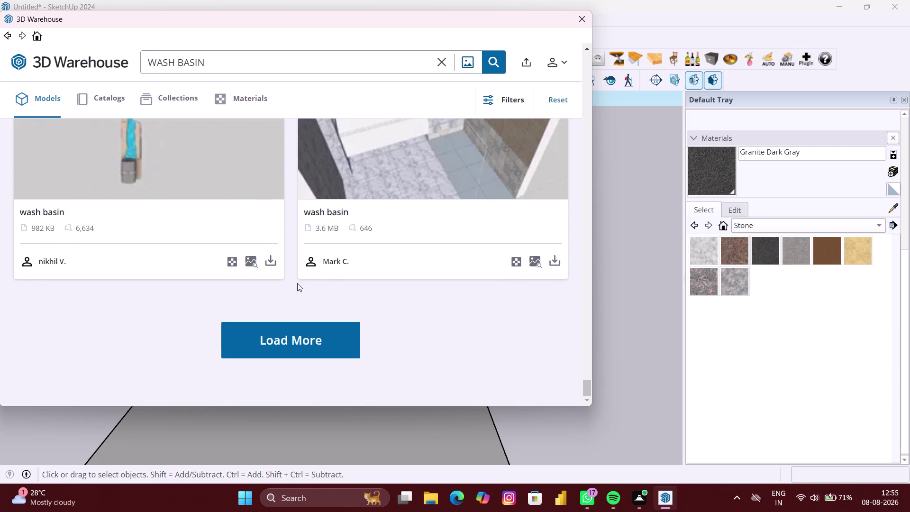
click(312, 336)
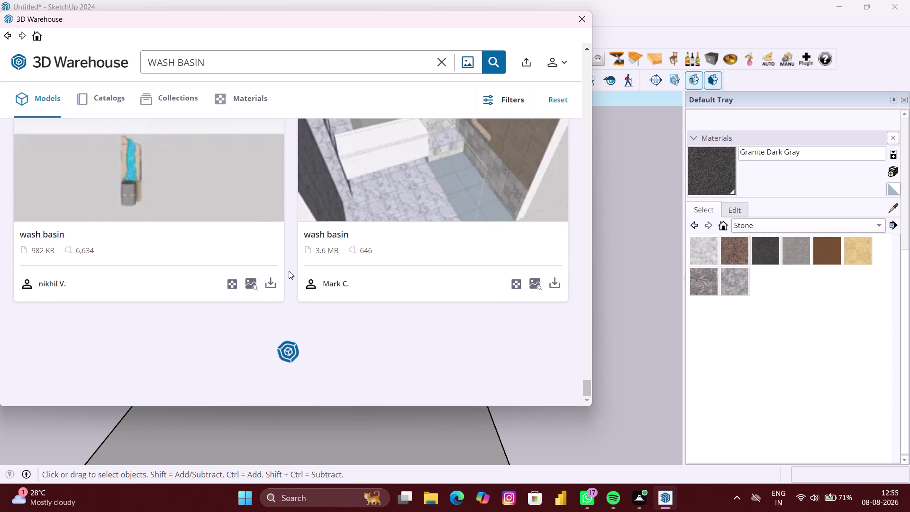
Browse the extra wash basin models, then close 3D Warehouse to return to the cabinet.
scroll(down, 3)
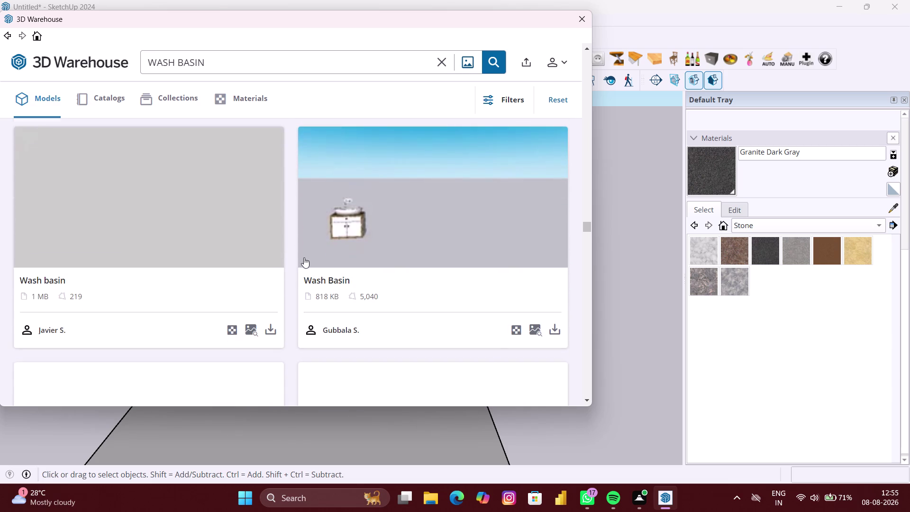
scroll(down, 3)
scroll(down, 3)
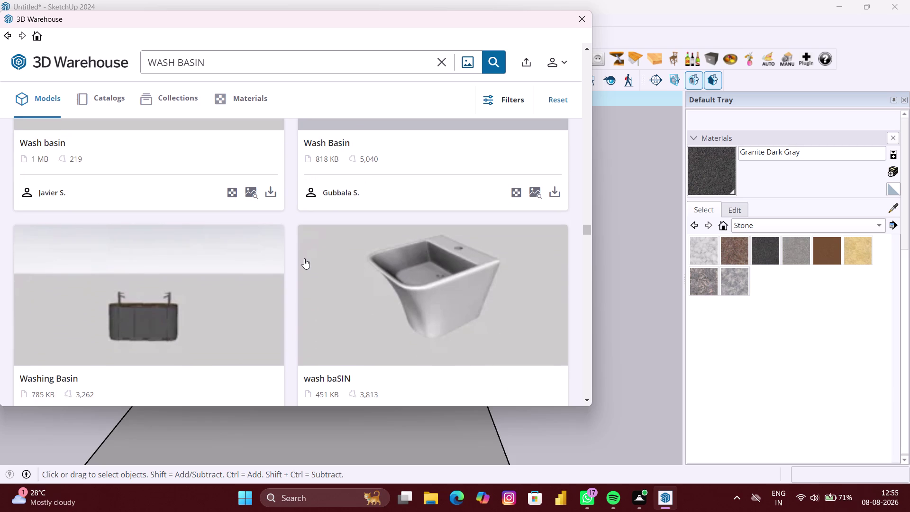
scroll(down, 3)
scroll(down, 3)
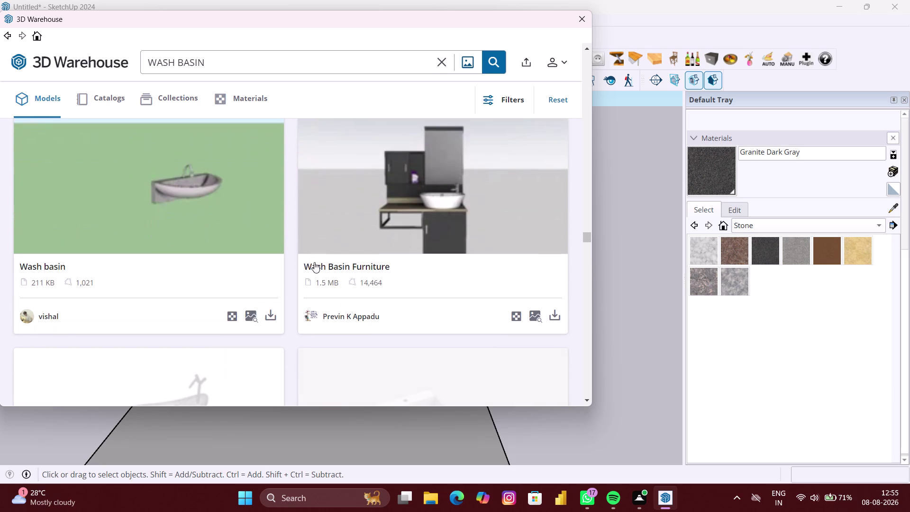
middle_drag(289, 259, 274, 238)
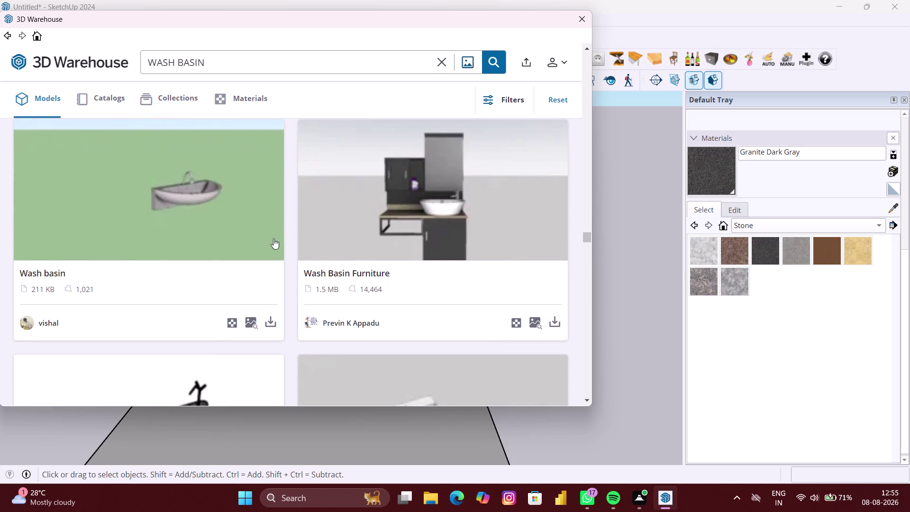
scroll(down, 3)
scroll(down, 3)
scroll(down, 3)
scroll(down, 3)
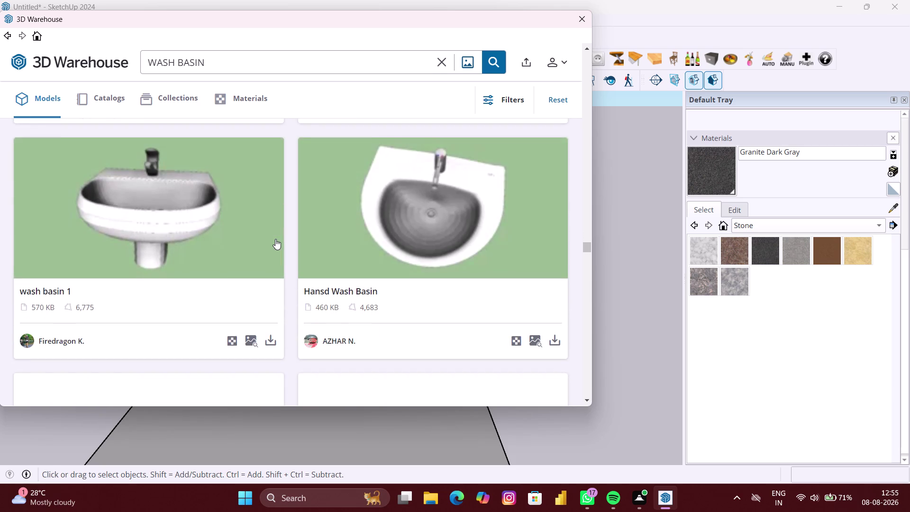
scroll(down, 3)
scroll(down, 3)
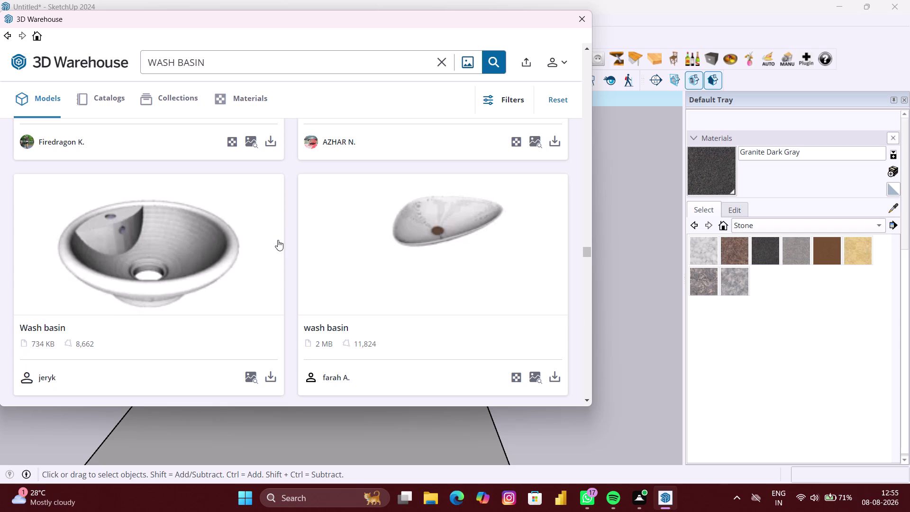
scroll(down, 3)
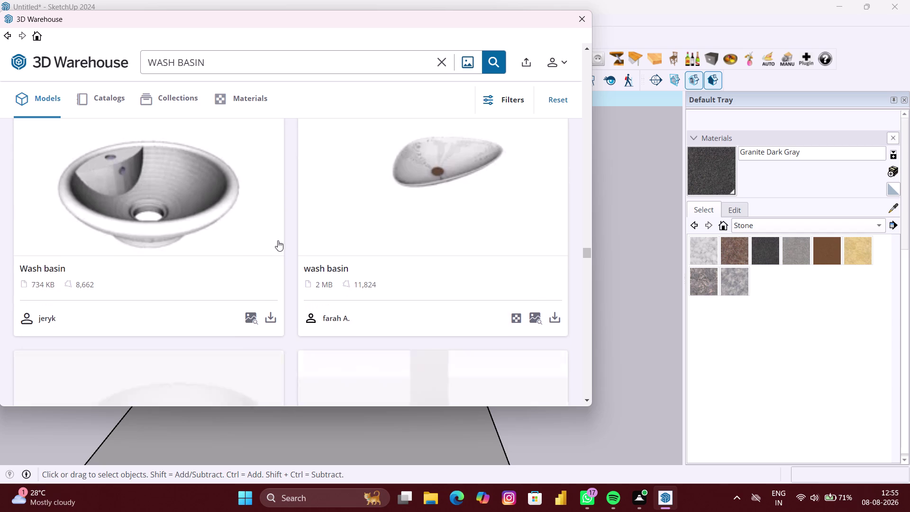
scroll(down, 3)
scroll(down, 3)
scroll(down, 3)
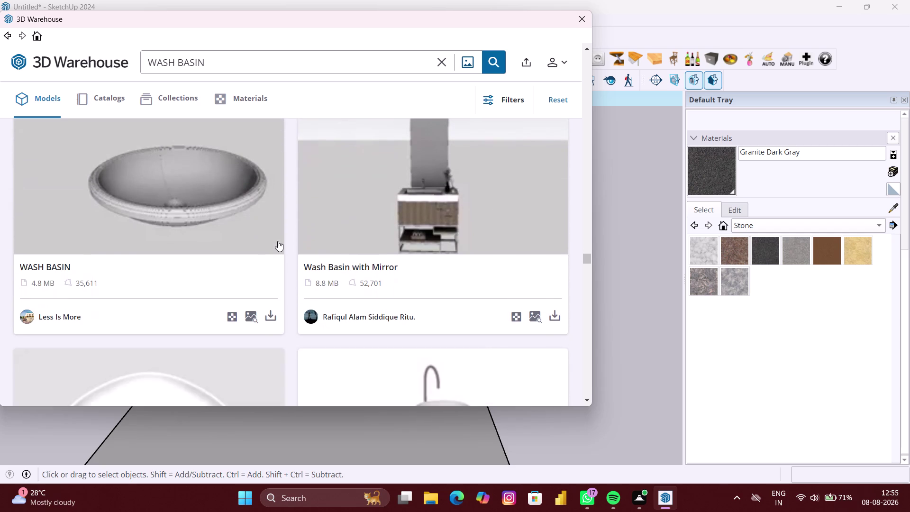
scroll(down, 3)
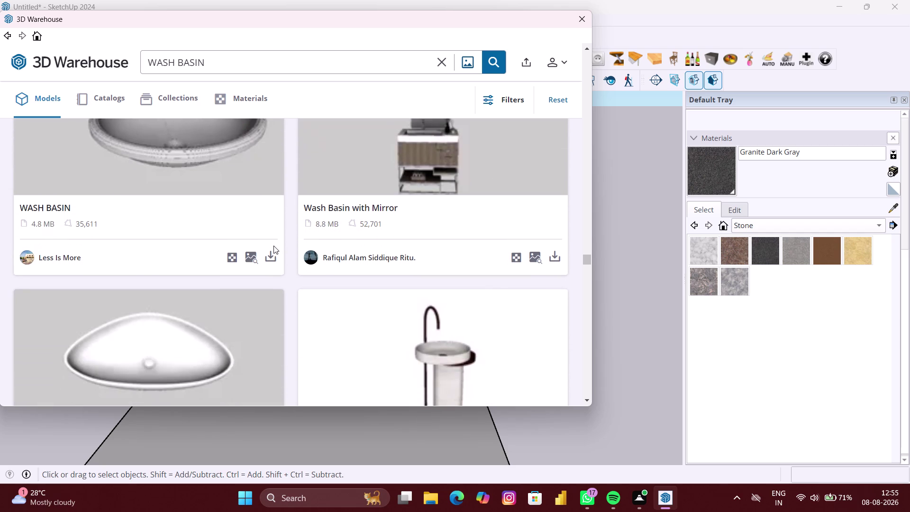
scroll(down, 3)
scroll(down, 3)
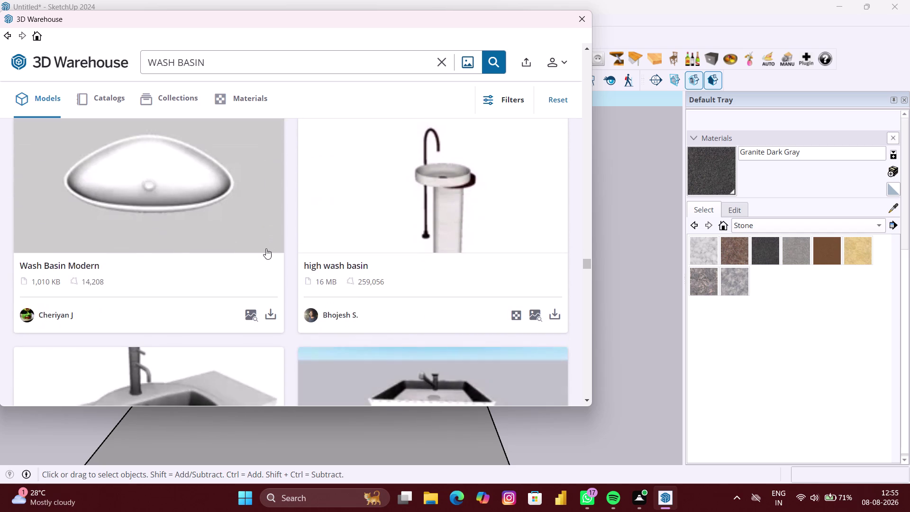
scroll(down, 3)
scroll(down, 3)
scroll(down, 3)
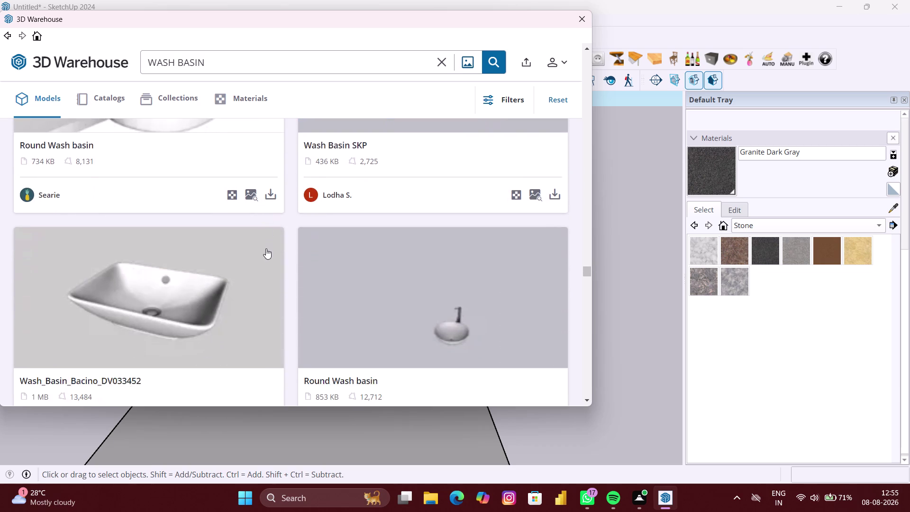
scroll(down, 3)
scroll(down, 3)
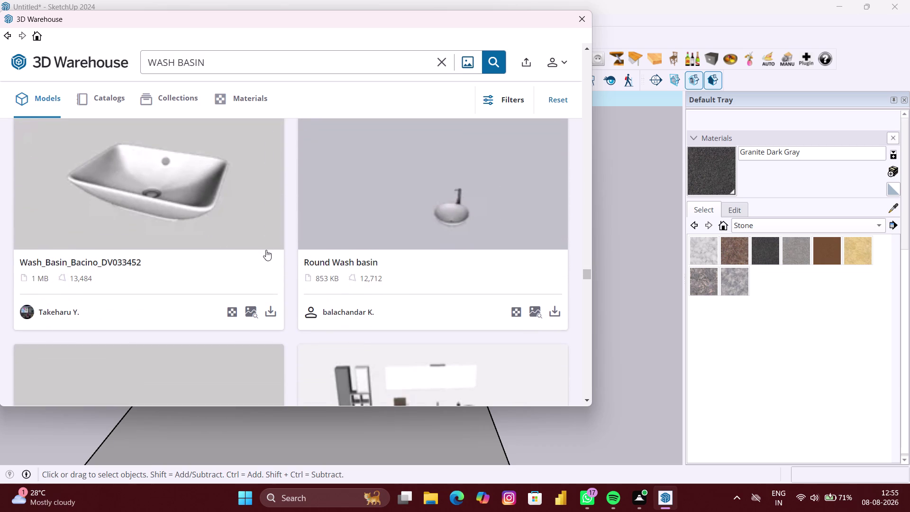
scroll(down, 3)
scroll(down, 3)
scroll(down, 3)
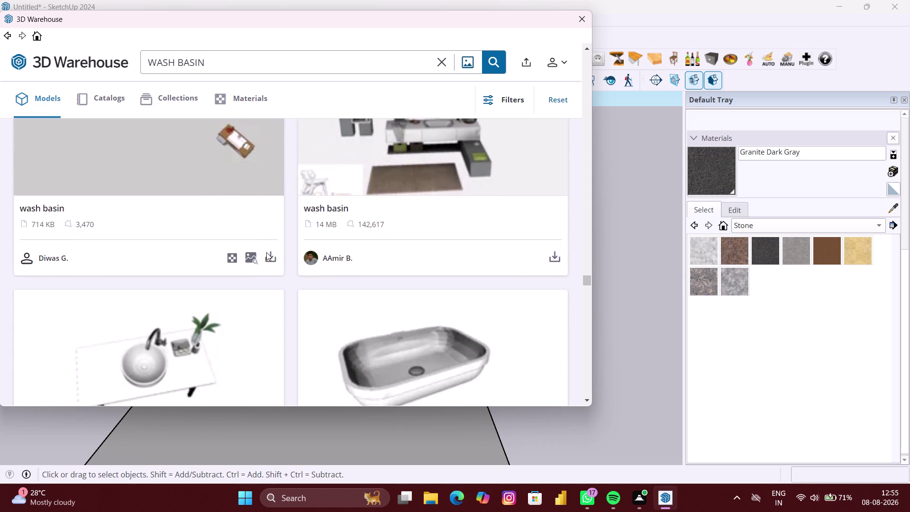
scroll(down, 3)
scroll(down, 3)
scroll(down, 3)
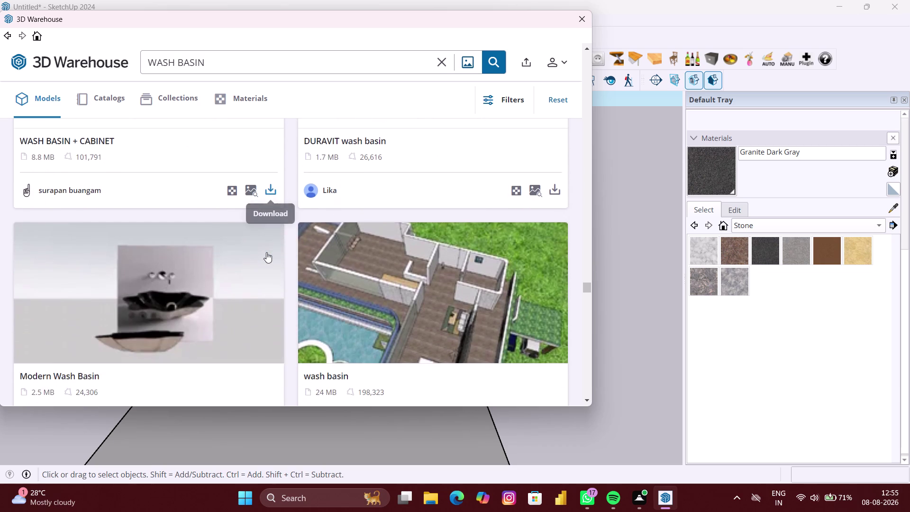
scroll(down, 3)
click(587, 22)
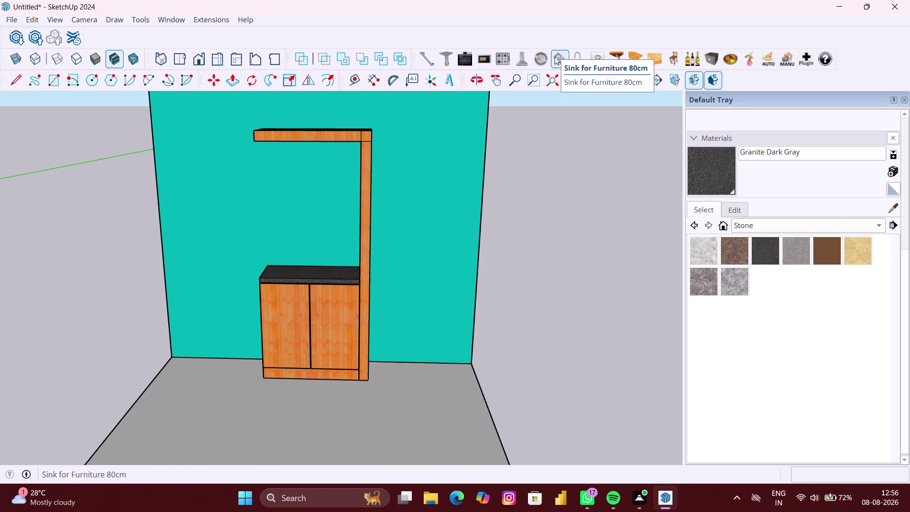
Place the 'Sink for Furniture 80cm' with its tap into the granite countertop.
click(545, 57)
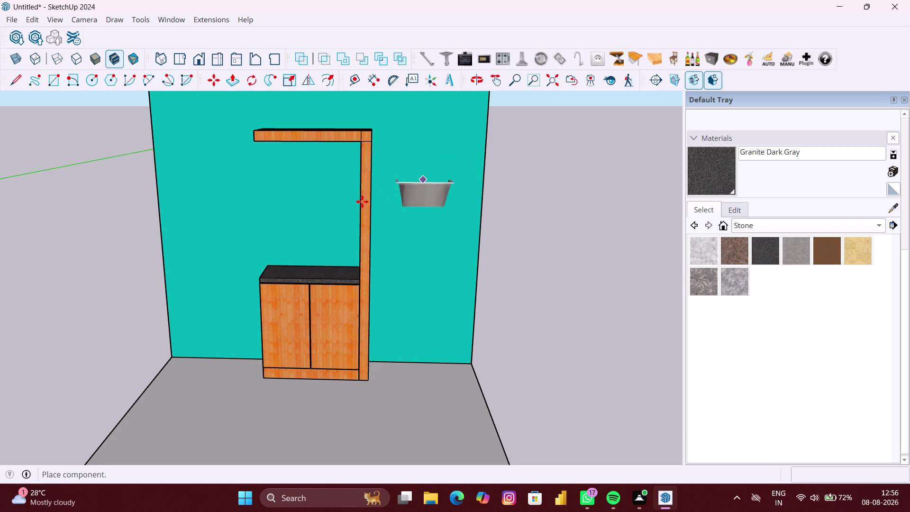
scroll(up, 3)
scroll(up, 3)
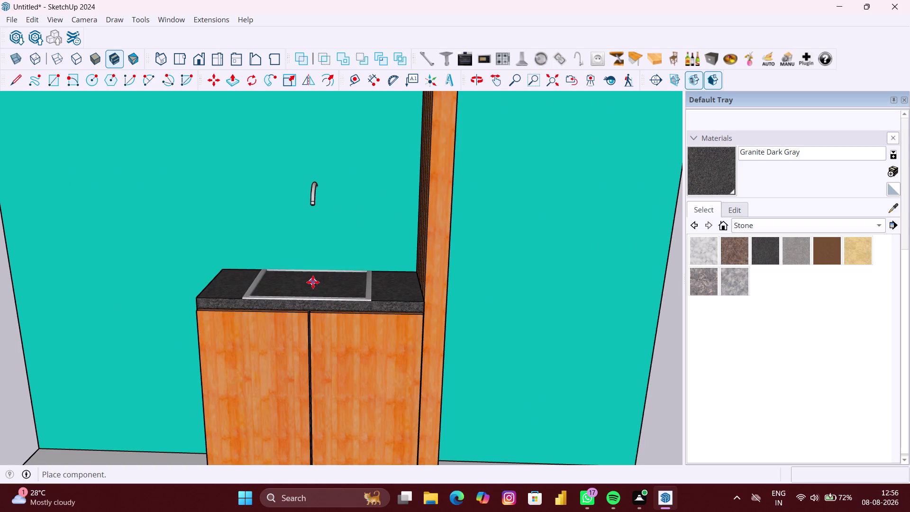
scroll(up, 3)
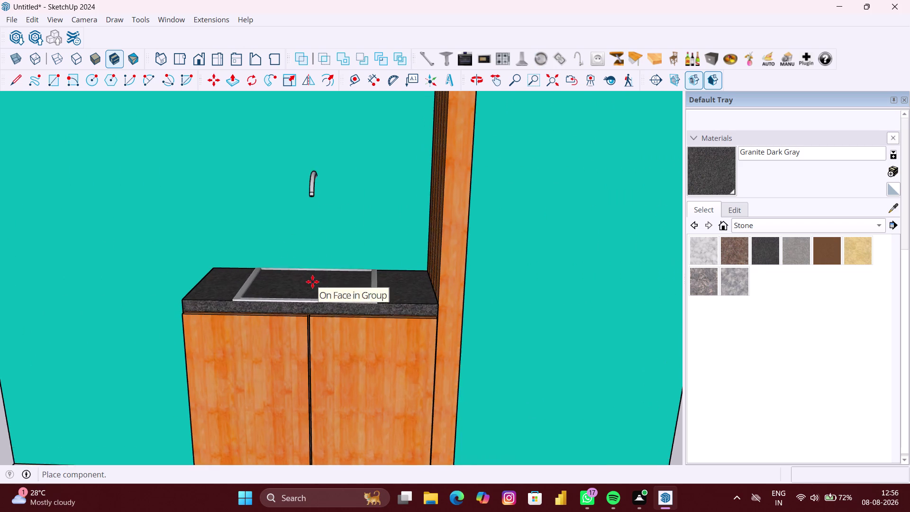
scroll(up, 3)
scroll(up, 3)
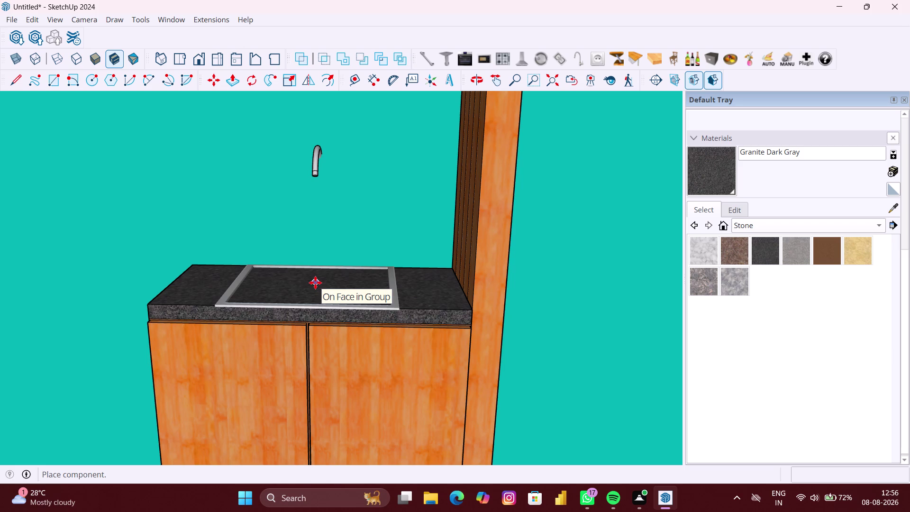
click(315, 283)
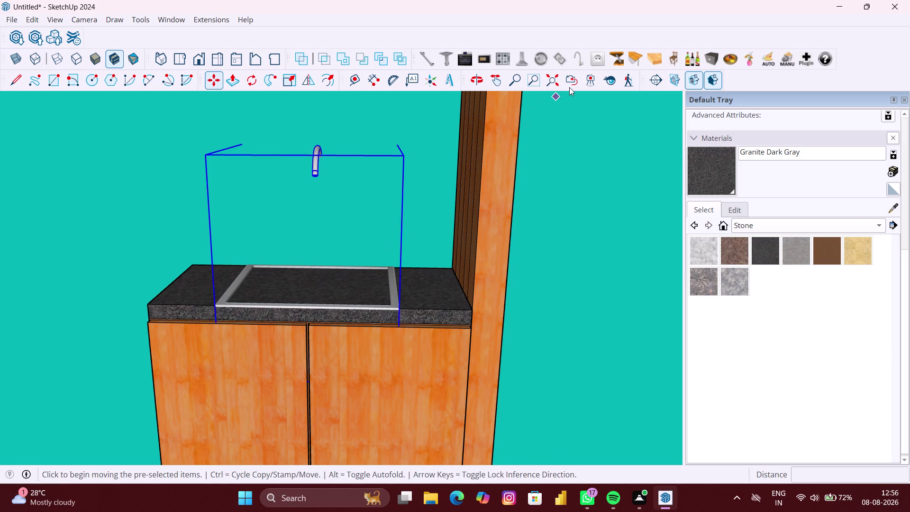
Cycle the placed sink through rounded-rectangular to a round basin.
click(546, 62)
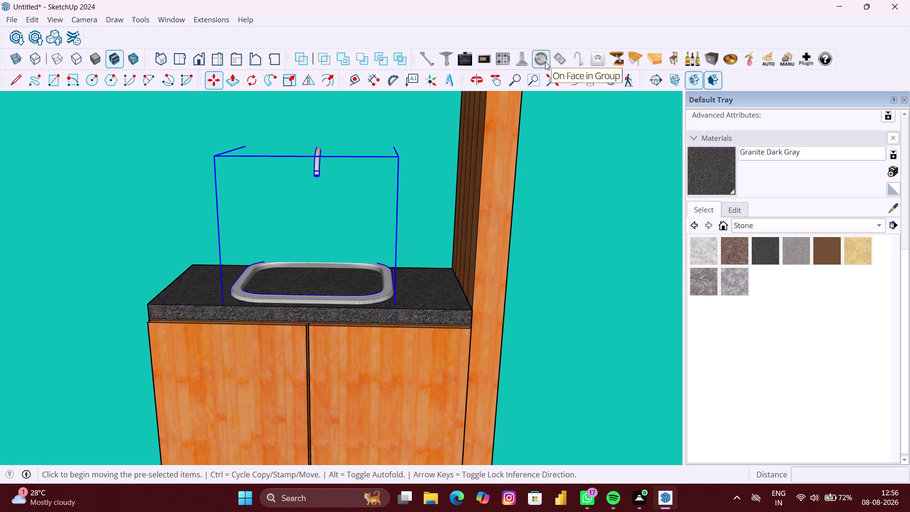
click(545, 61)
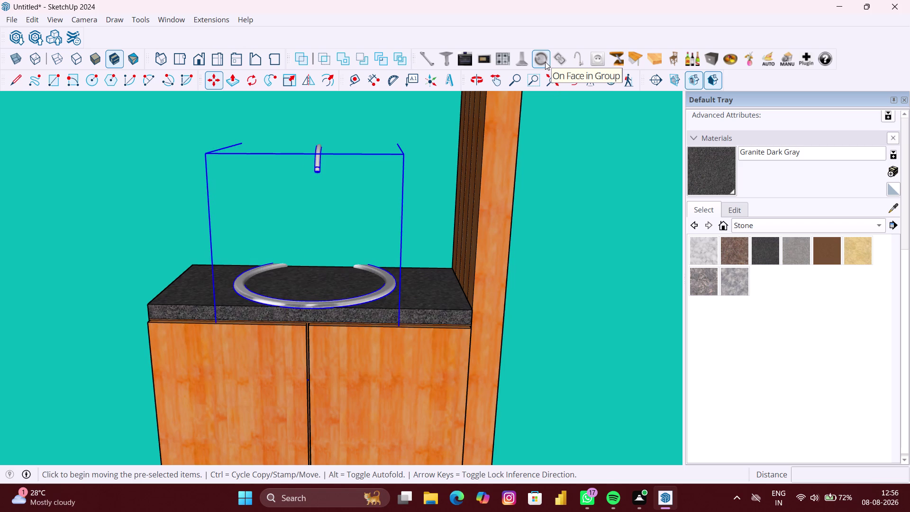